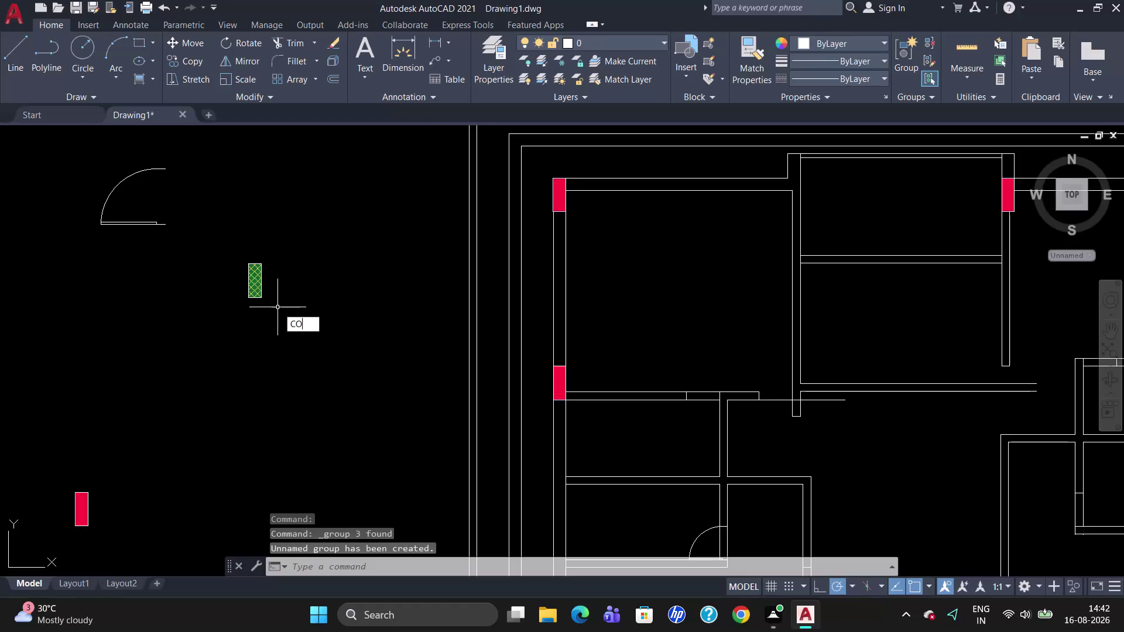
Copy the green hatched column to the interior wall junction.
key(Return)
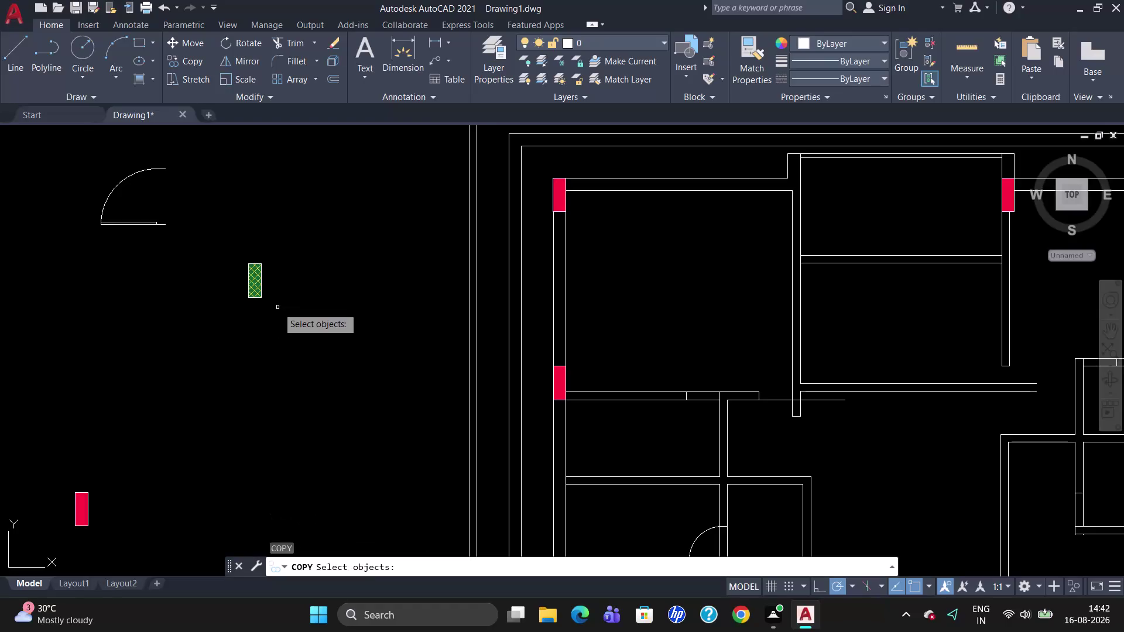
click(253, 280)
key(Return)
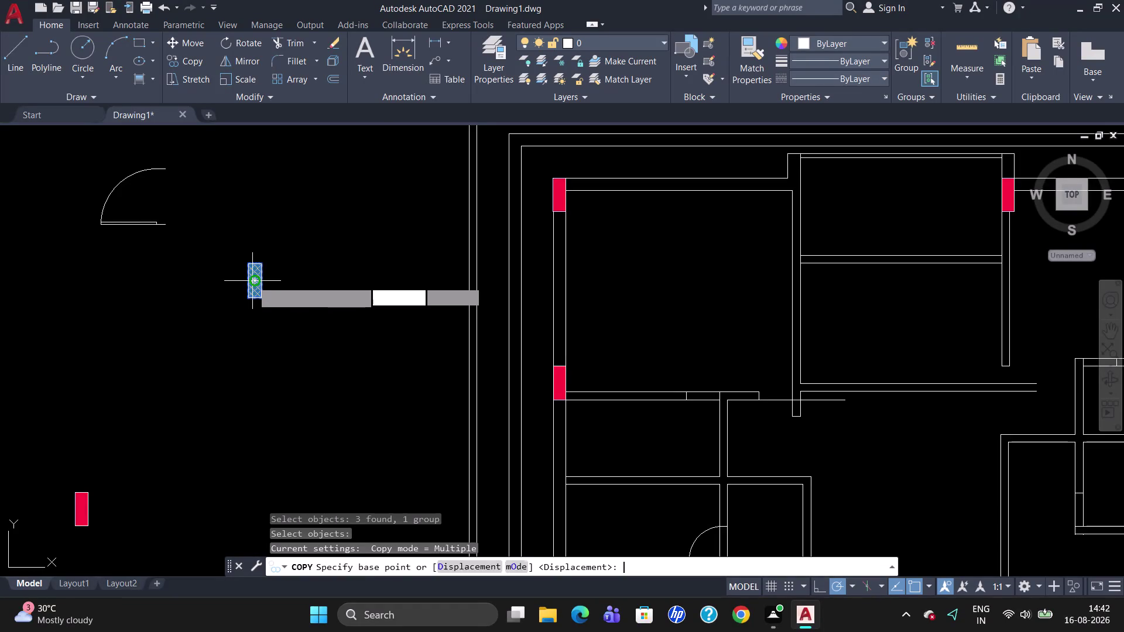
click(253, 281)
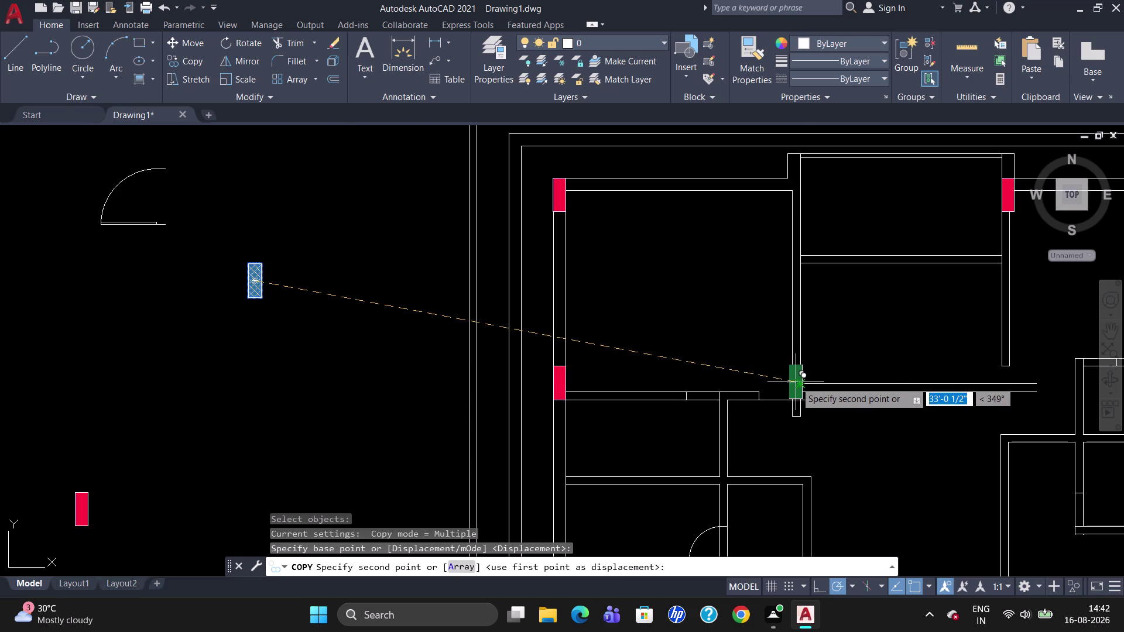
scroll(up, 3)
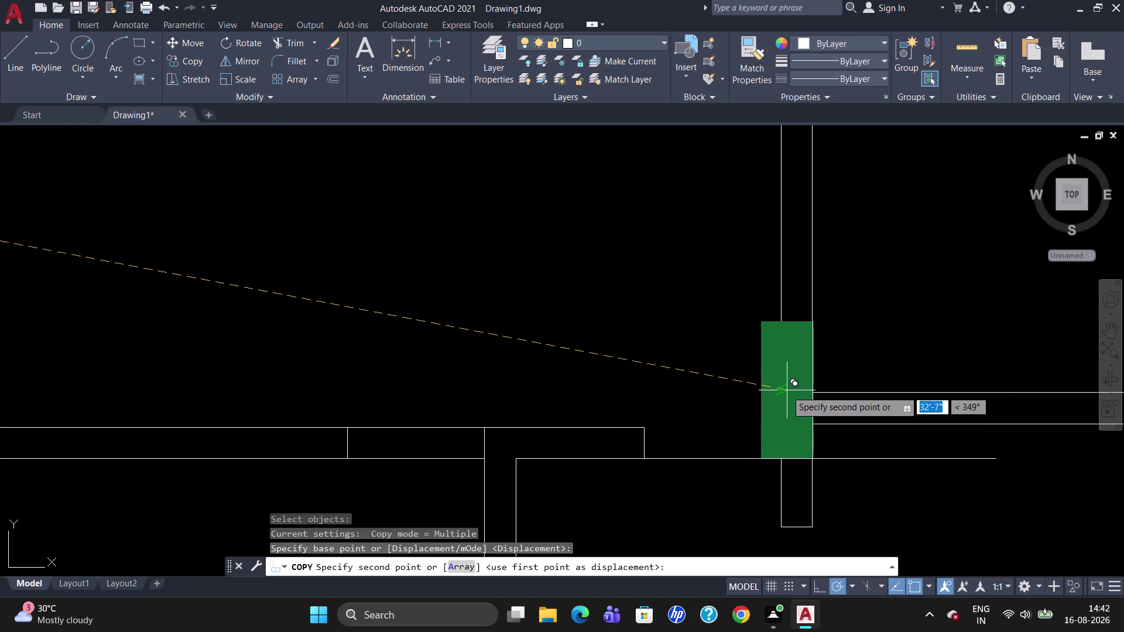
click(787, 390)
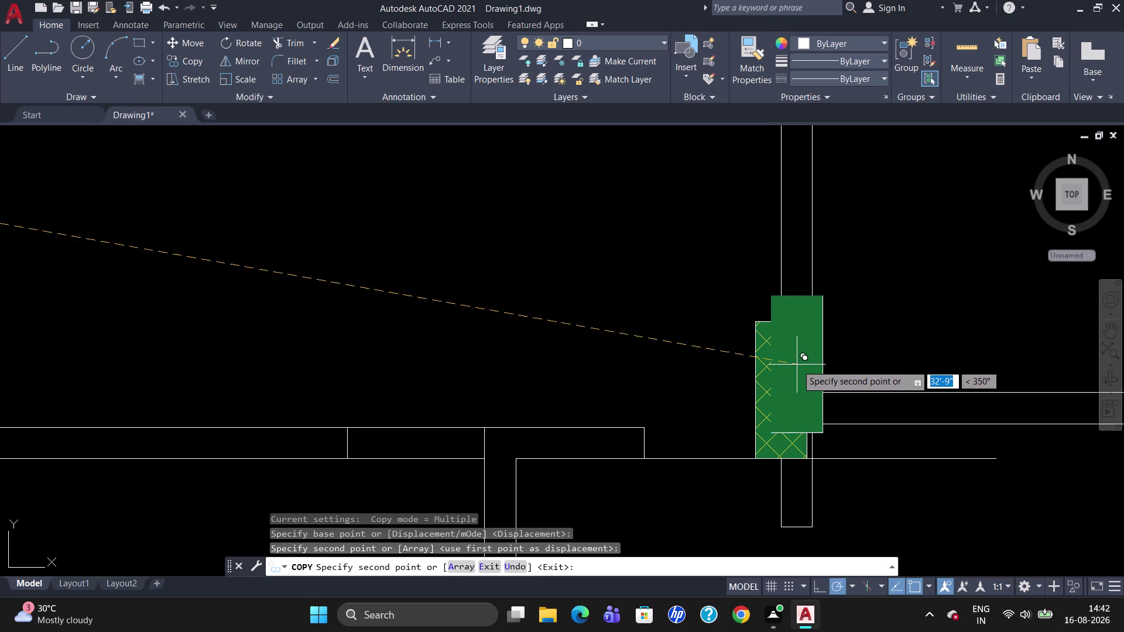
key(Escape)
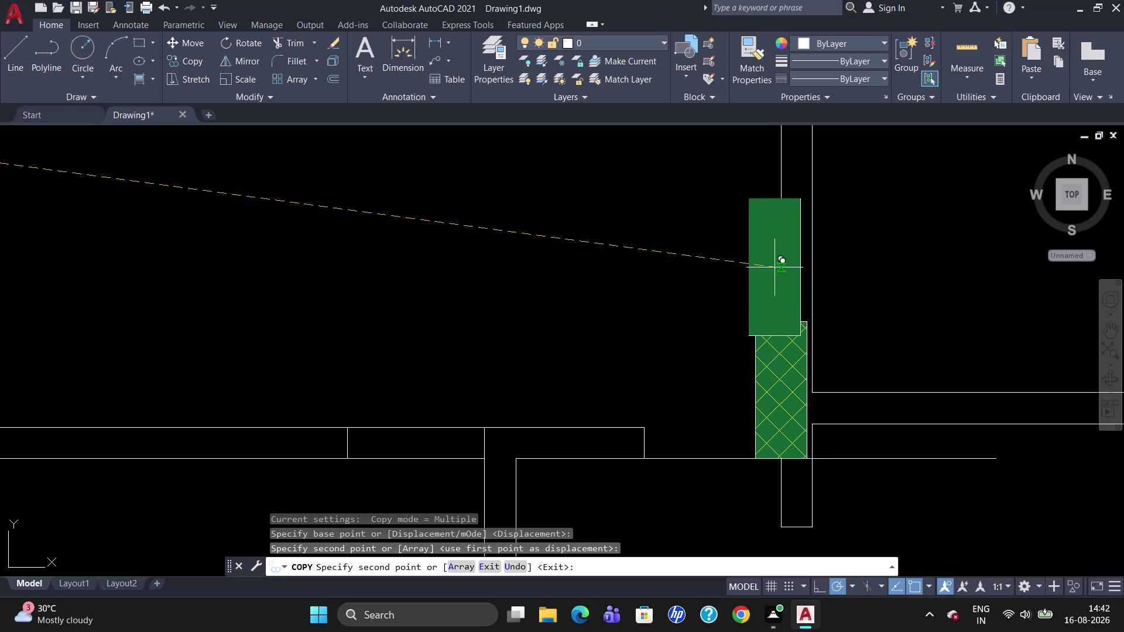
Move the copied column so its corner sits flush against the wall edge.
key(m)
key(Return)
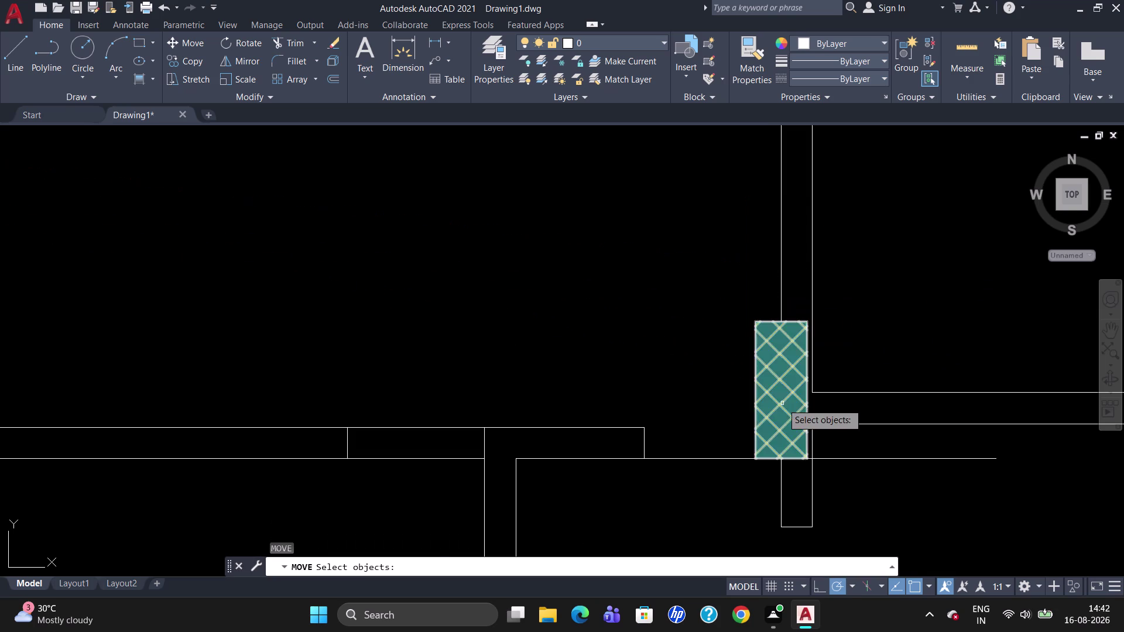
click(782, 403)
key(Return)
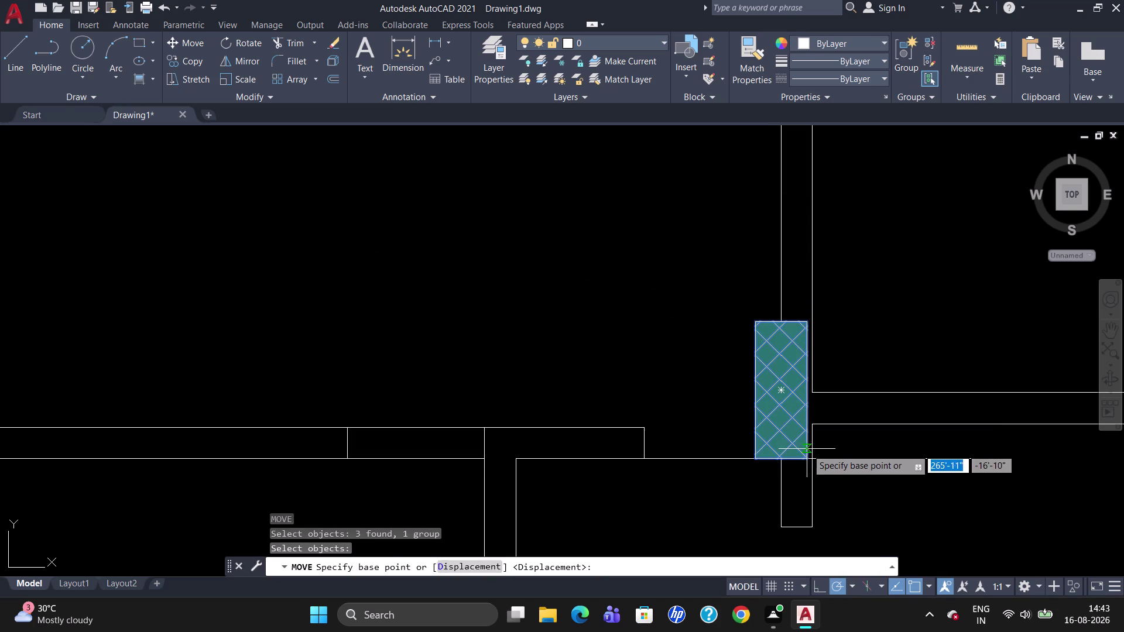
click(807, 457)
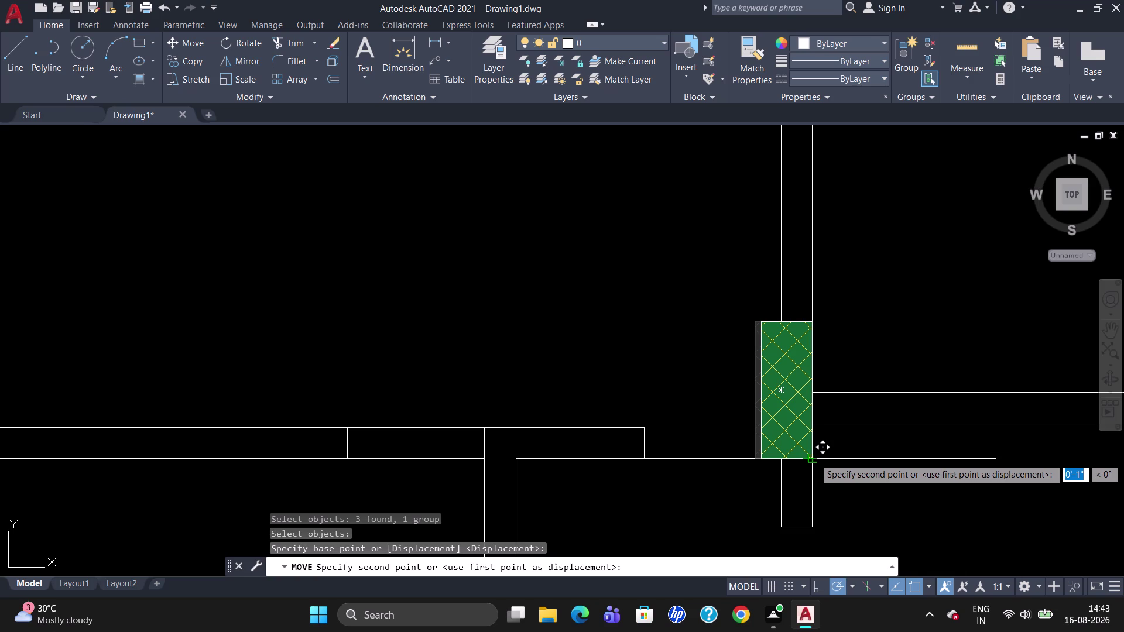
click(815, 458)
key(Escape)
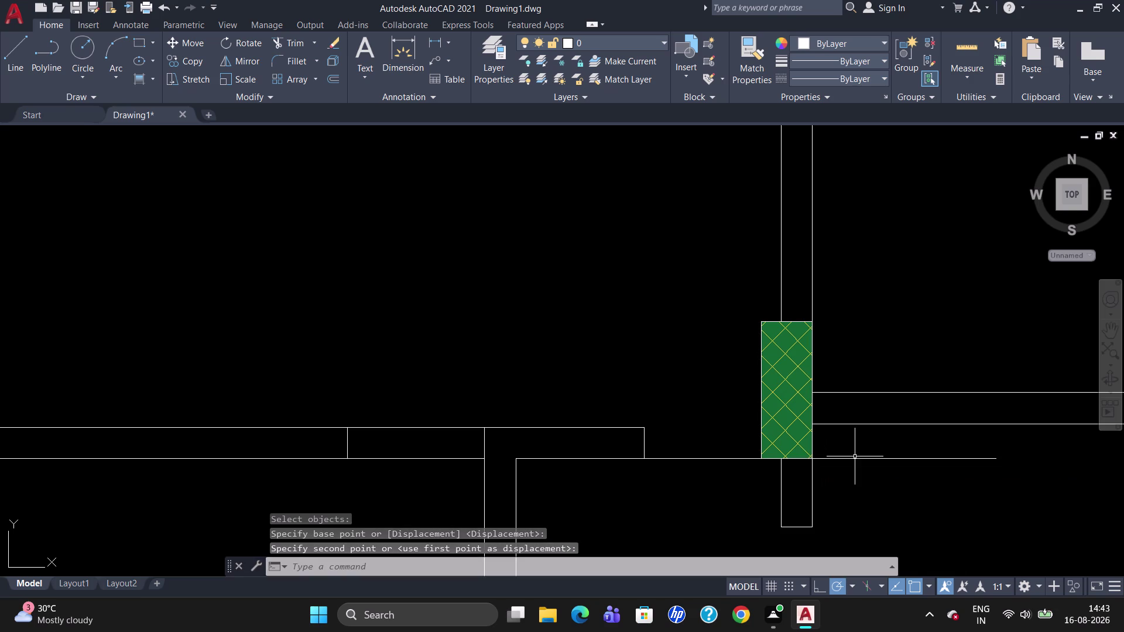
scroll(down, 3)
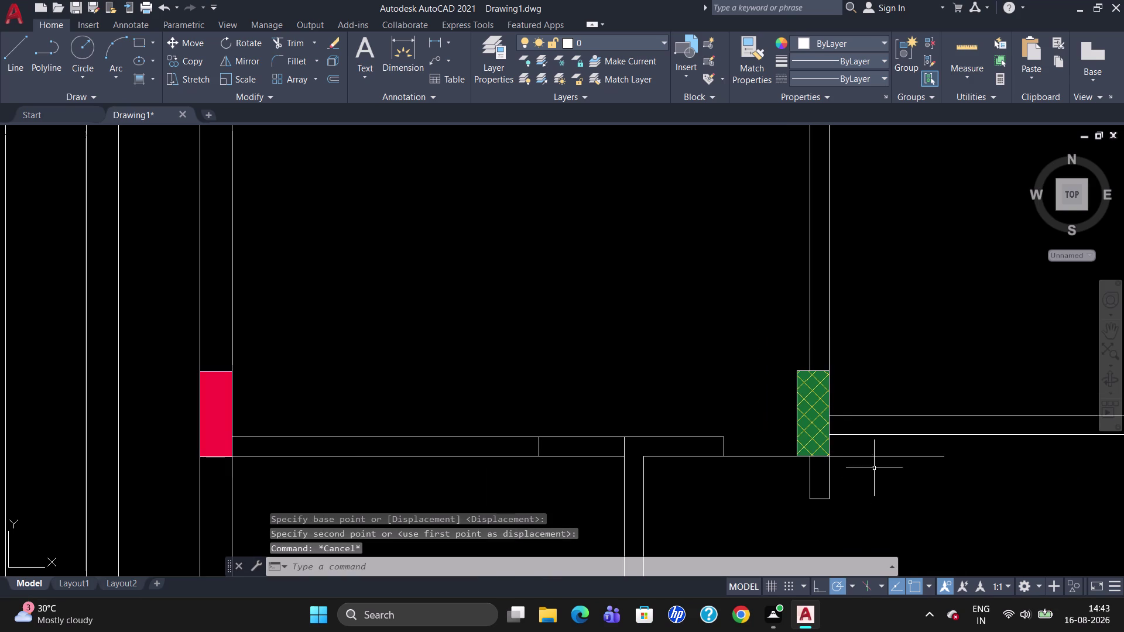
Trim the wall lines running under the new column and a stray segment.
text(TR)
key(Return)
key(Return)
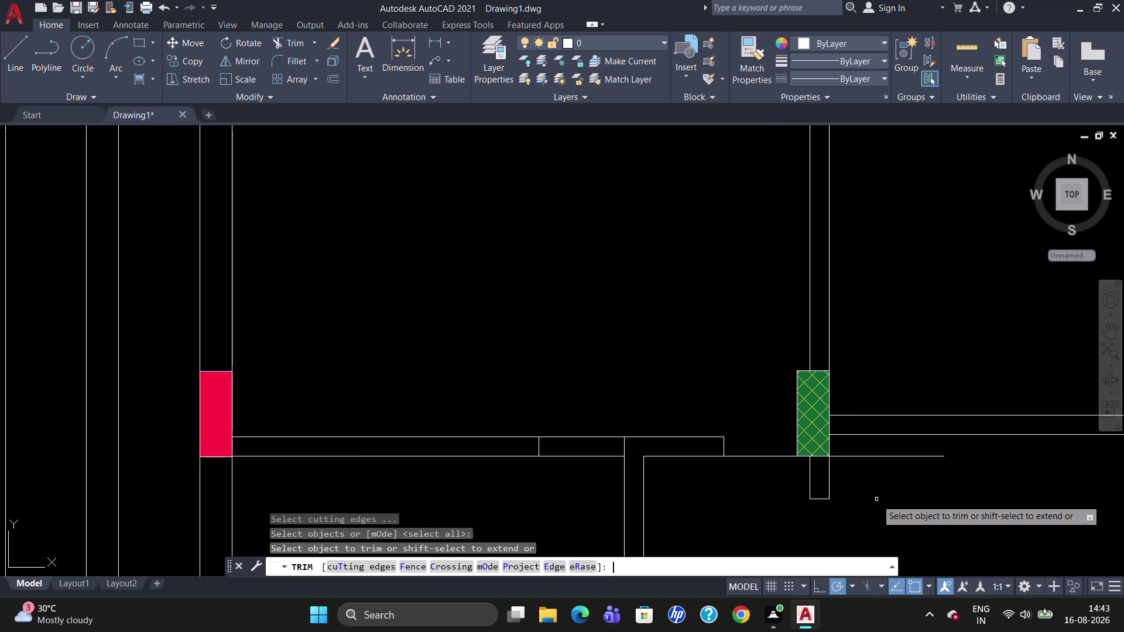
click(757, 454)
click(762, 461)
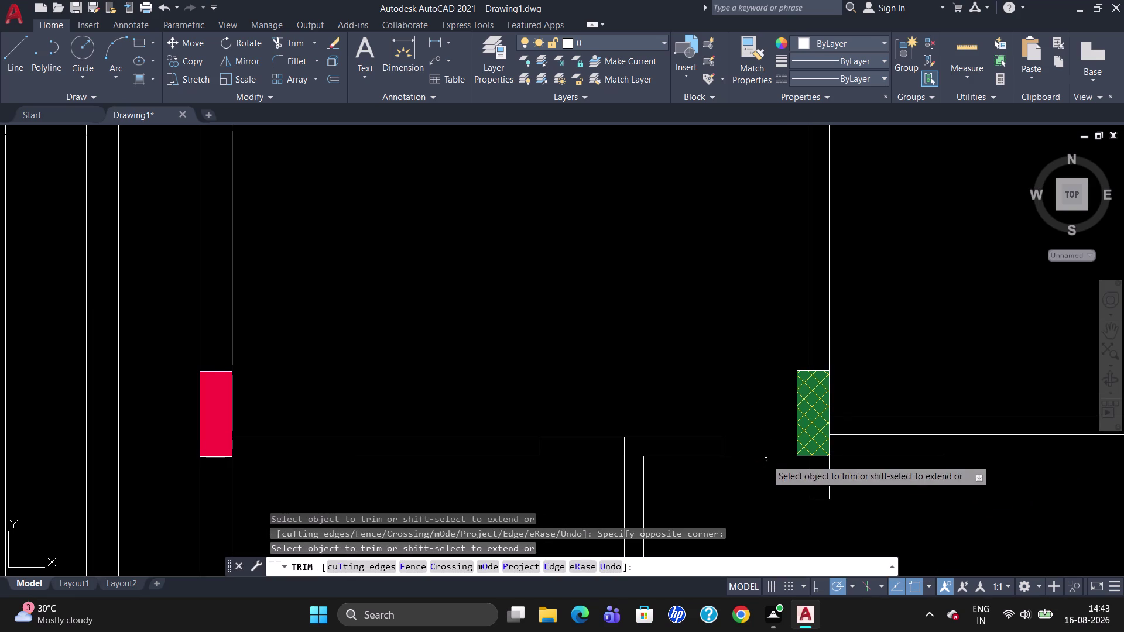
click(891, 458)
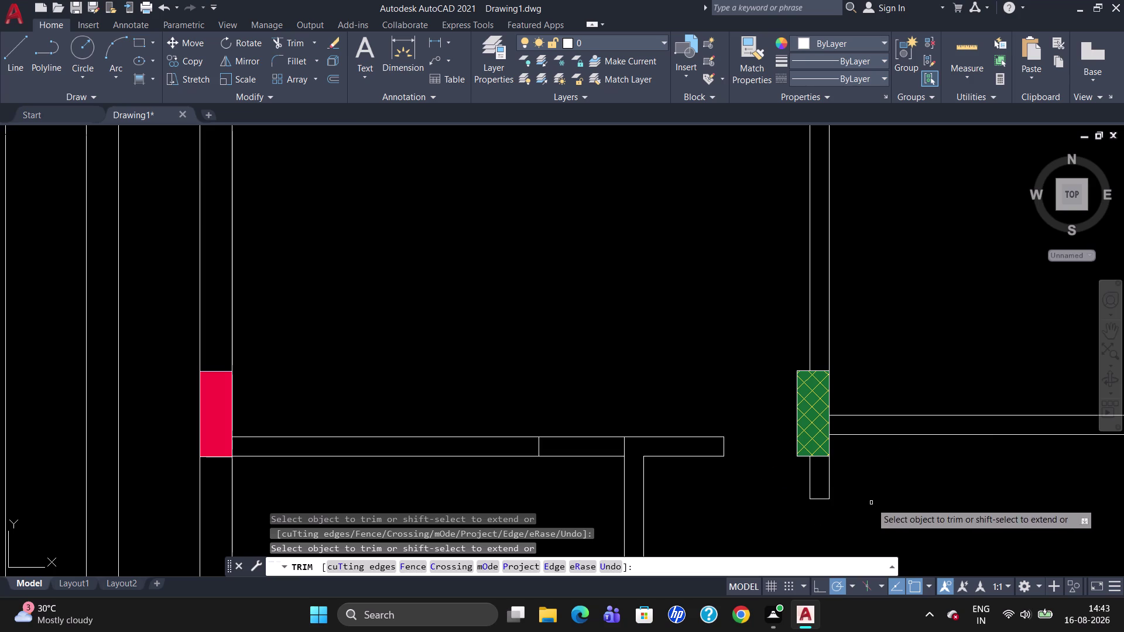
key(Escape)
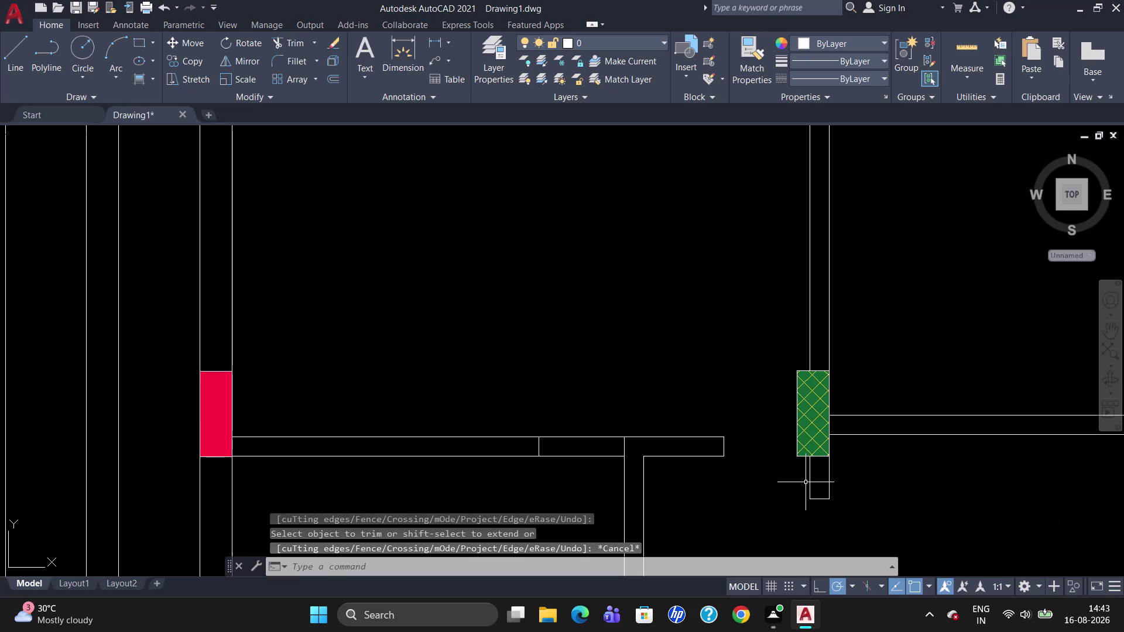
Erase the three leftover lines below the column and the short line inside it.
click(812, 476)
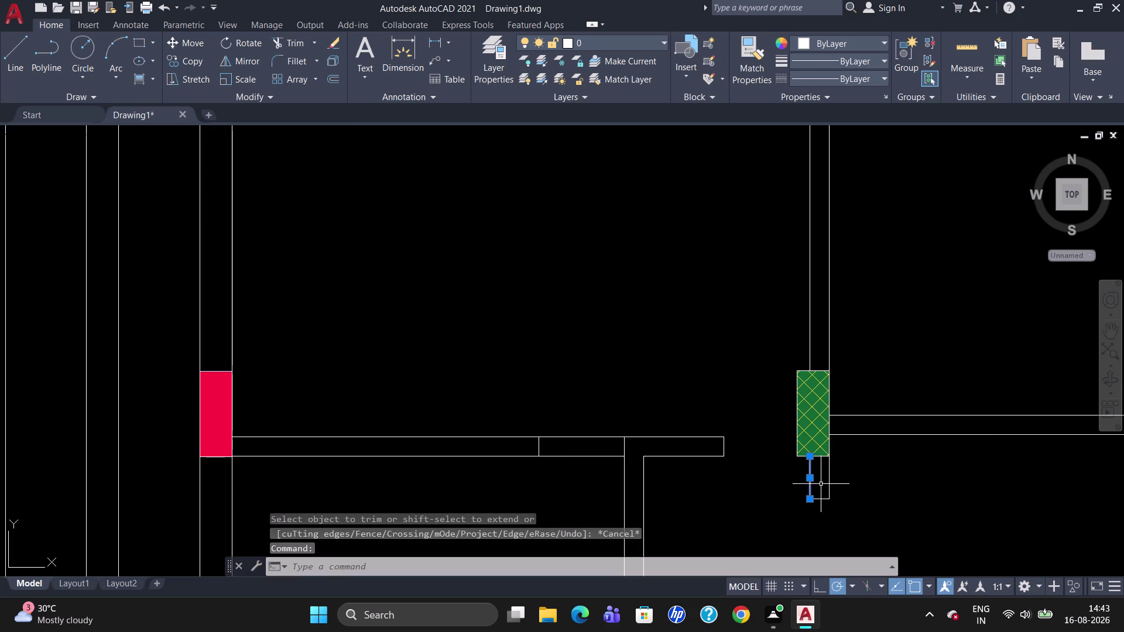
click(829, 483)
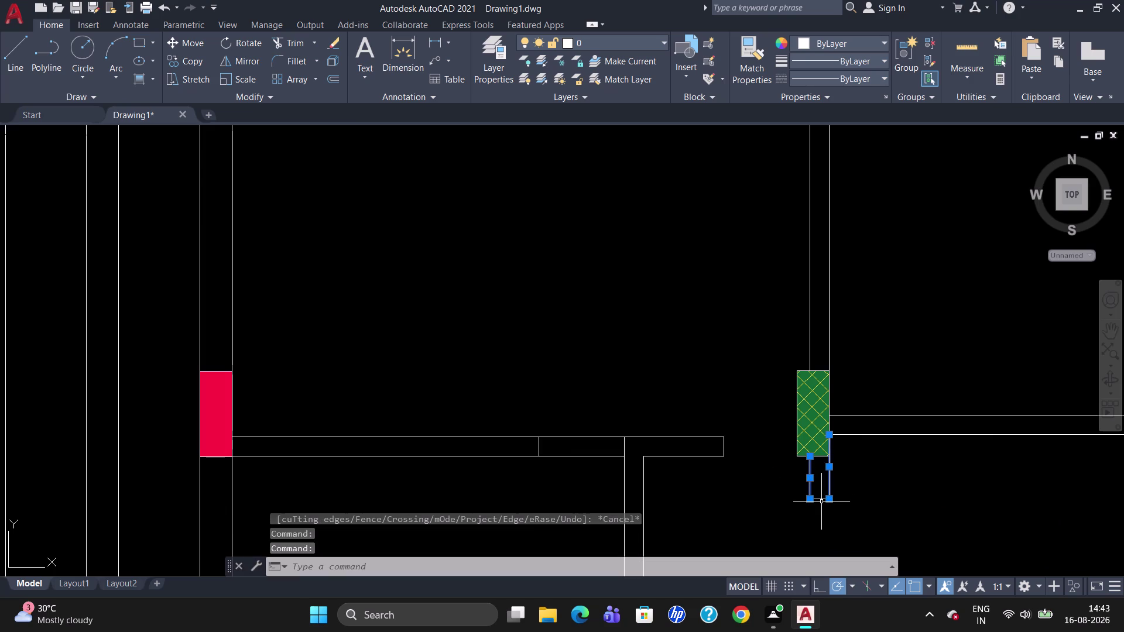
click(821, 499)
key(Delete)
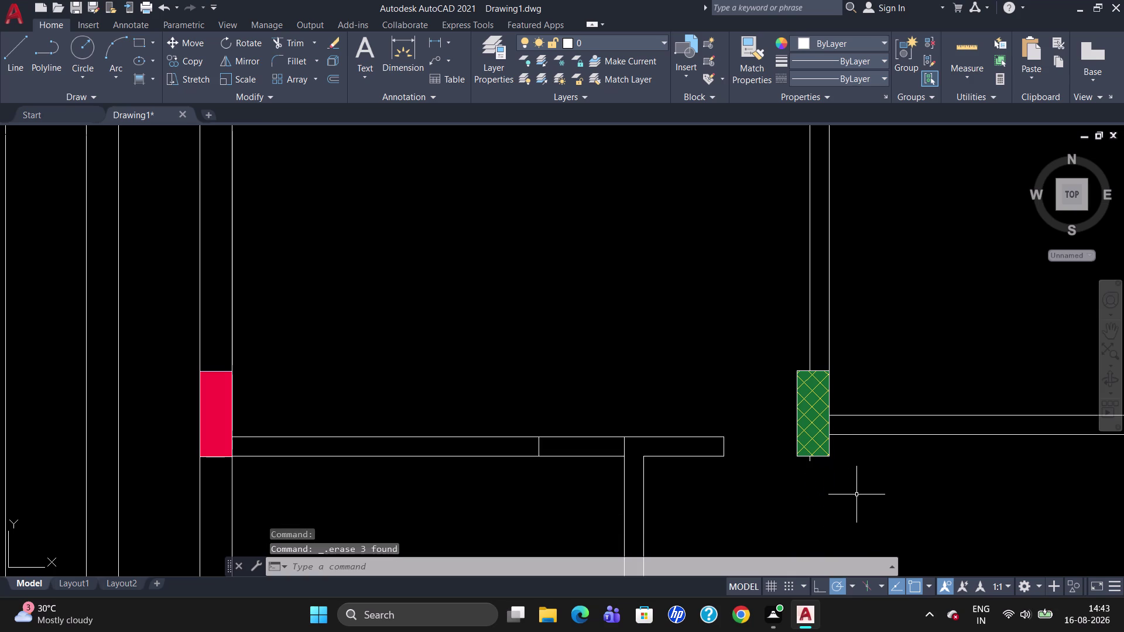
scroll(up, 3)
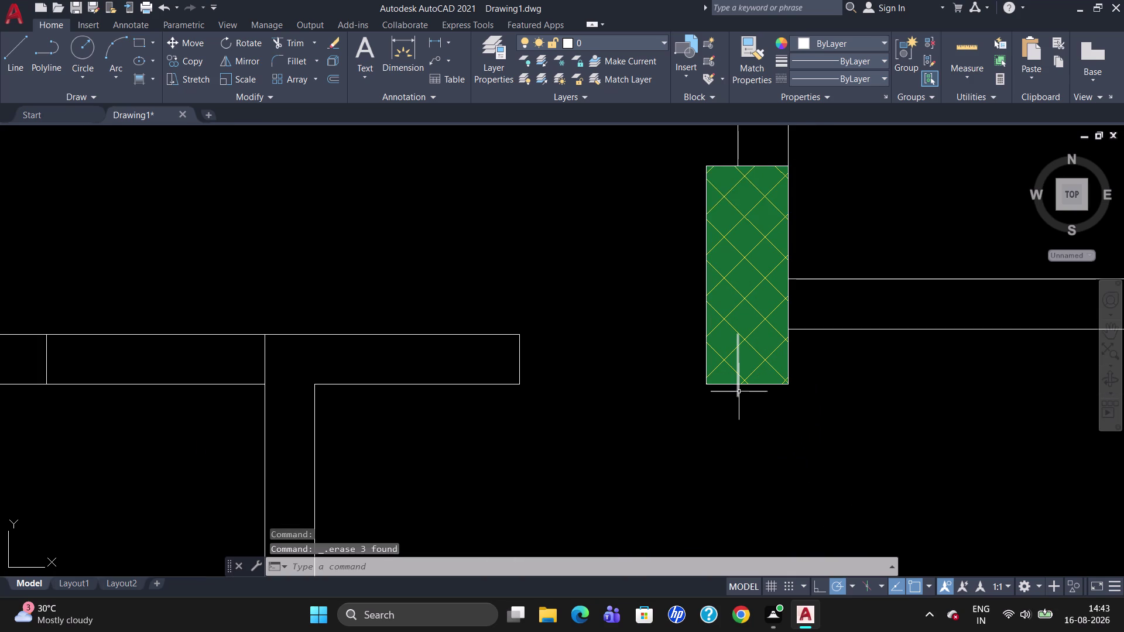
click(738, 391)
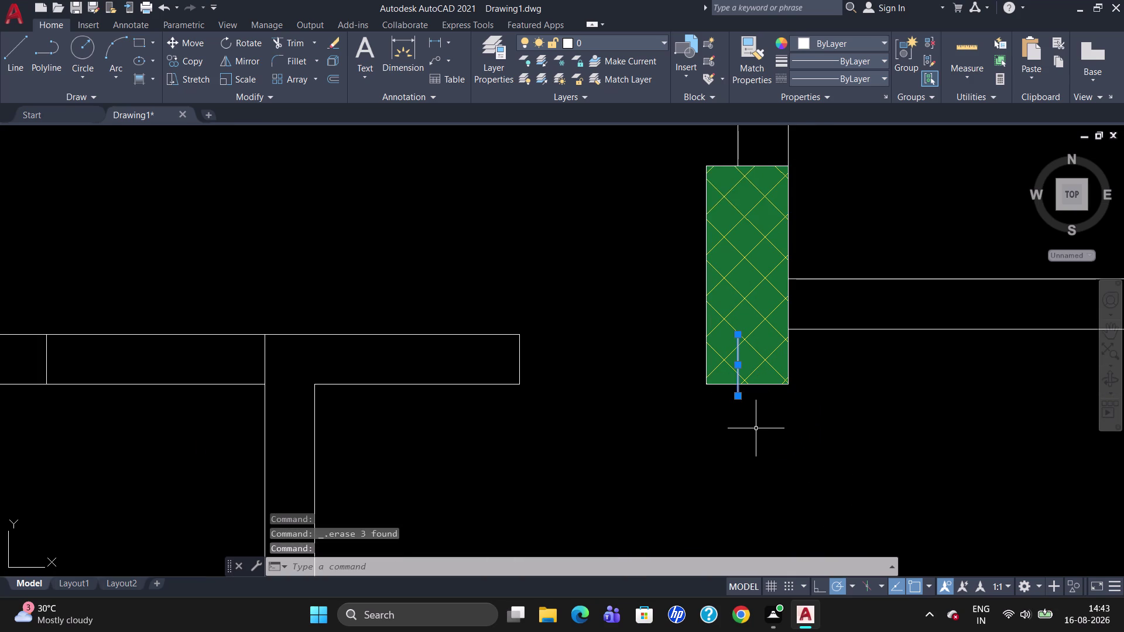
key(Delete)
scroll(down, 3)
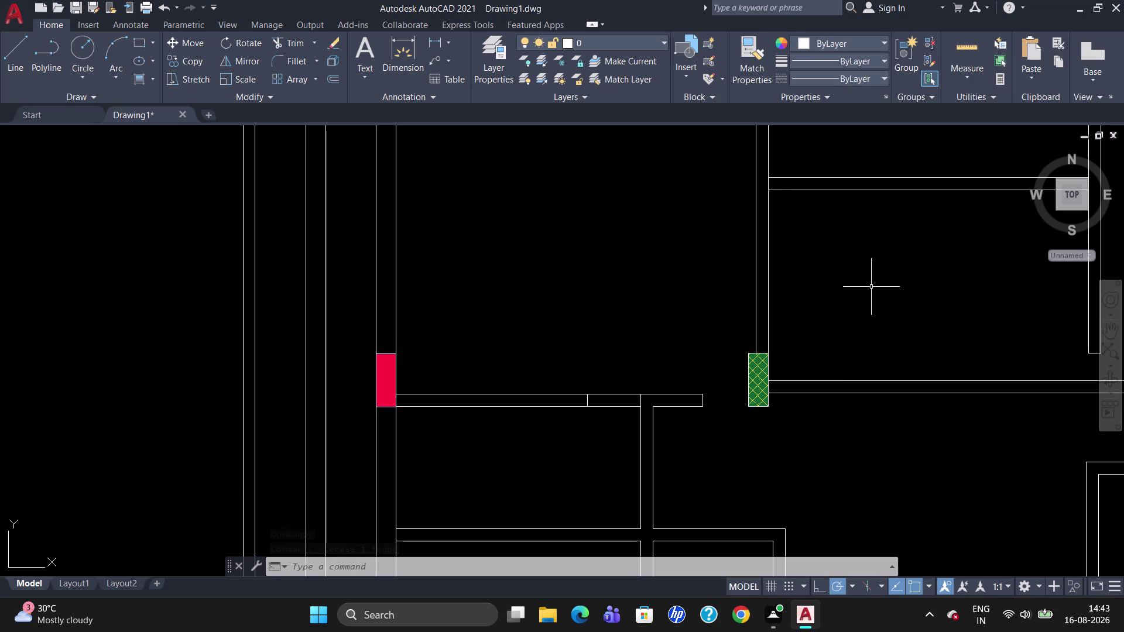
scroll(down, 3)
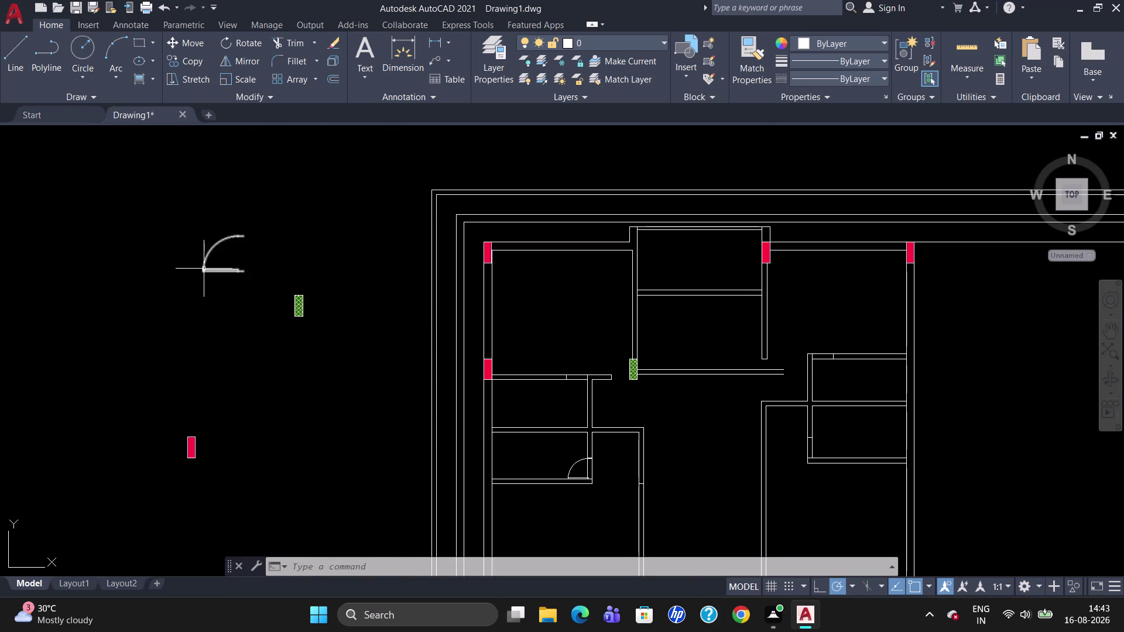
Copy the left door swing from its hinge into the room.
click(204, 269)
text(CO)
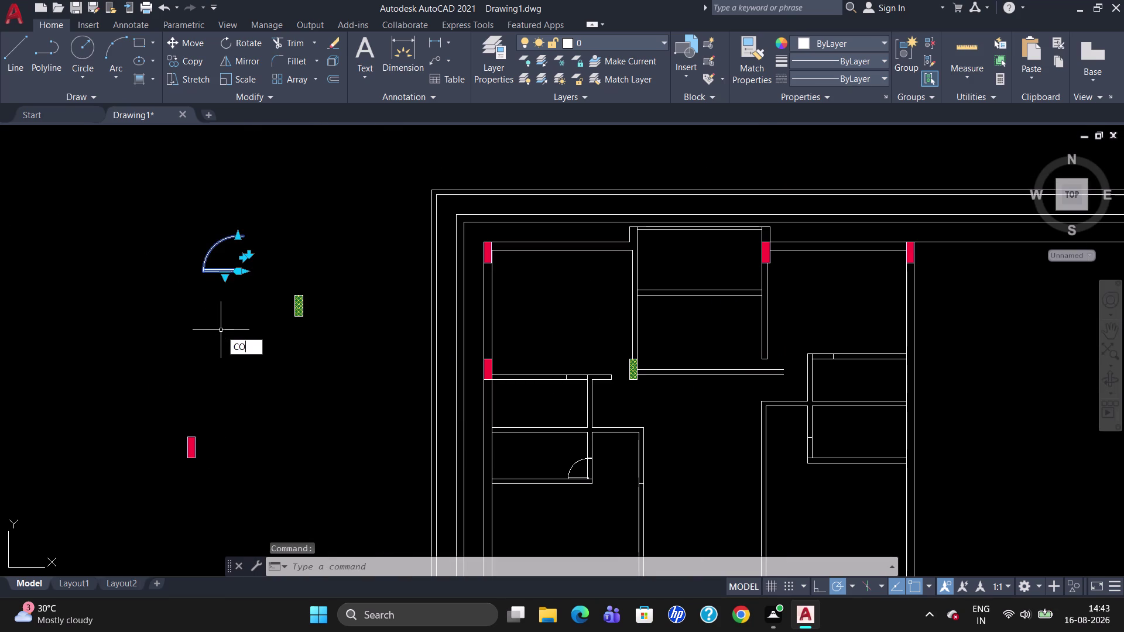
key(Return)
click(206, 270)
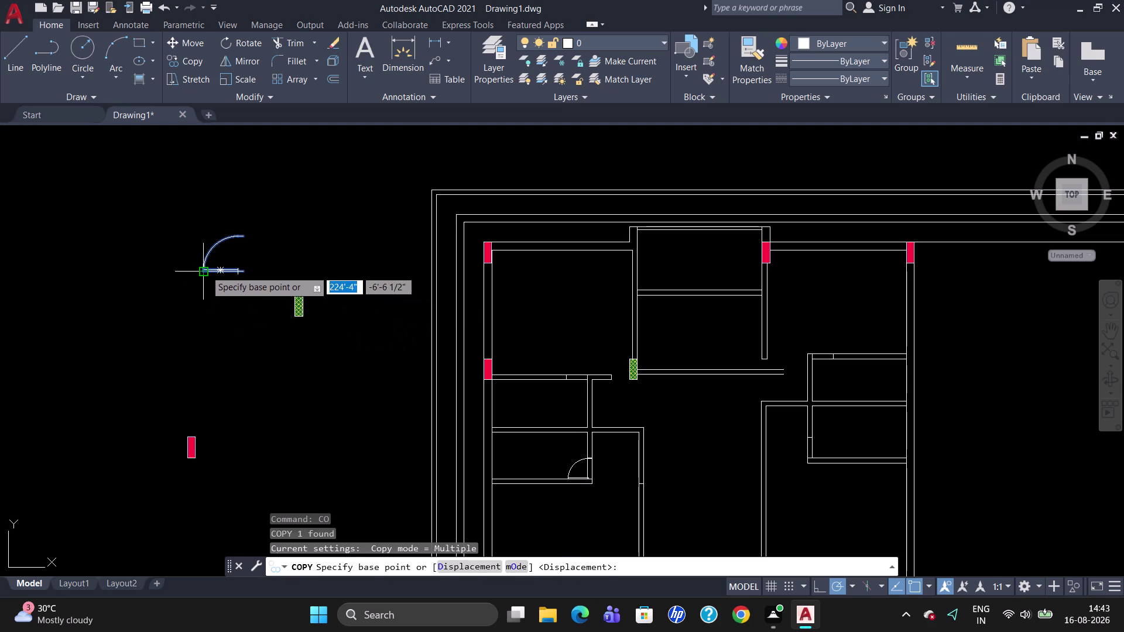
click(543, 320)
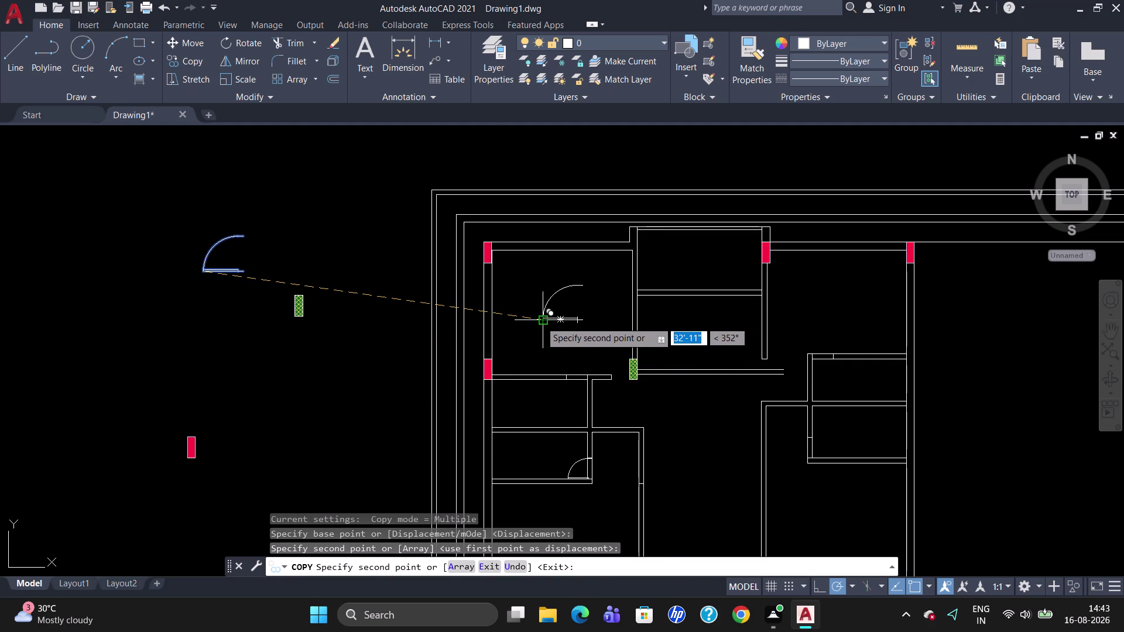
key(Escape)
Rotate the copied door 90 degrees about its hinge.
text(RO)
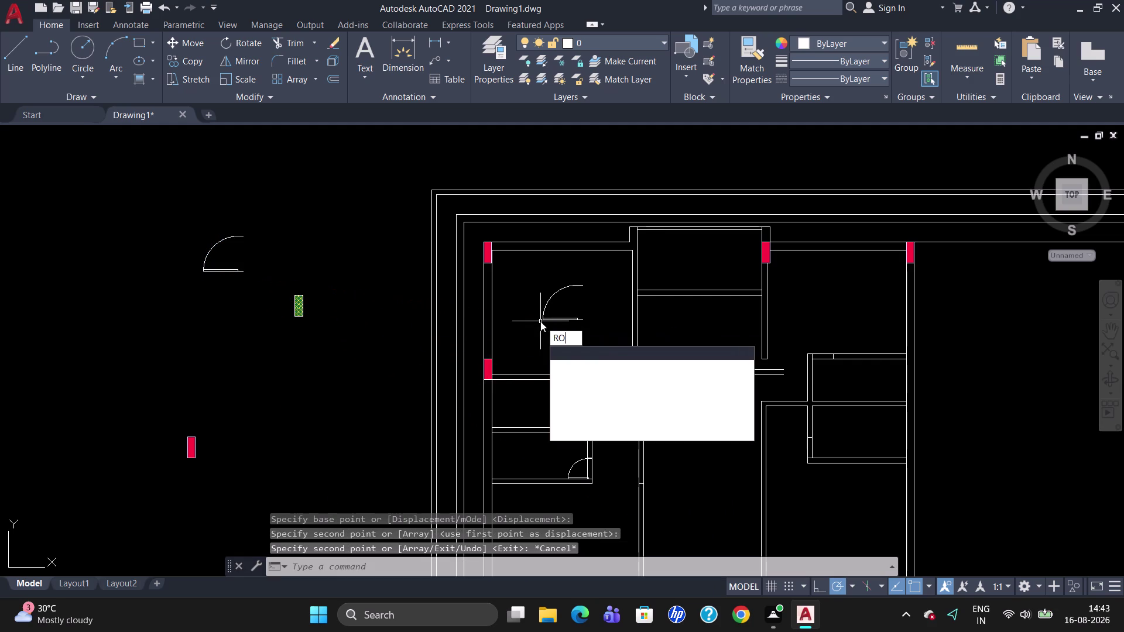
key(Return)
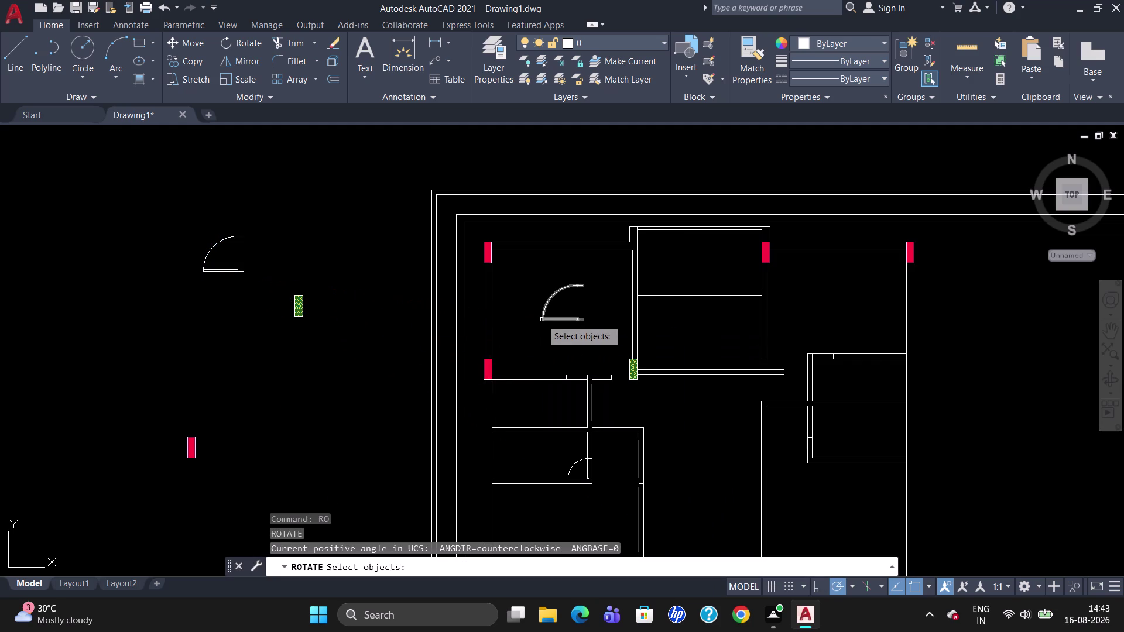
click(544, 318)
key(Return)
click(543, 317)
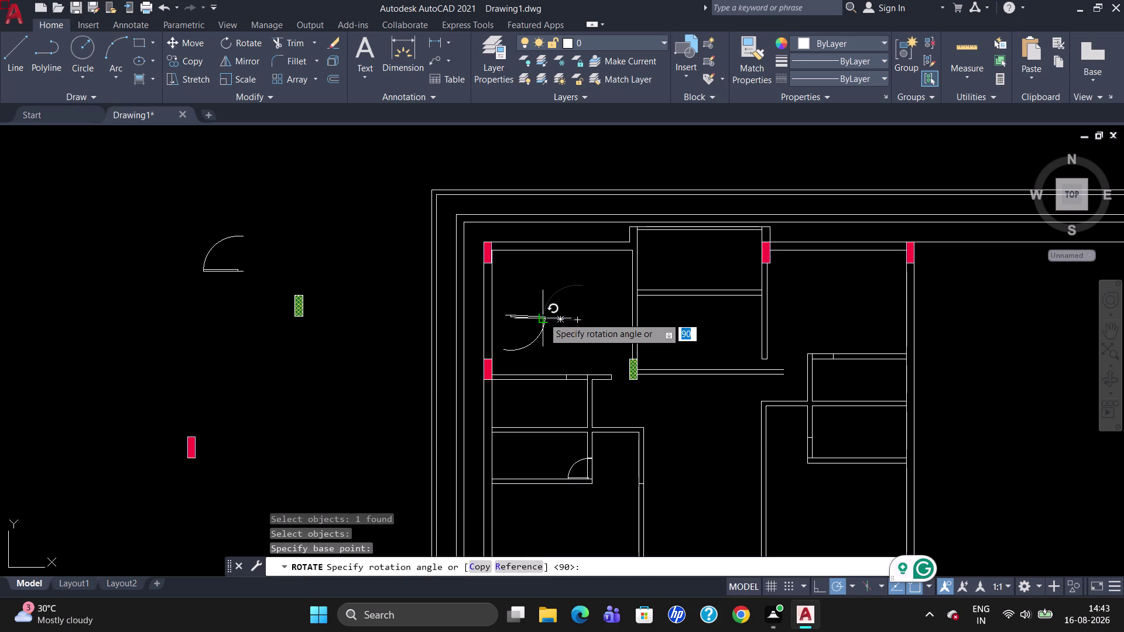
click(543, 429)
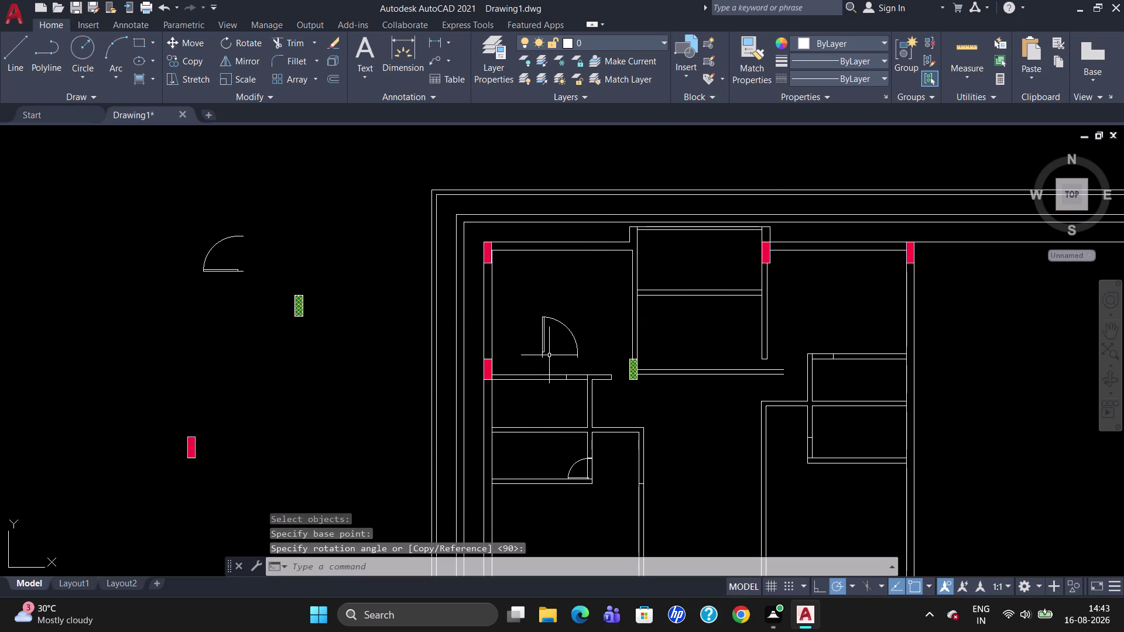
scroll(up, 3)
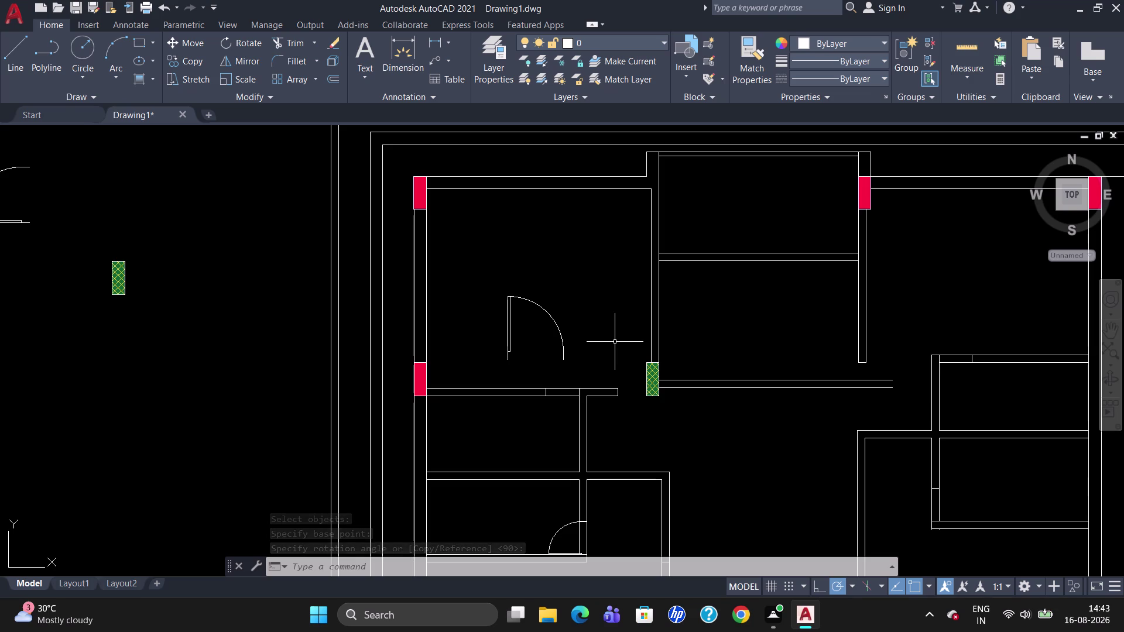
Mirror the door swing across a vertical axis so it opens the other way.
text(MI)
key(Return)
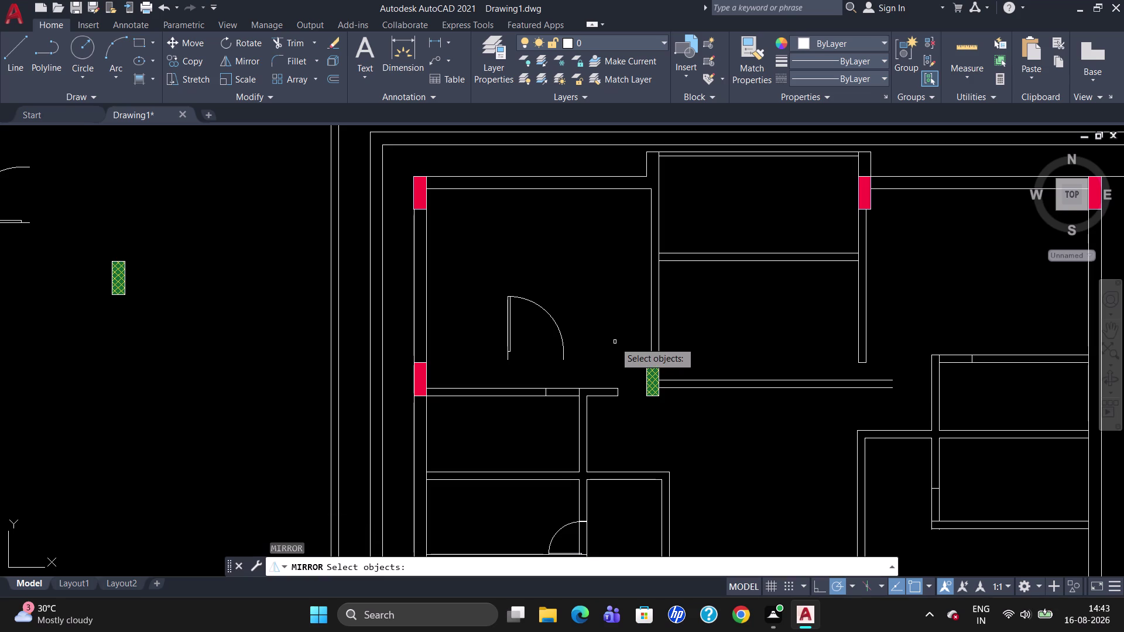
click(510, 340)
key(Return)
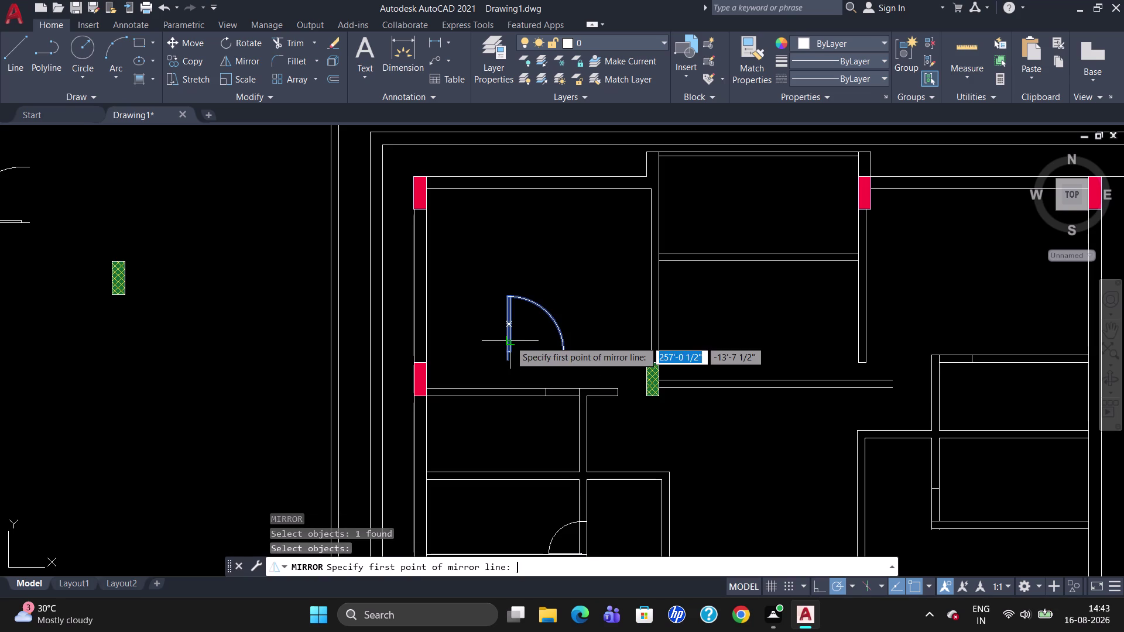
click(577, 252)
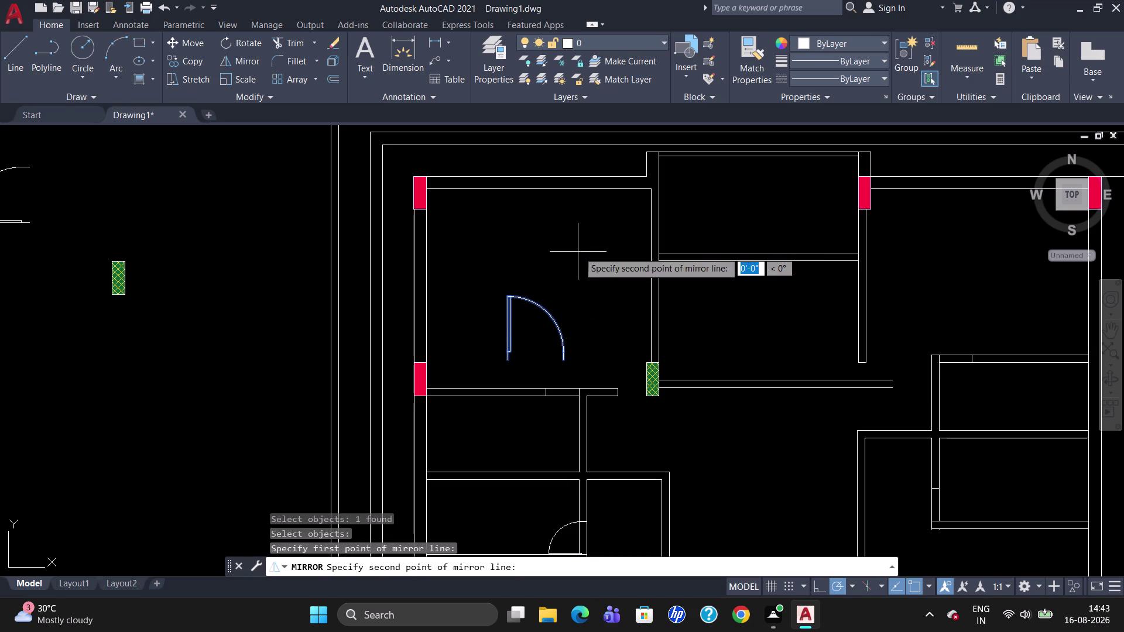
drag(578, 252, 585, 320)
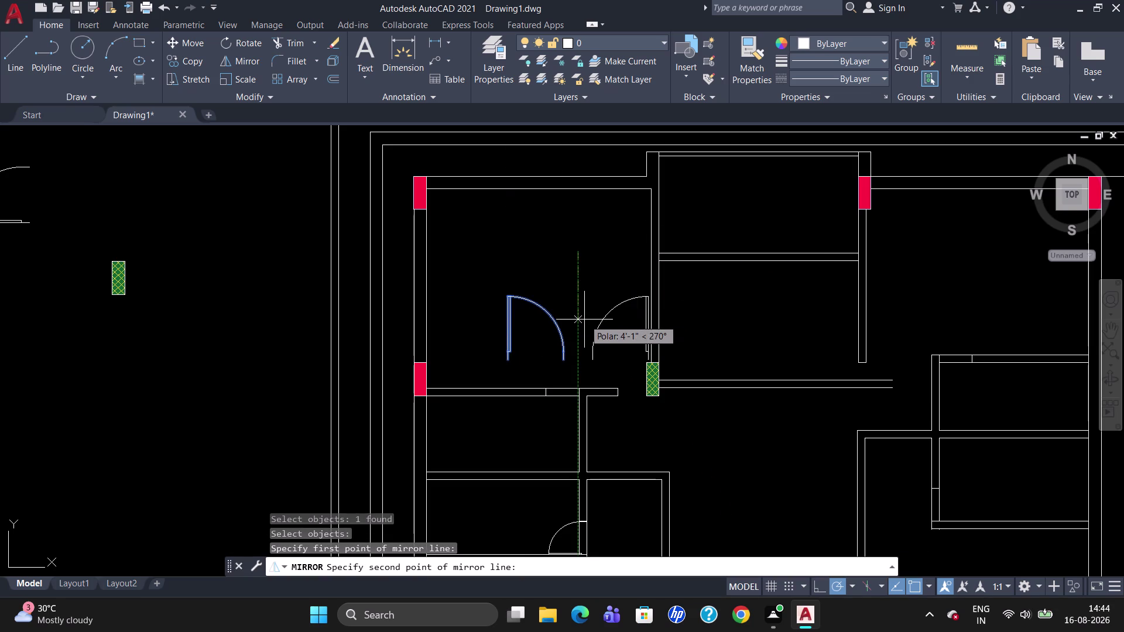
click(584, 320)
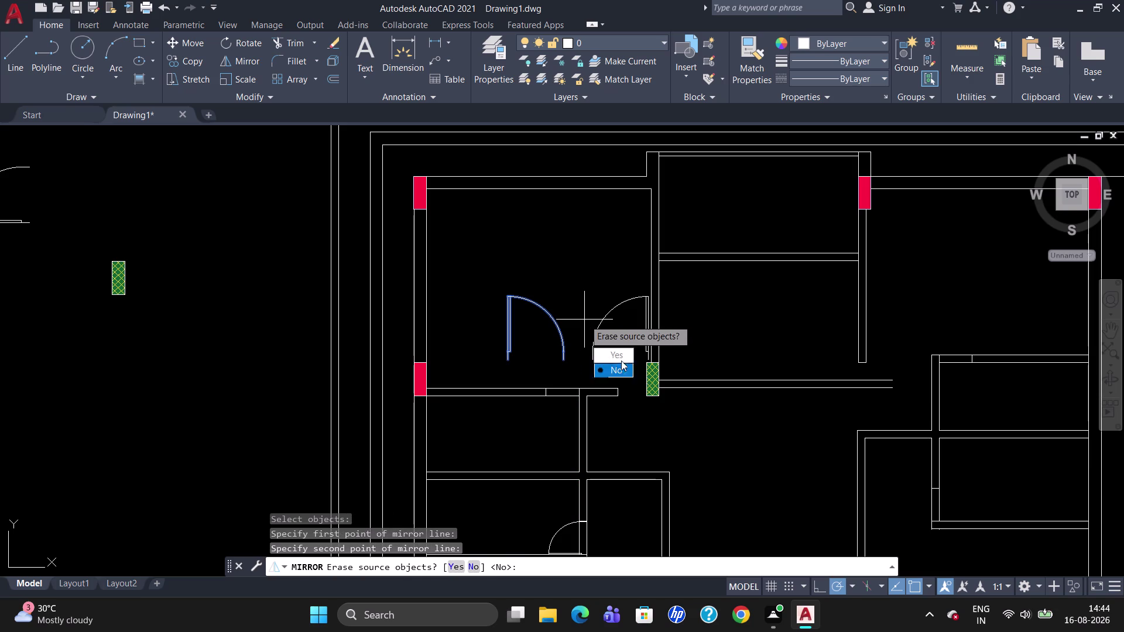
drag(614, 354, 584, 319)
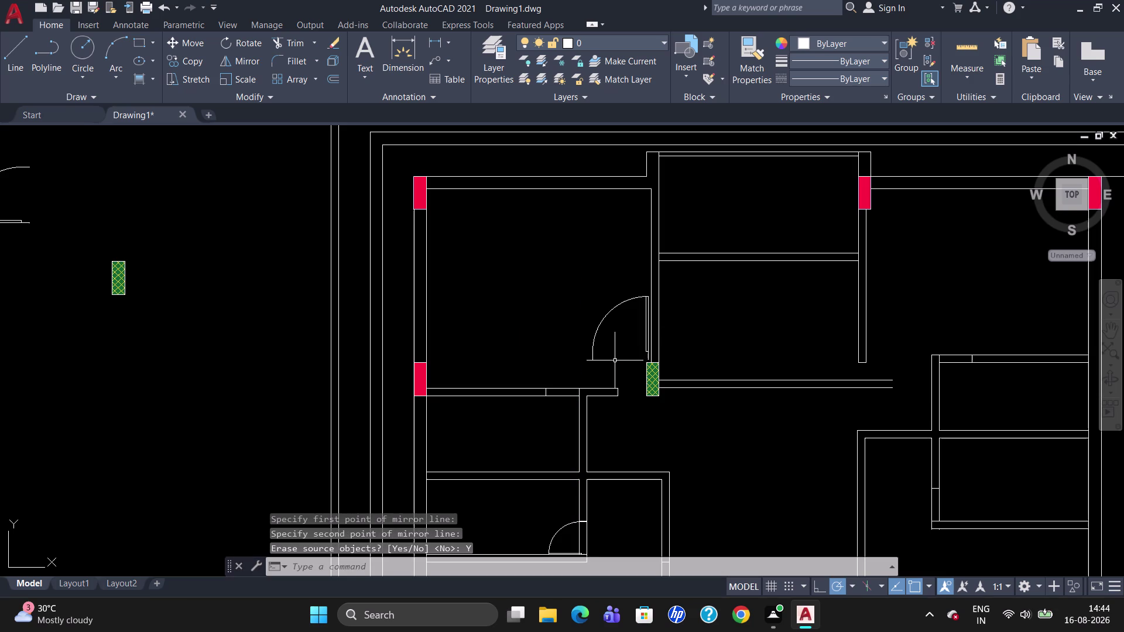
Move the mirrored door against the green hatched column.
key(m)
key(Return)
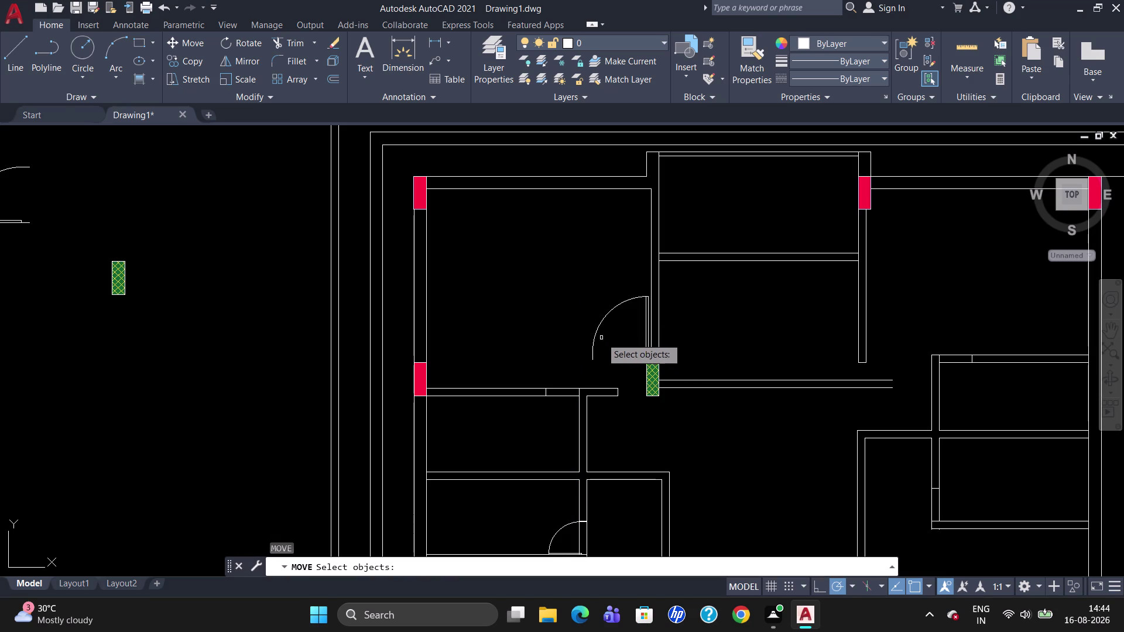
click(598, 328)
key(Return)
scroll(up, 3)
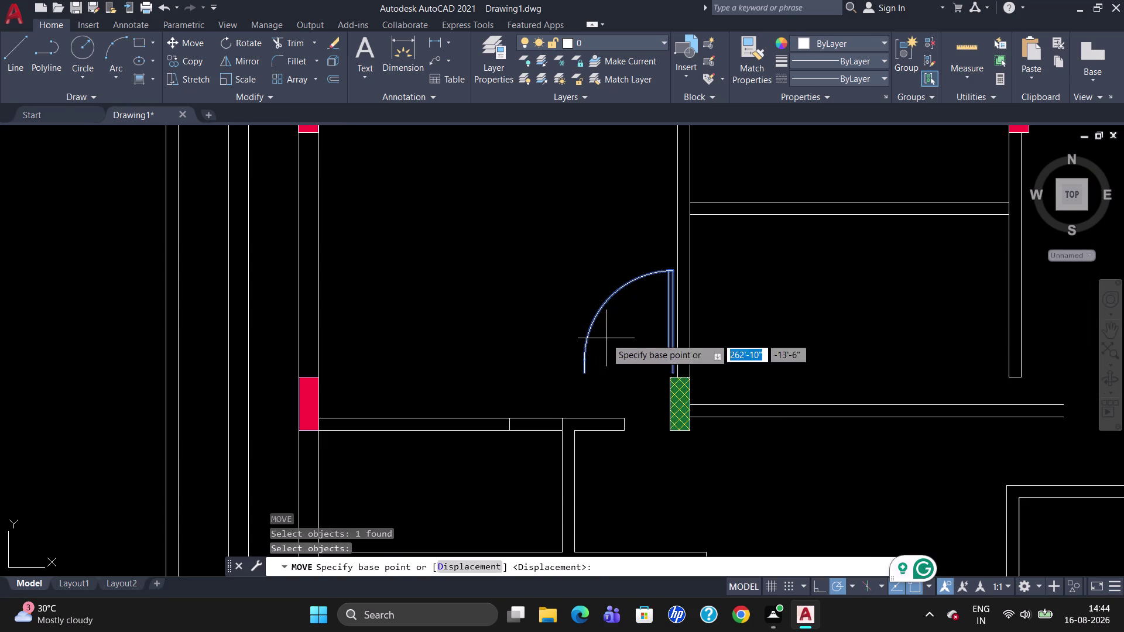
click(673, 375)
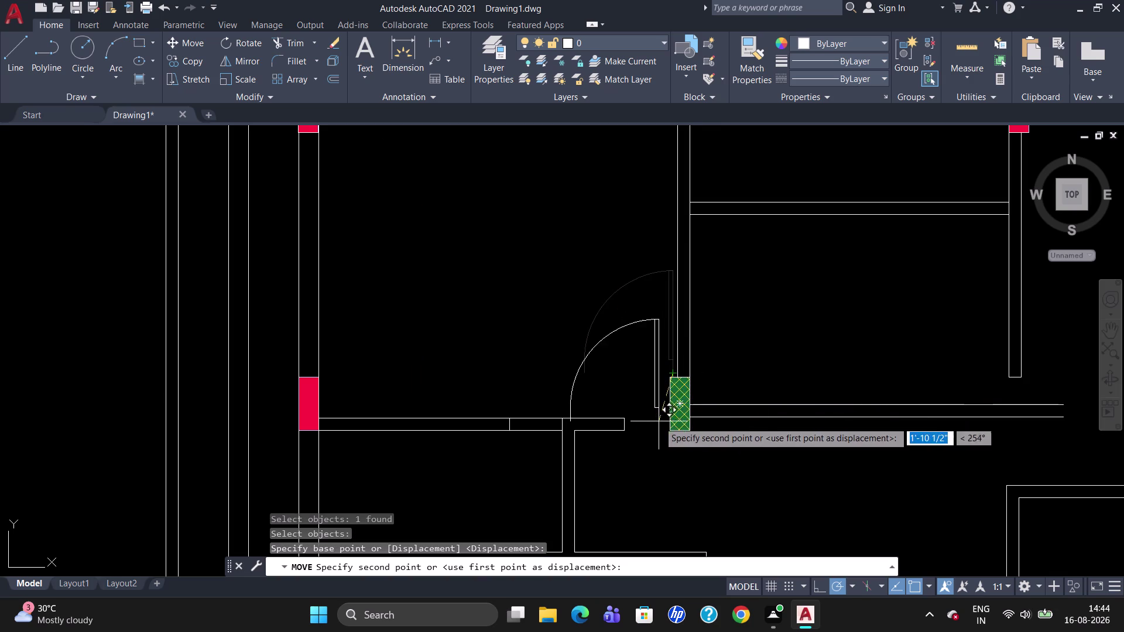
scroll(up, 3)
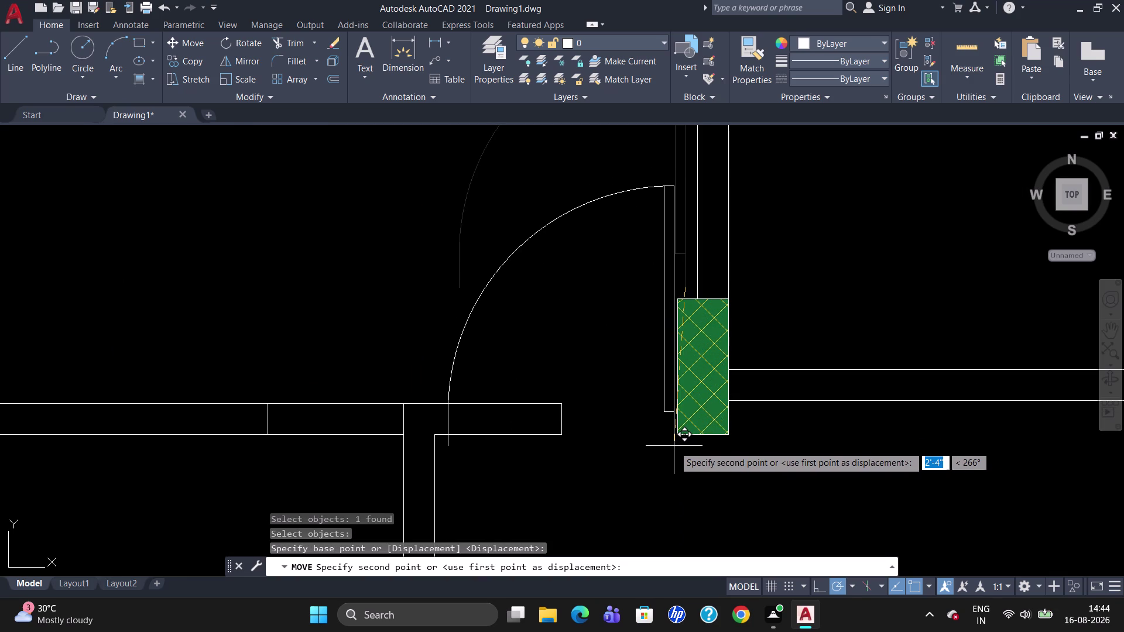
click(677, 447)
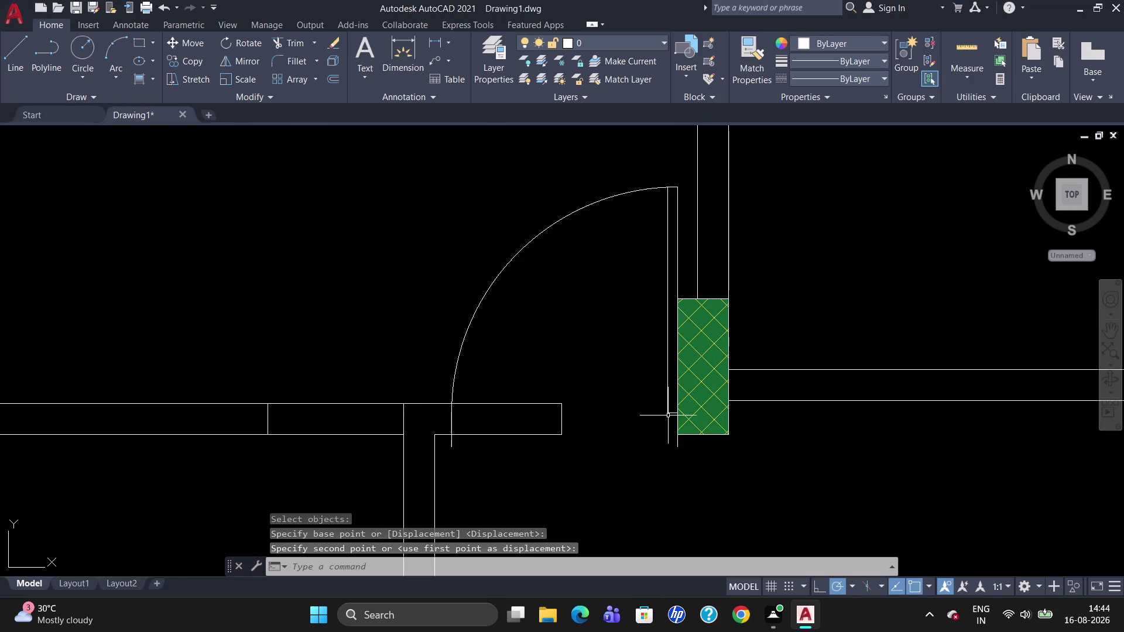
Begin re-moving the door from the column's bottom corner to fine-tune its position.
click(668, 413)
key(m)
key(Return)
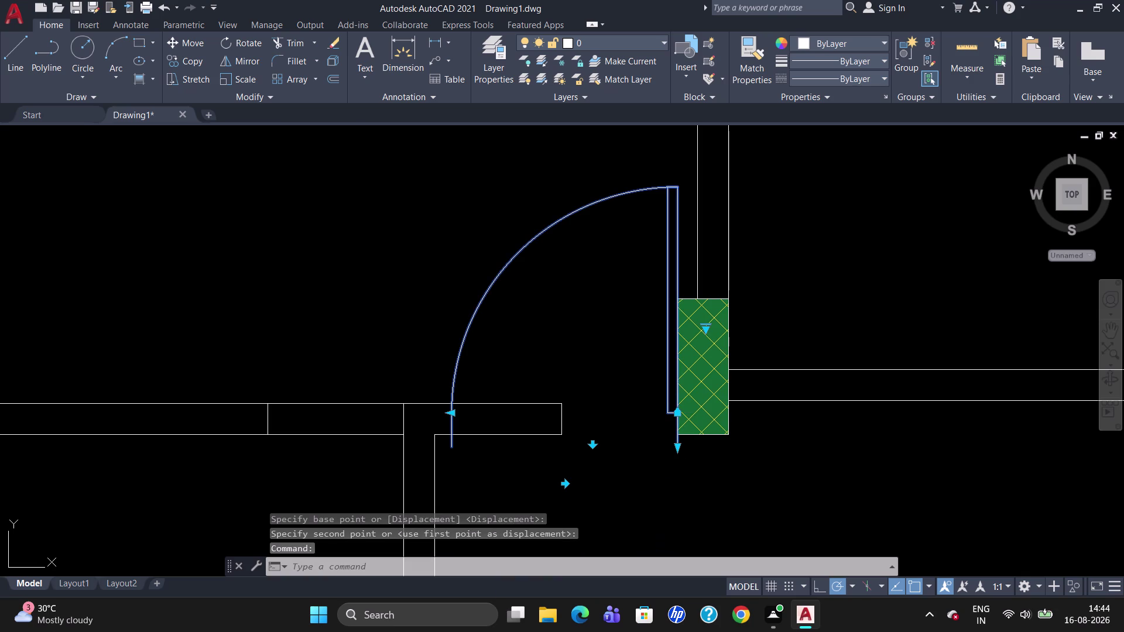
scroll(up, 3)
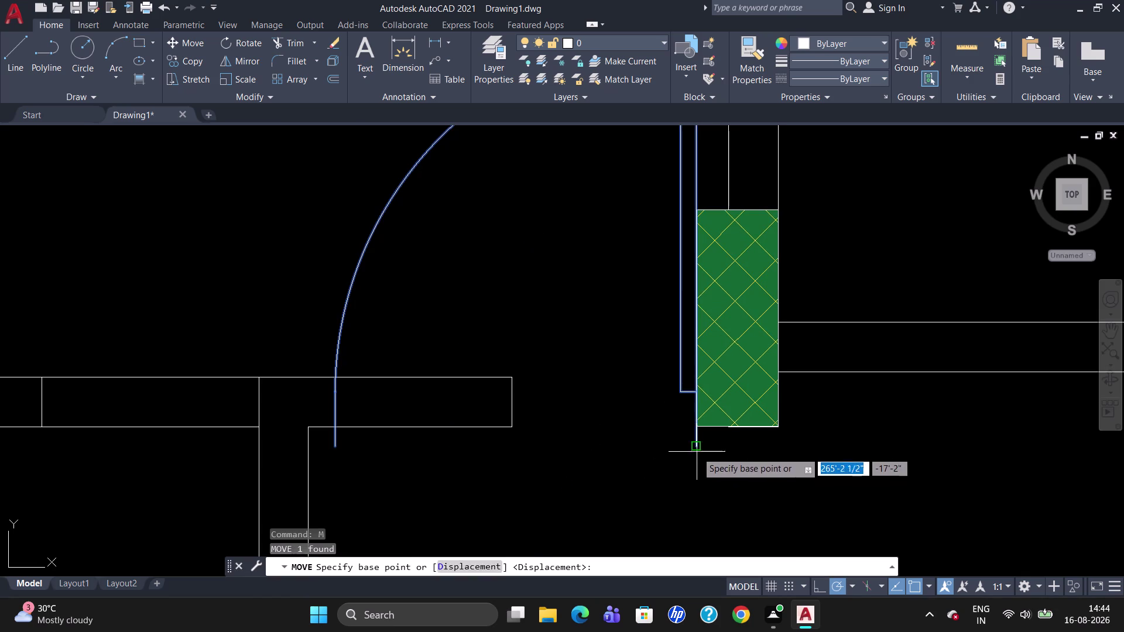
click(696, 449)
Drop the door at its adjusted spot, then scale it down from the column corner.
click(697, 428)
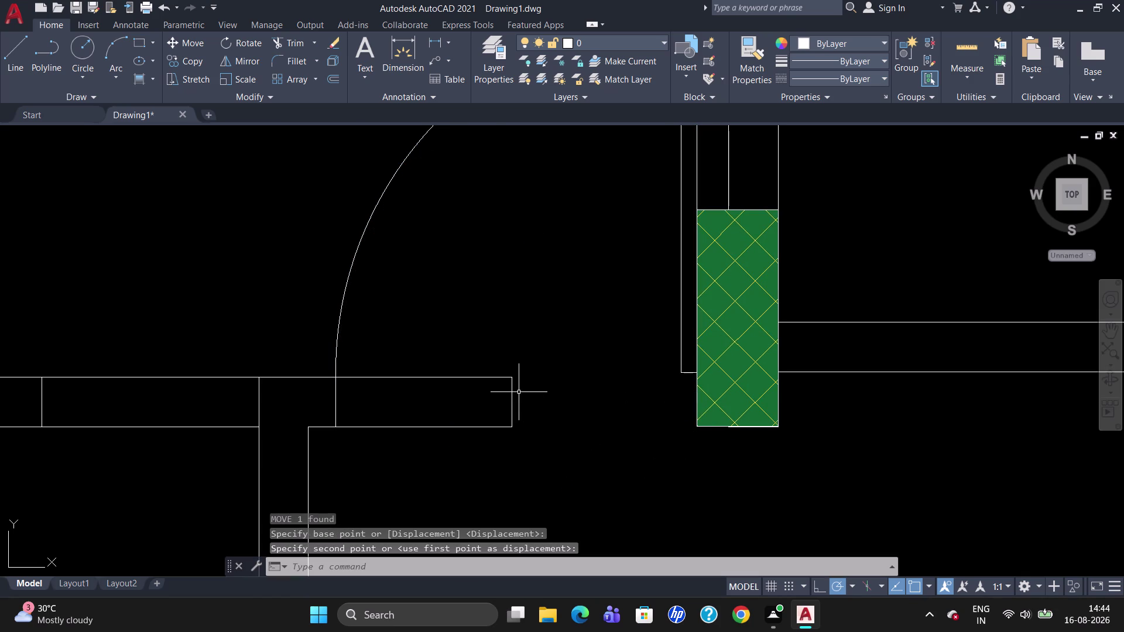
scroll(down, 3)
text(SC)
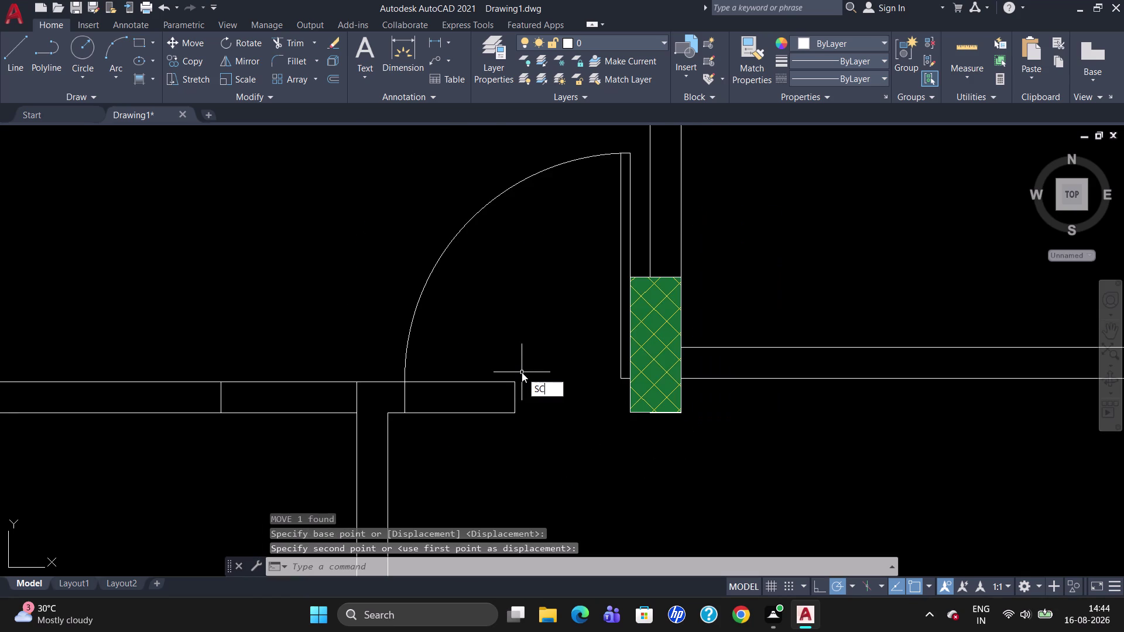
key(Return)
click(415, 306)
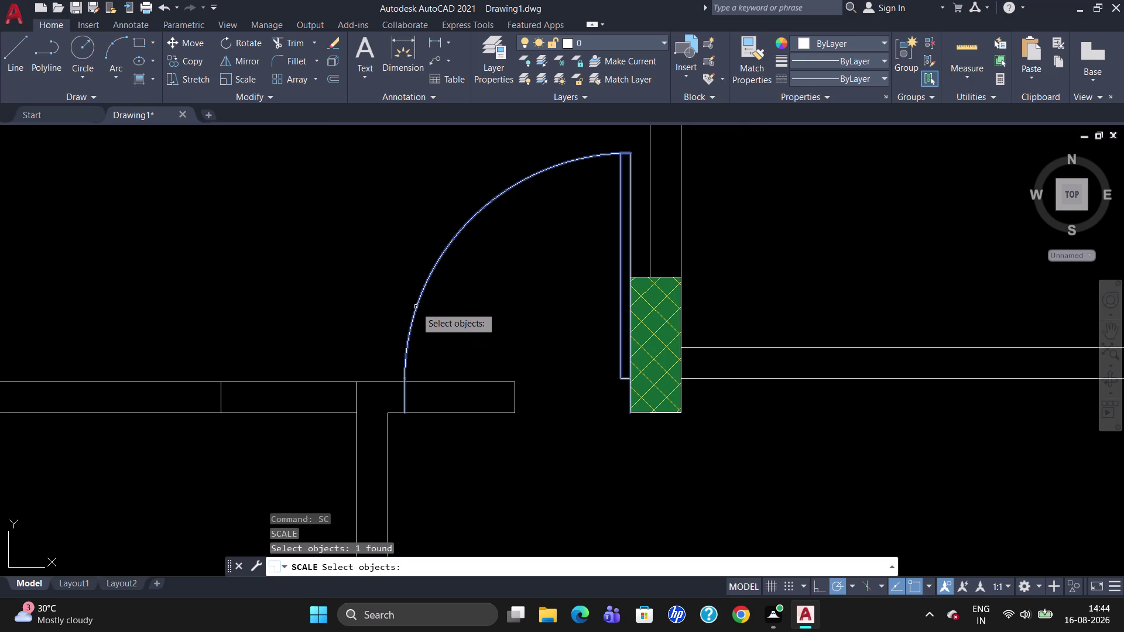
key(Return)
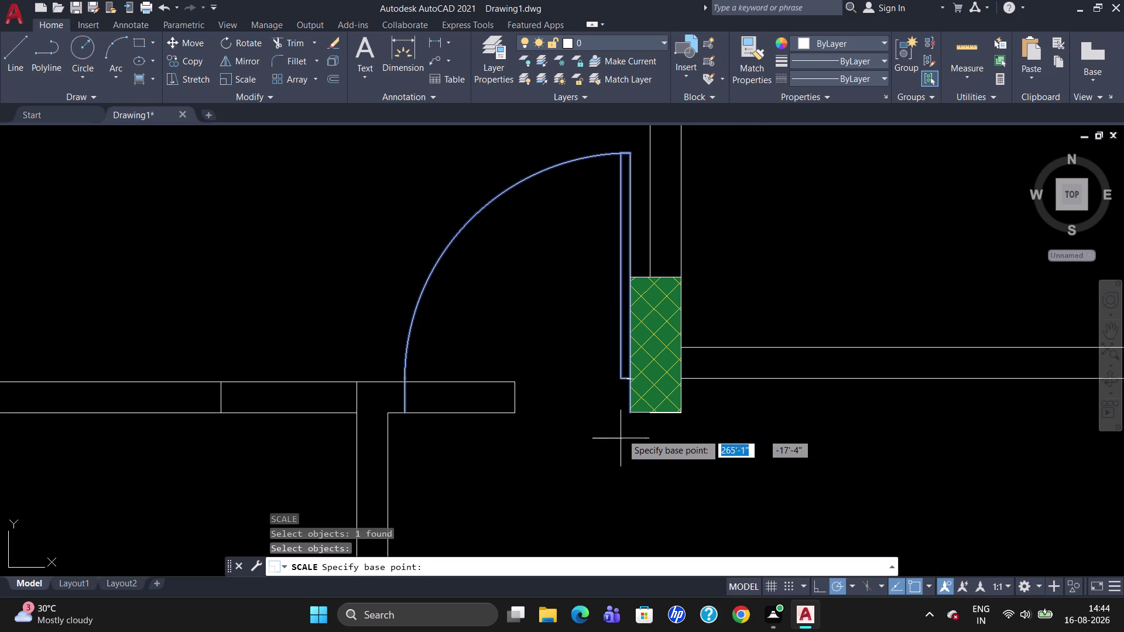
click(629, 411)
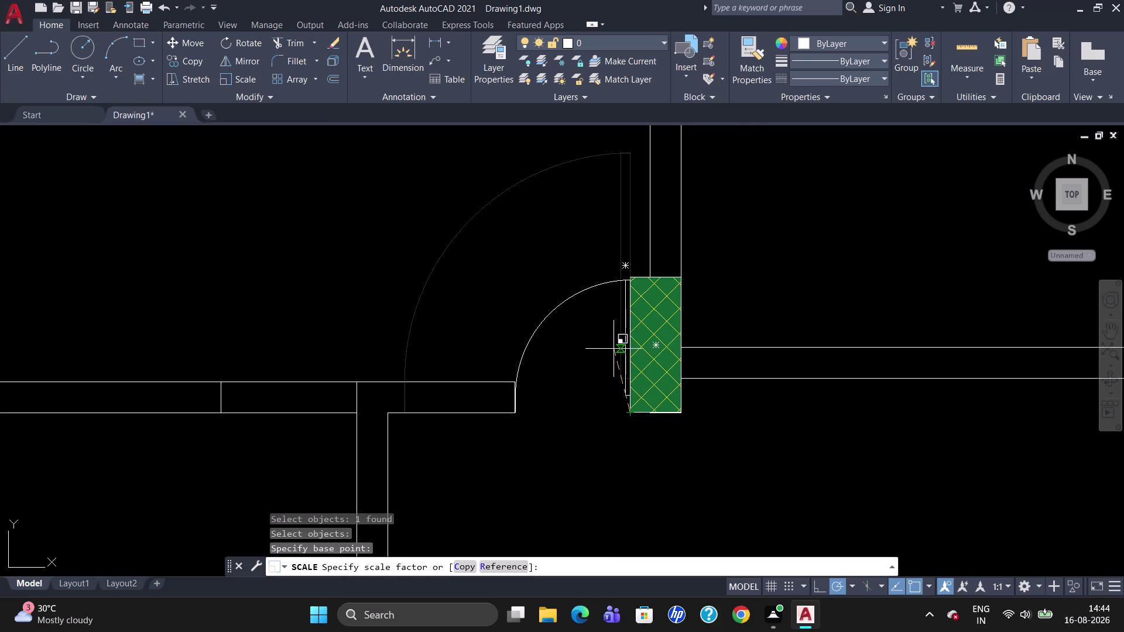
click(613, 349)
scroll(down, 3)
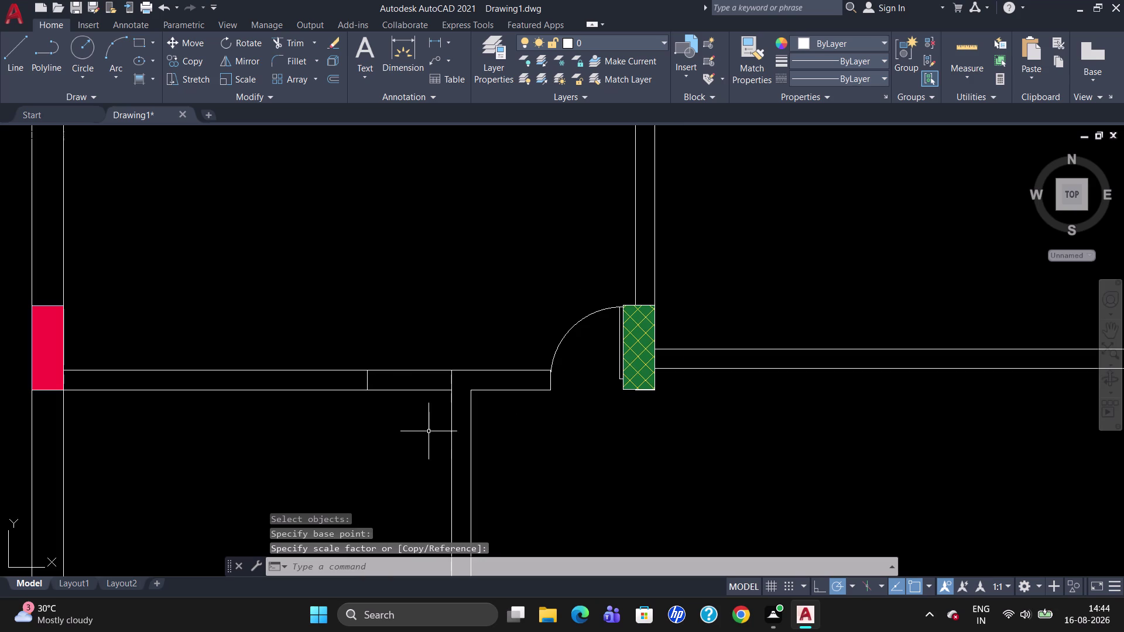
Copy the spare door swing from beside the plan into the upper-left room.
scroll(down, 3)
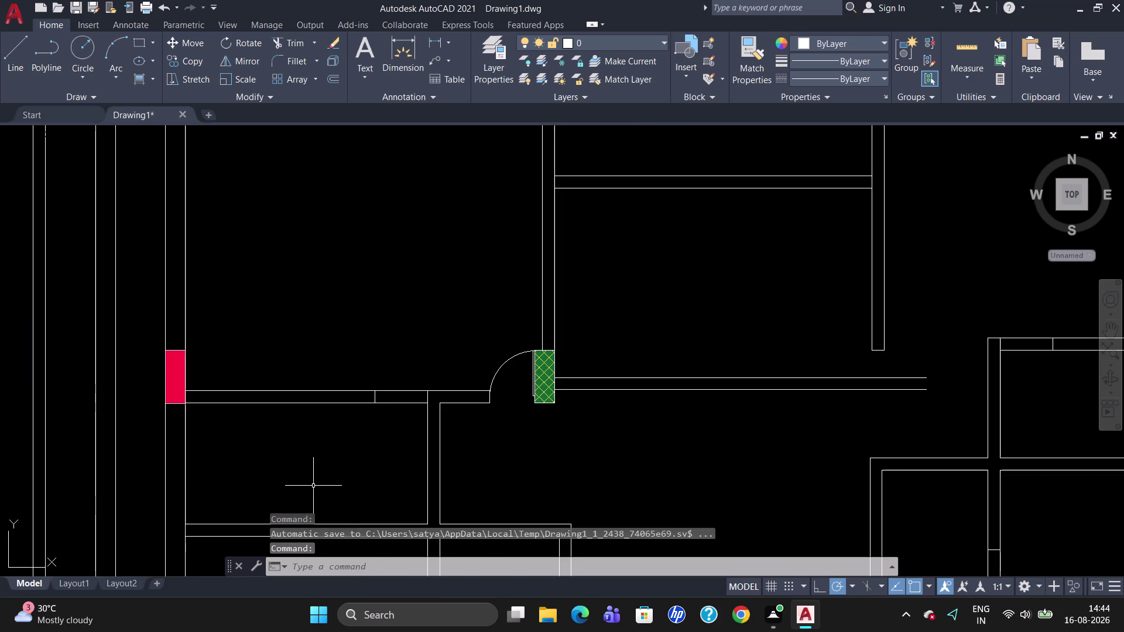
scroll(up, 3)
scroll(down, 3)
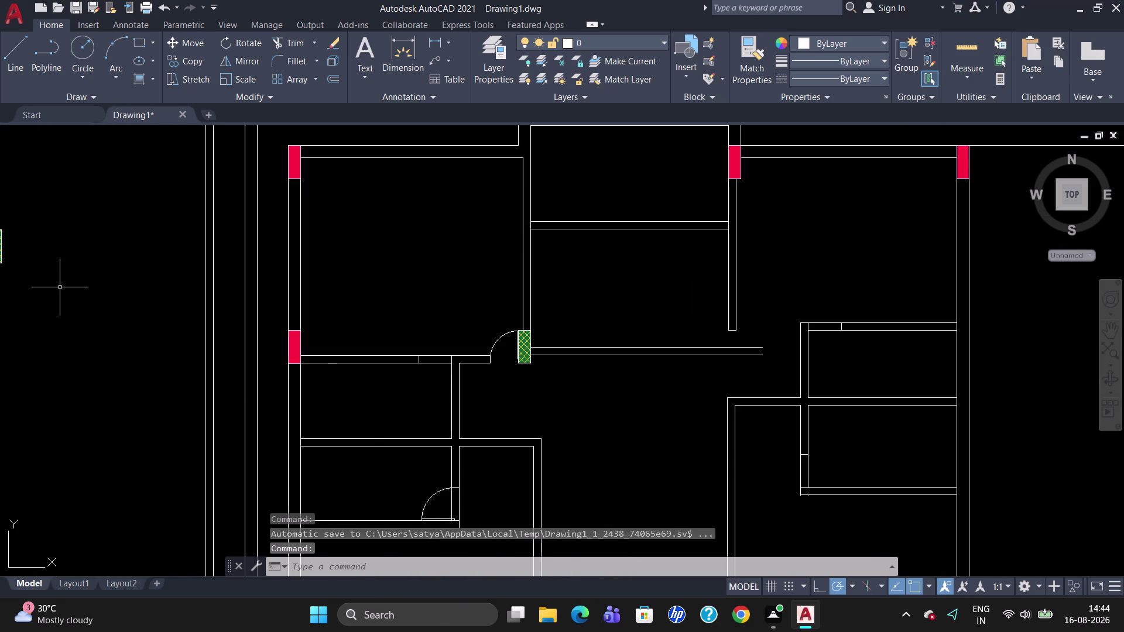
scroll(down, 3)
scroll(up, 3)
scroll(down, 3)
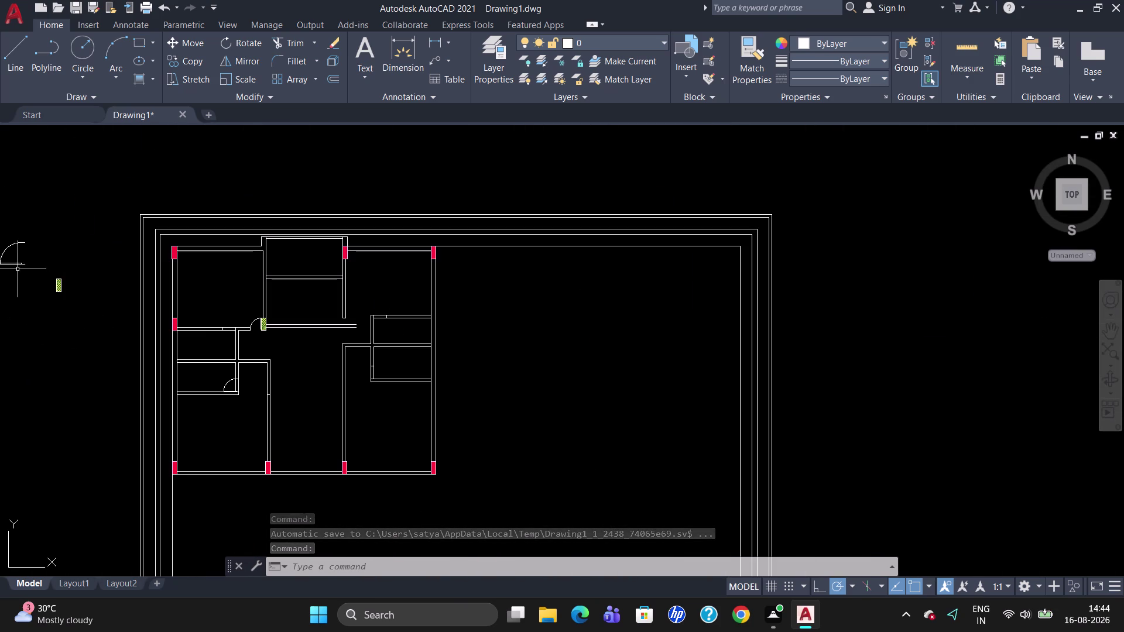
click(8, 264)
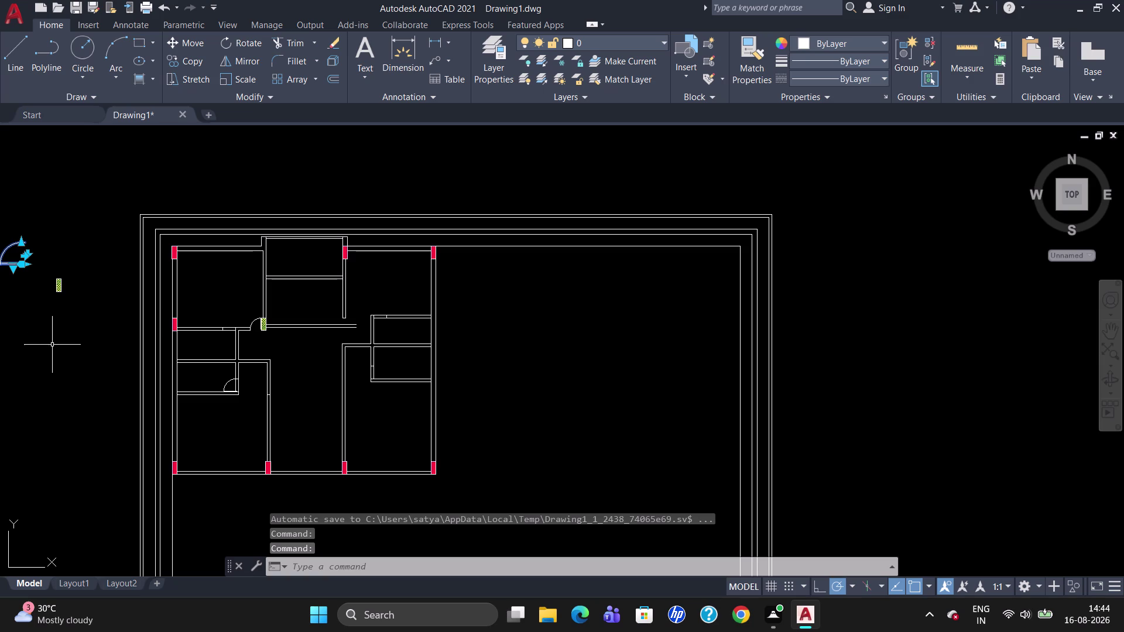
text(CO)
key(Return)
click(12, 268)
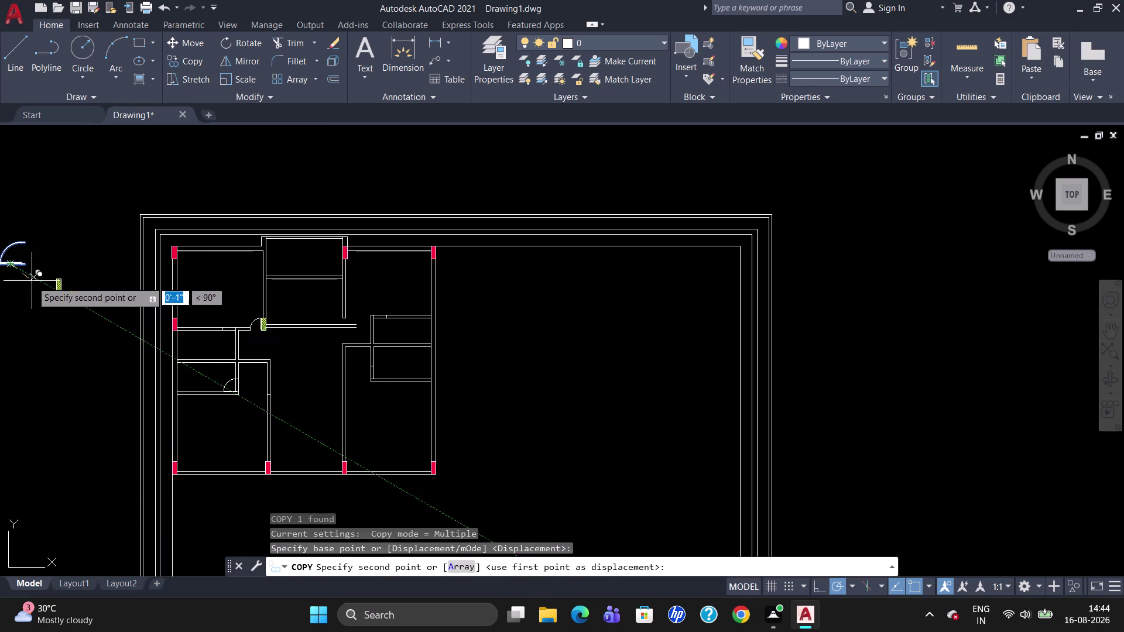
scroll(up, 3)
click(228, 306)
key(Escape)
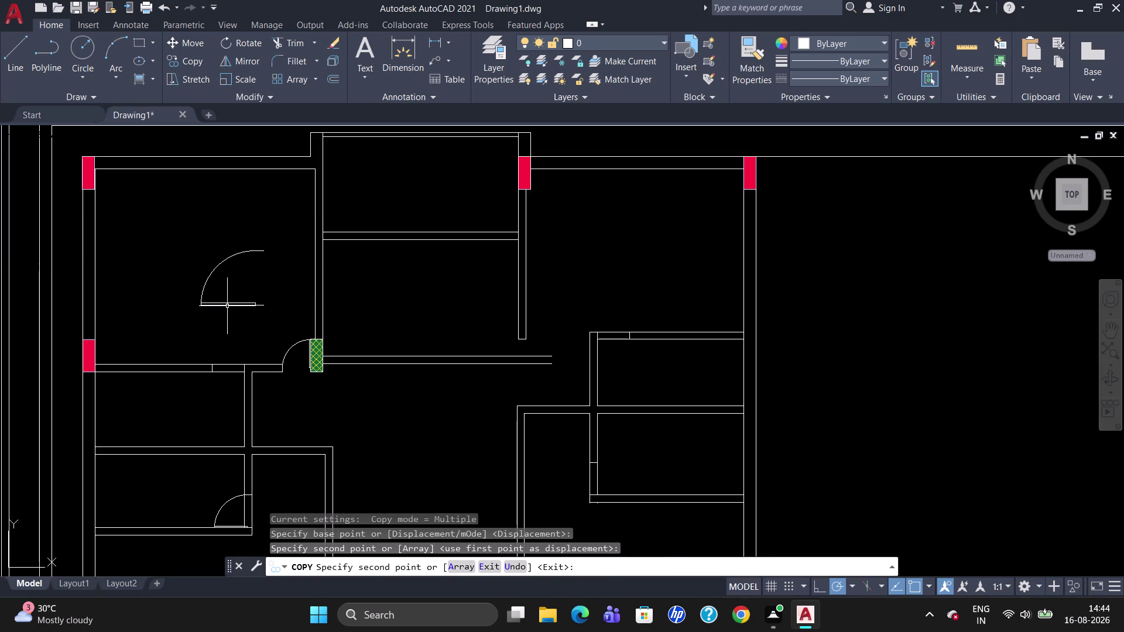
Start rotating the copied door, selecting it with RO.
text(RO)
key(Return)
click(227, 306)
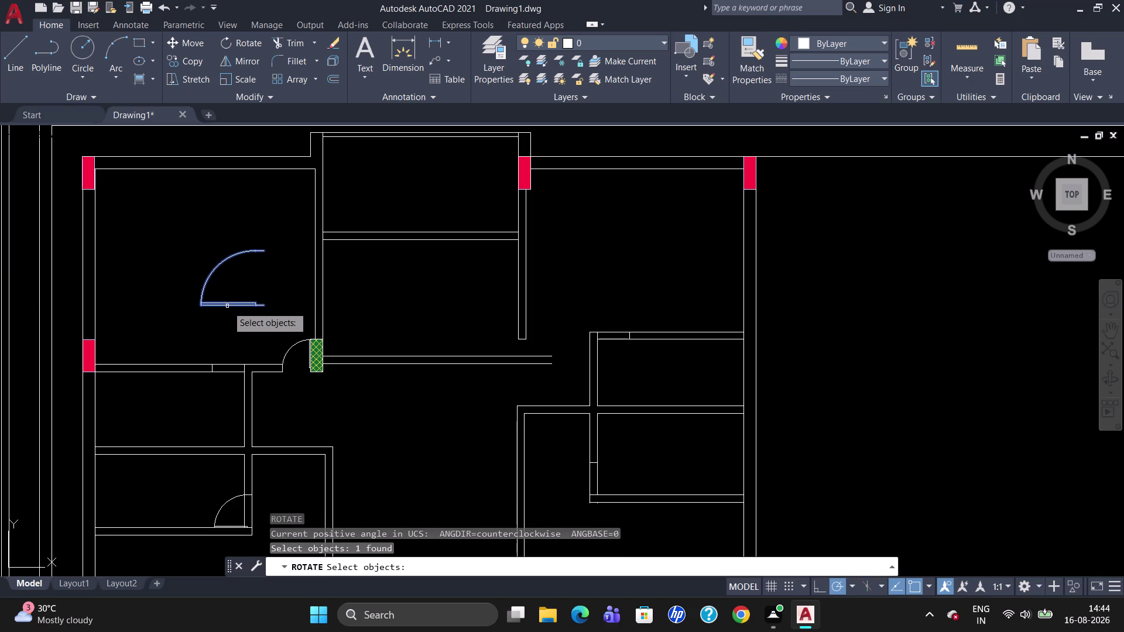
Rotate the copied door 270 degrees about its hinge.
key(Return)
click(227, 307)
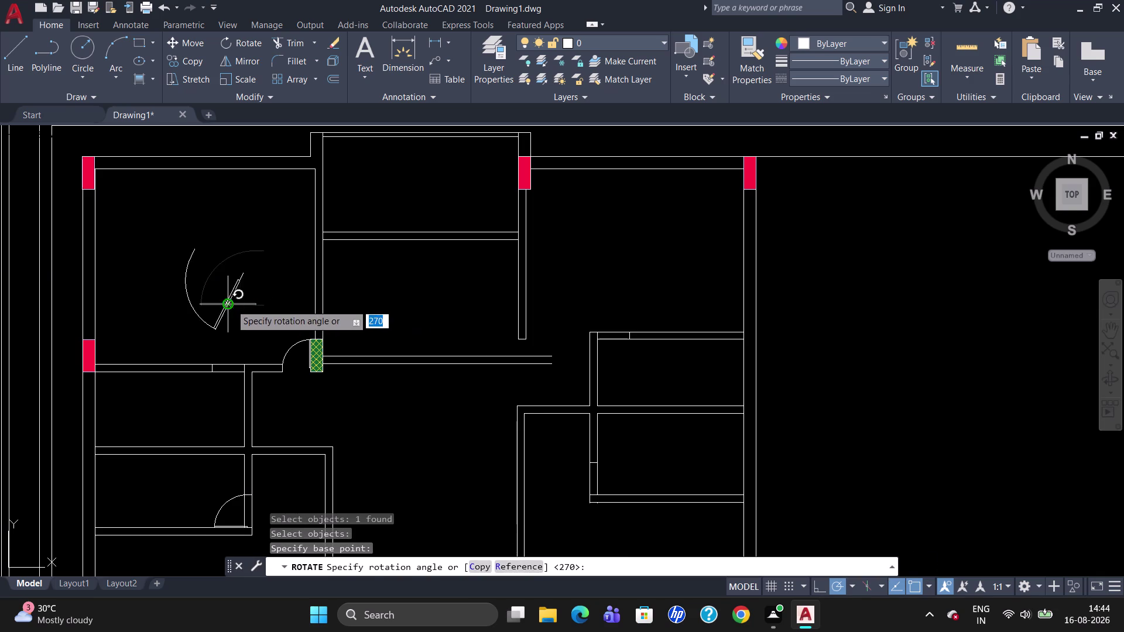
click(235, 247)
scroll(up, 3)
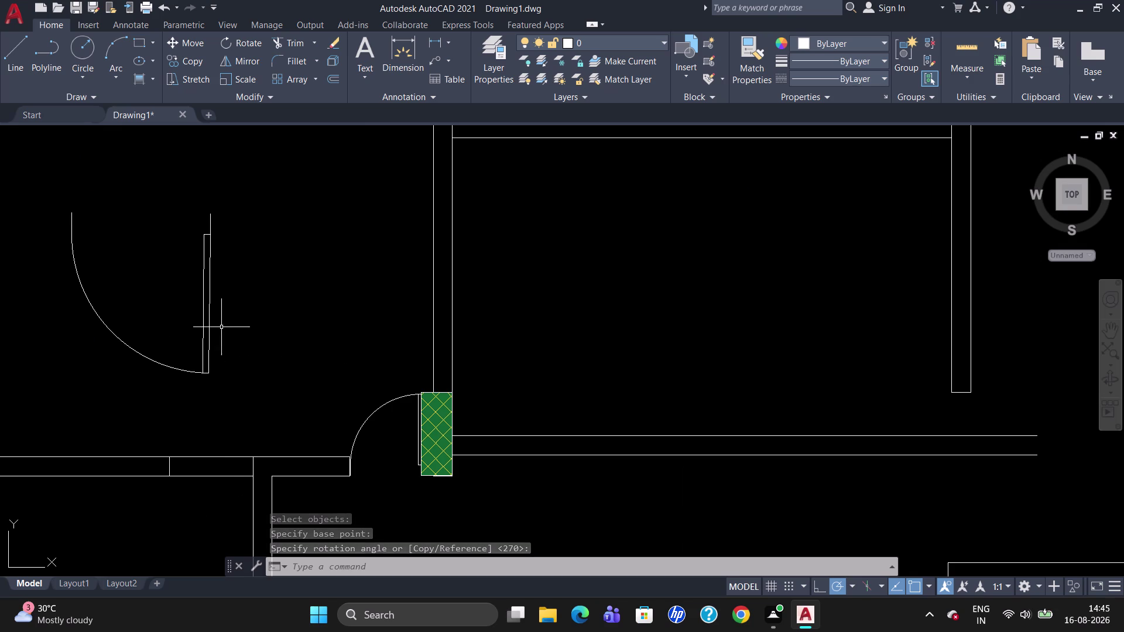
Move the rotated door swing down into the wall opening left of the column.
key(m)
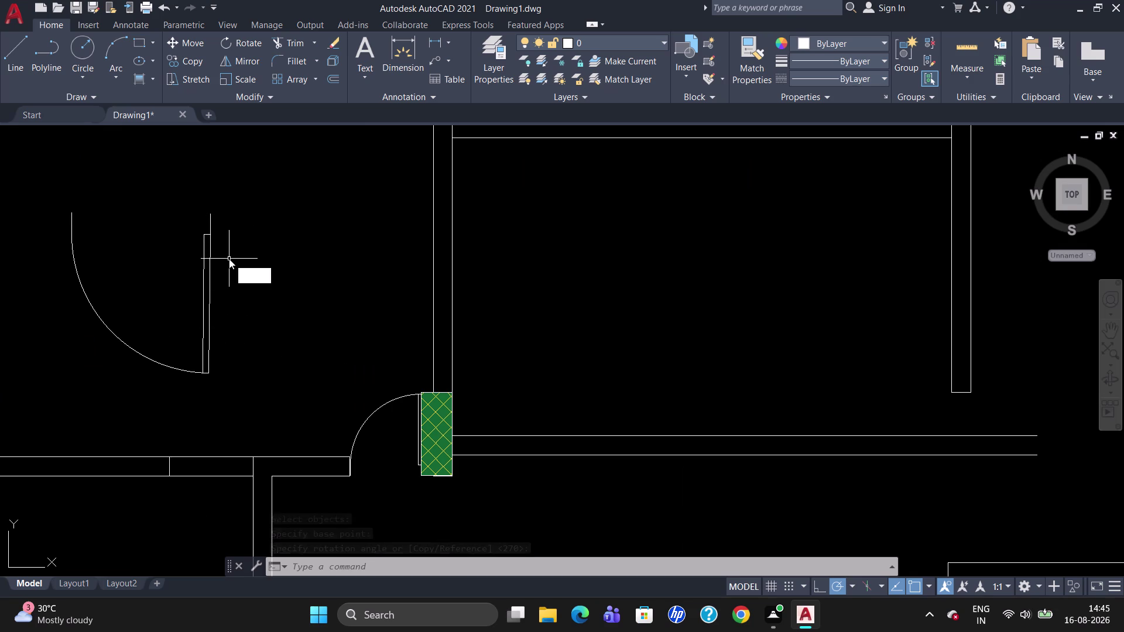
key(Return)
click(209, 263)
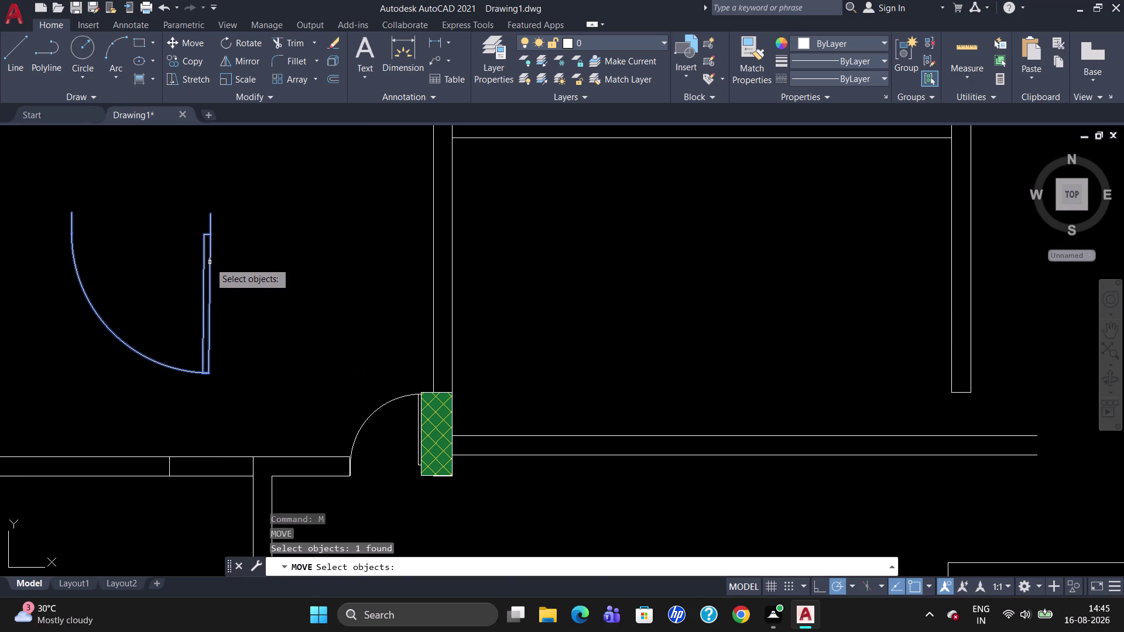
key(Return)
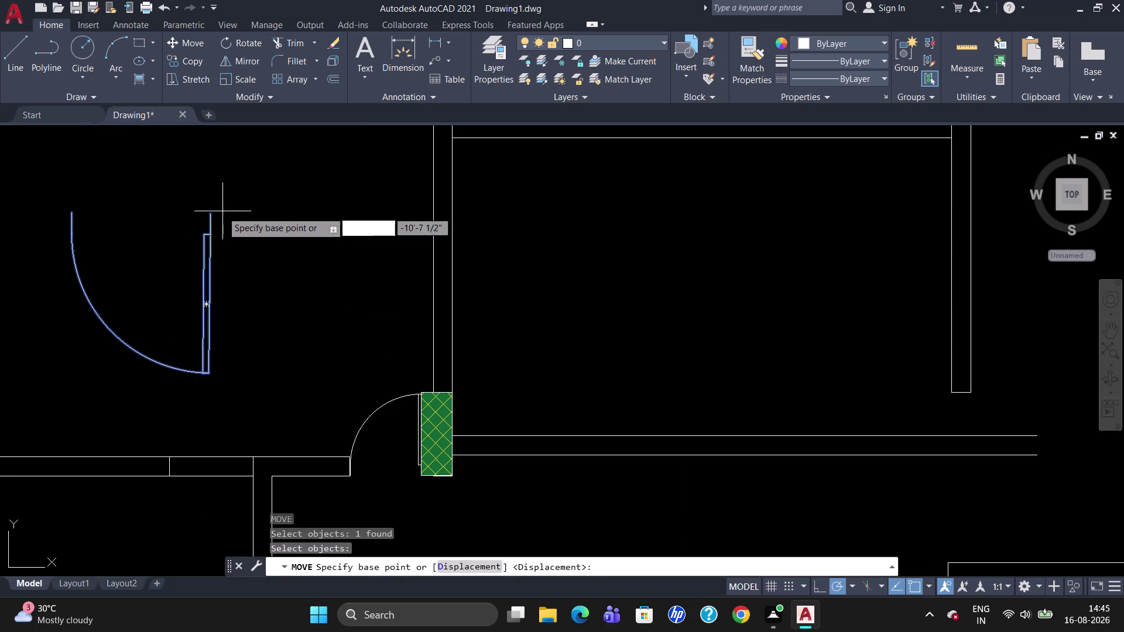
click(207, 217)
scroll(up, 3)
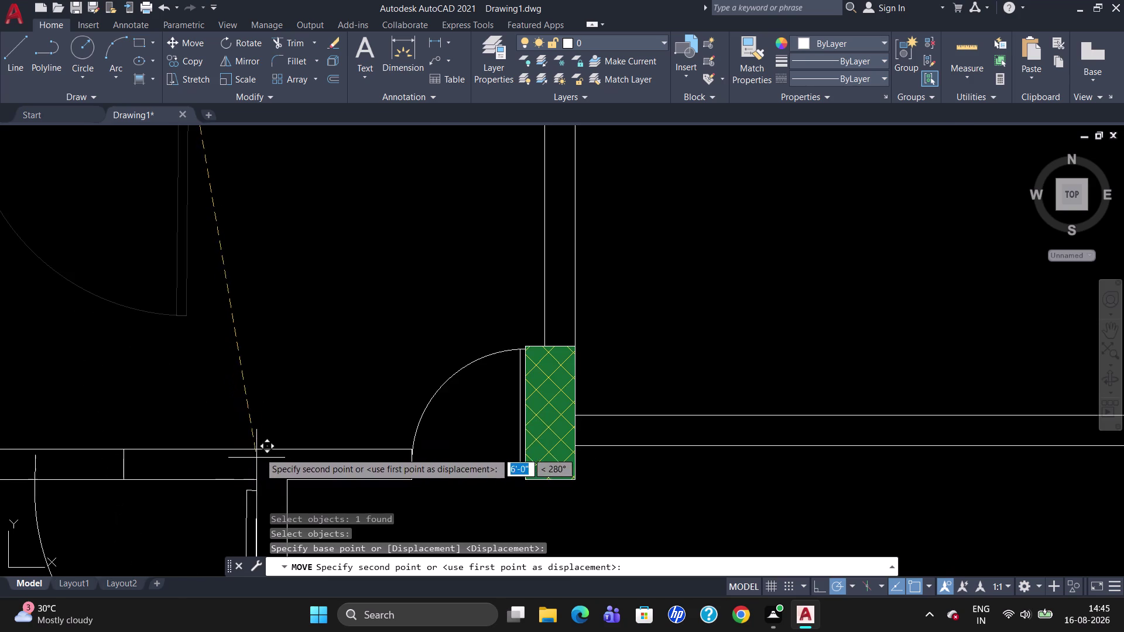
click(256, 449)
scroll(down, 3)
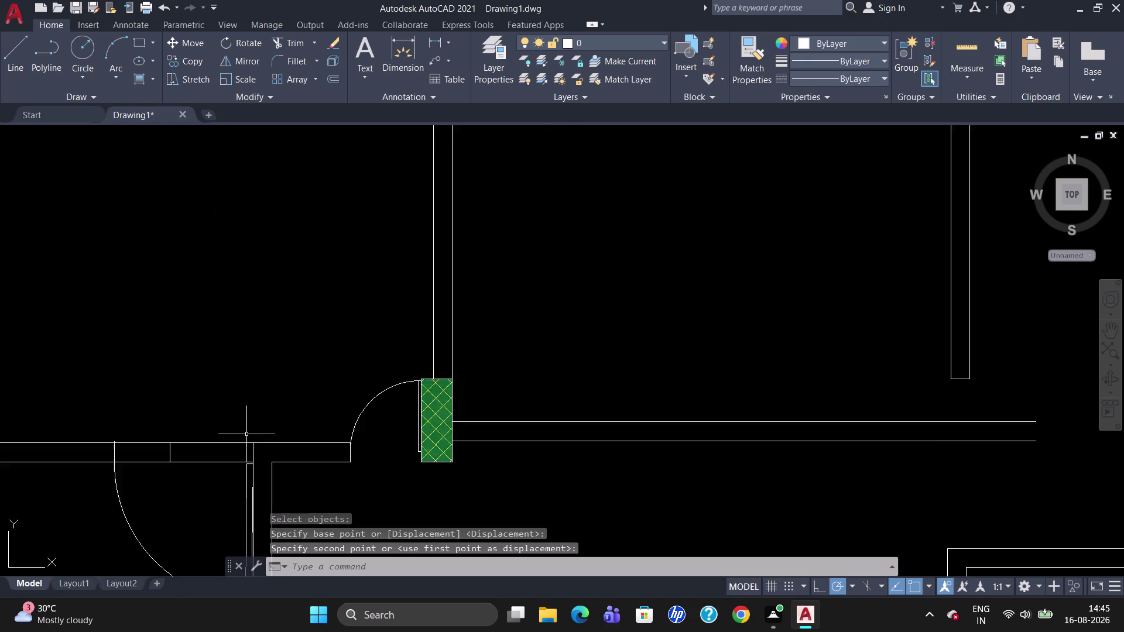
scroll(down, 3)
click(246, 484)
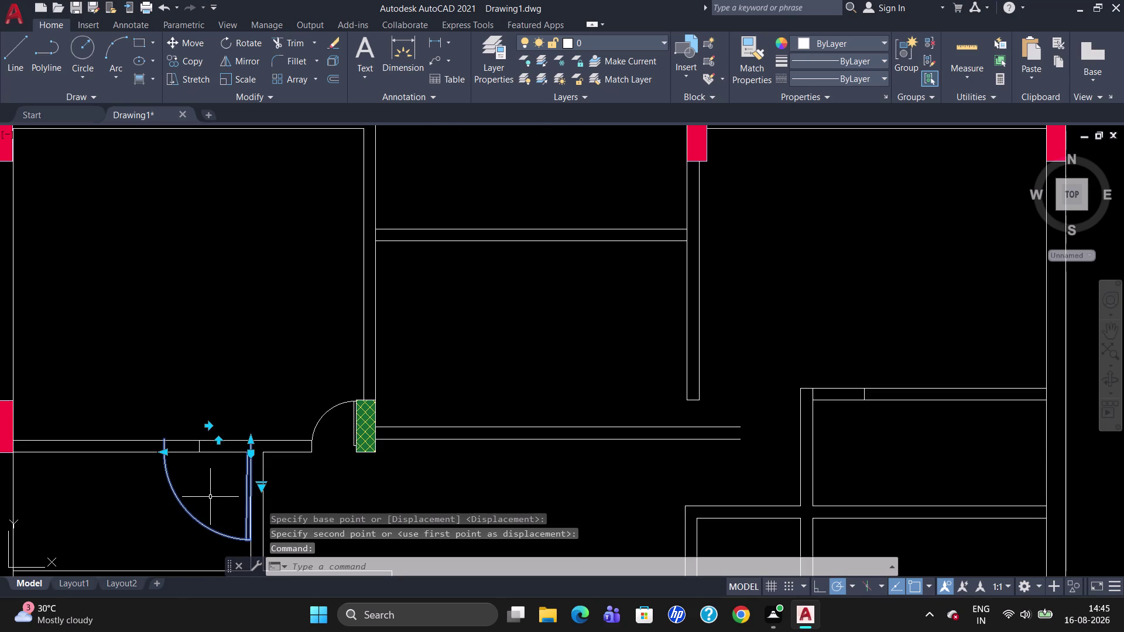
key(Escape)
Move the door leaf onto the wall corner, then clear the selection.
key(m)
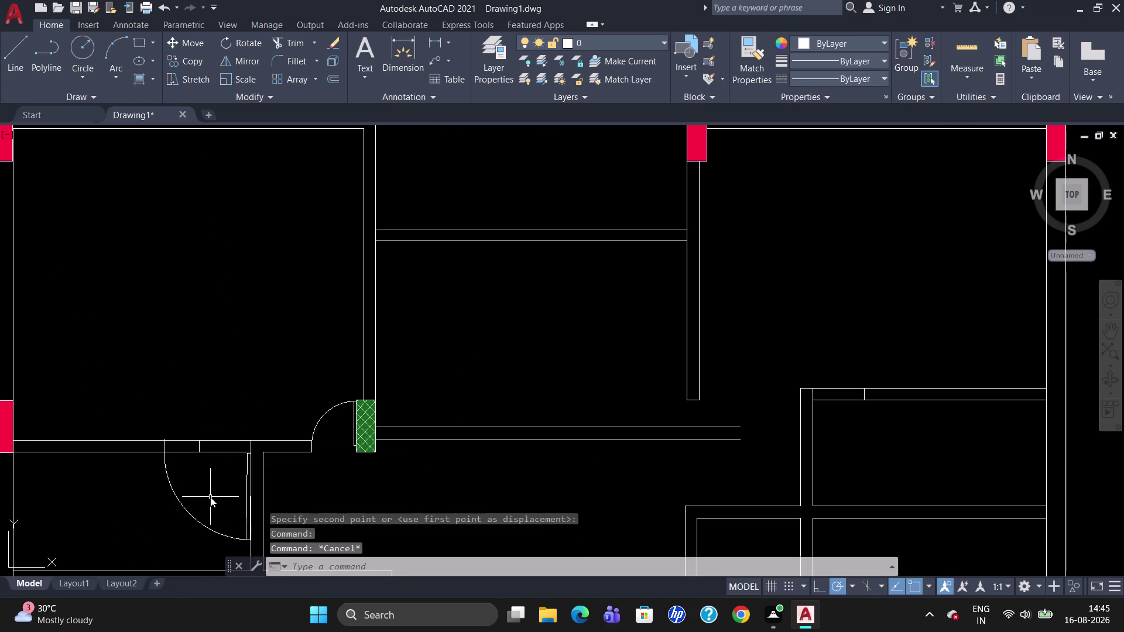
key(Return)
scroll(up, 3)
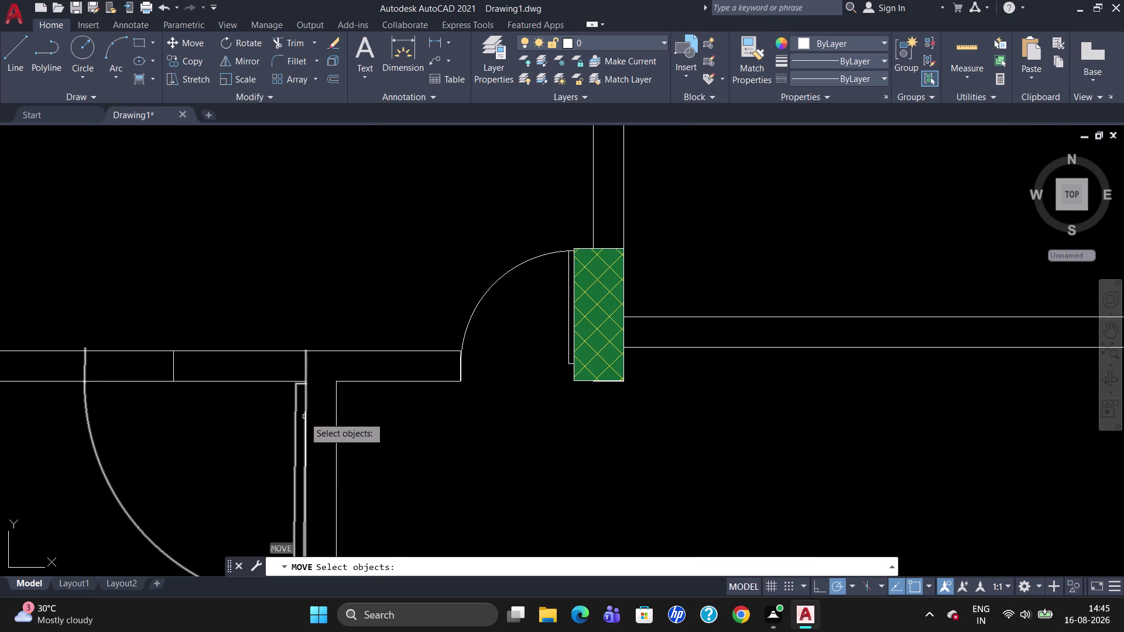
click(304, 417)
key(Return)
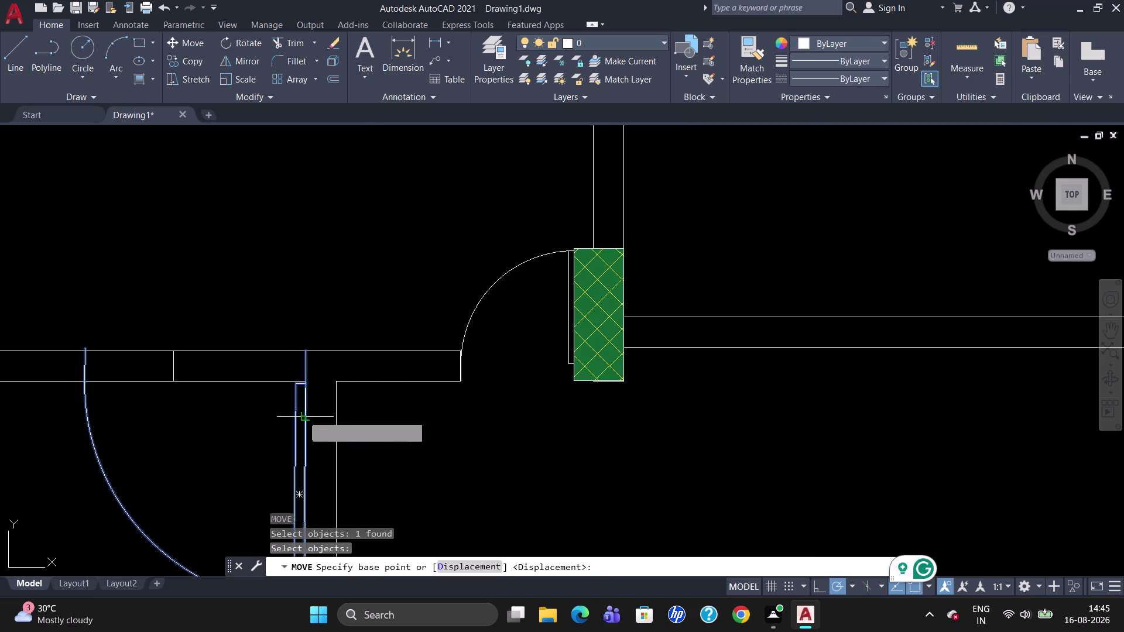
scroll(up, 3)
click(307, 314)
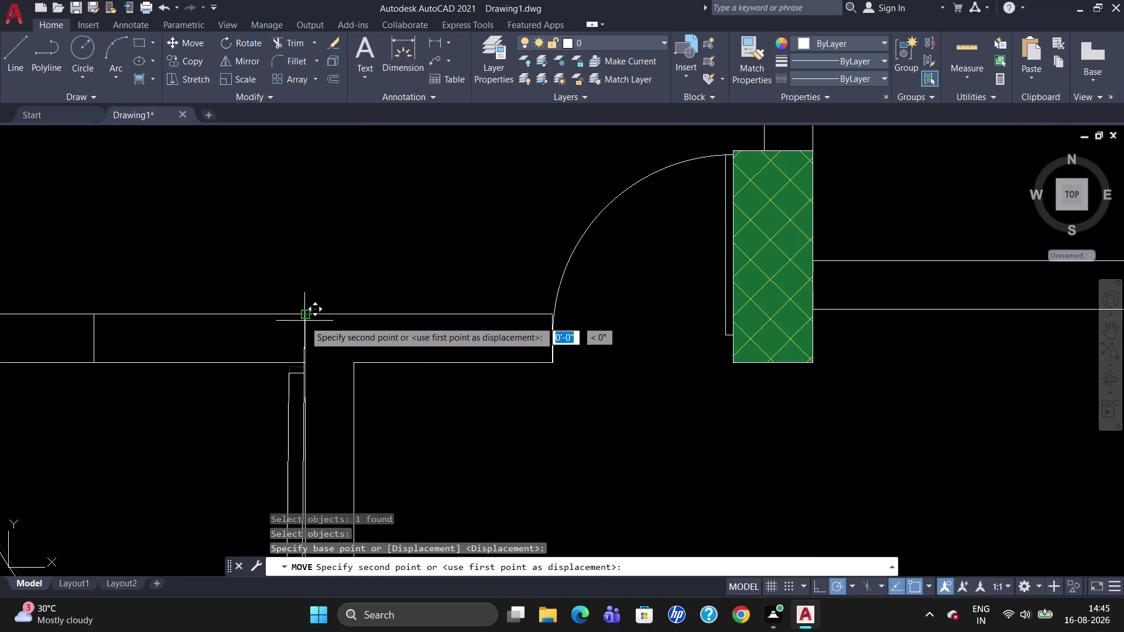
click(304, 321)
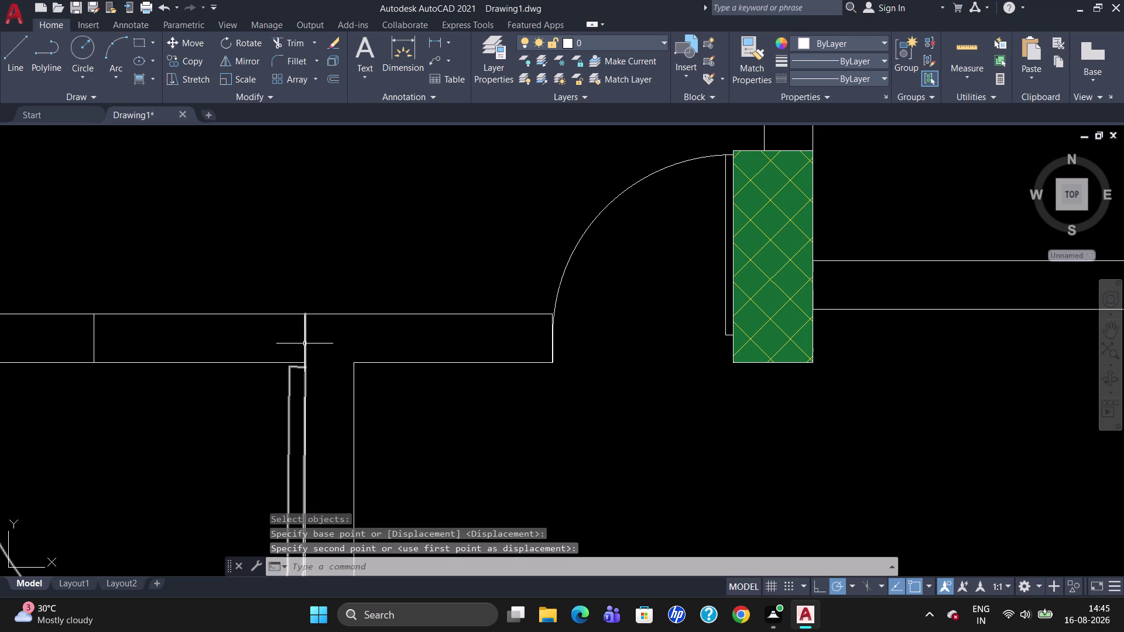
click(304, 345)
scroll(down, 3)
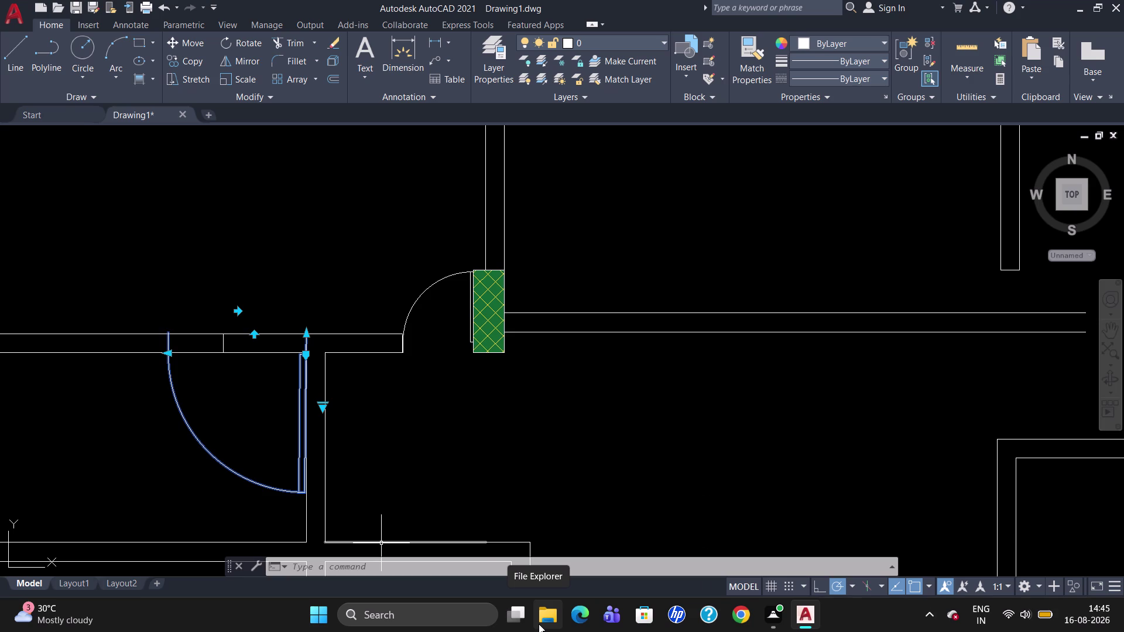
key(Escape)
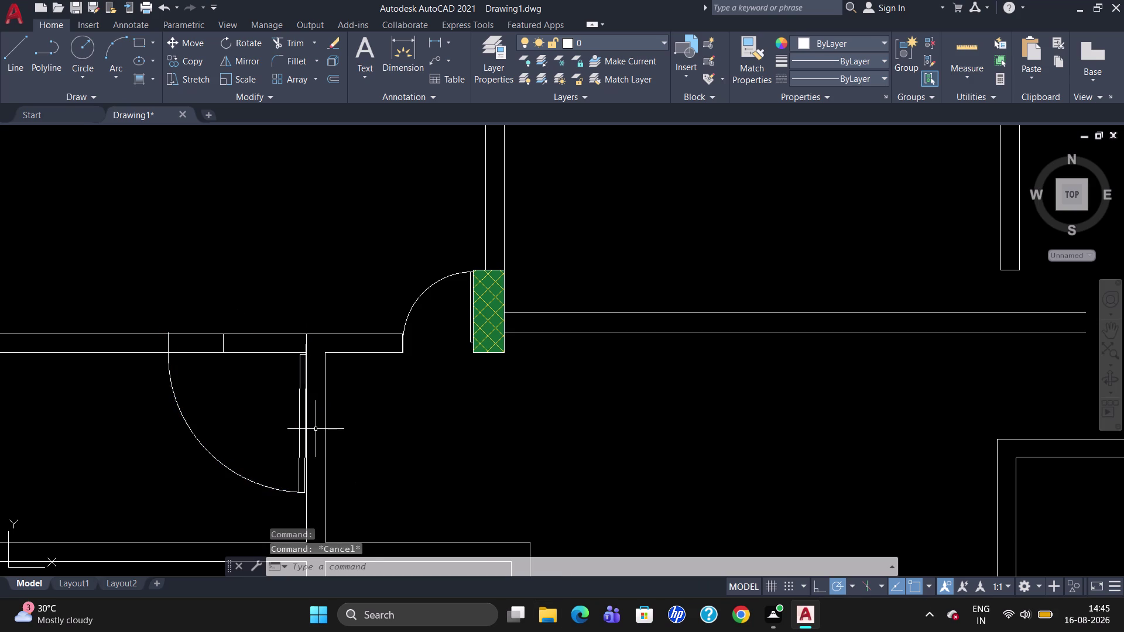
Scale the door down about its hinge to fit the narrower wall opening.
text(SC)
key(Return)
click(300, 395)
key(Return)
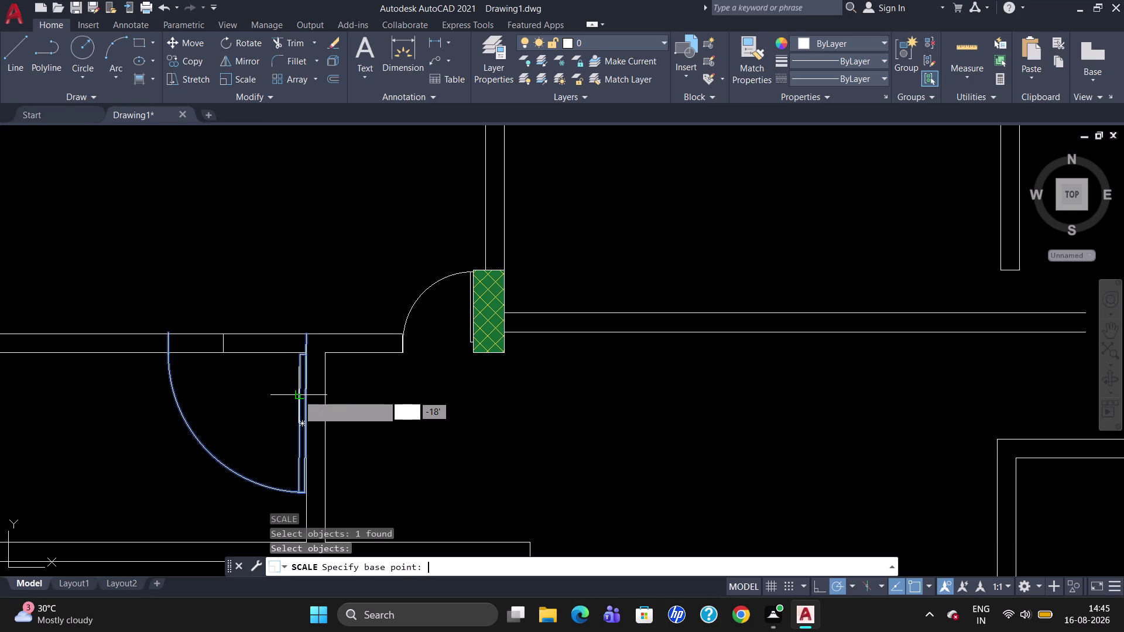
scroll(up, 3)
scroll(down, 3)
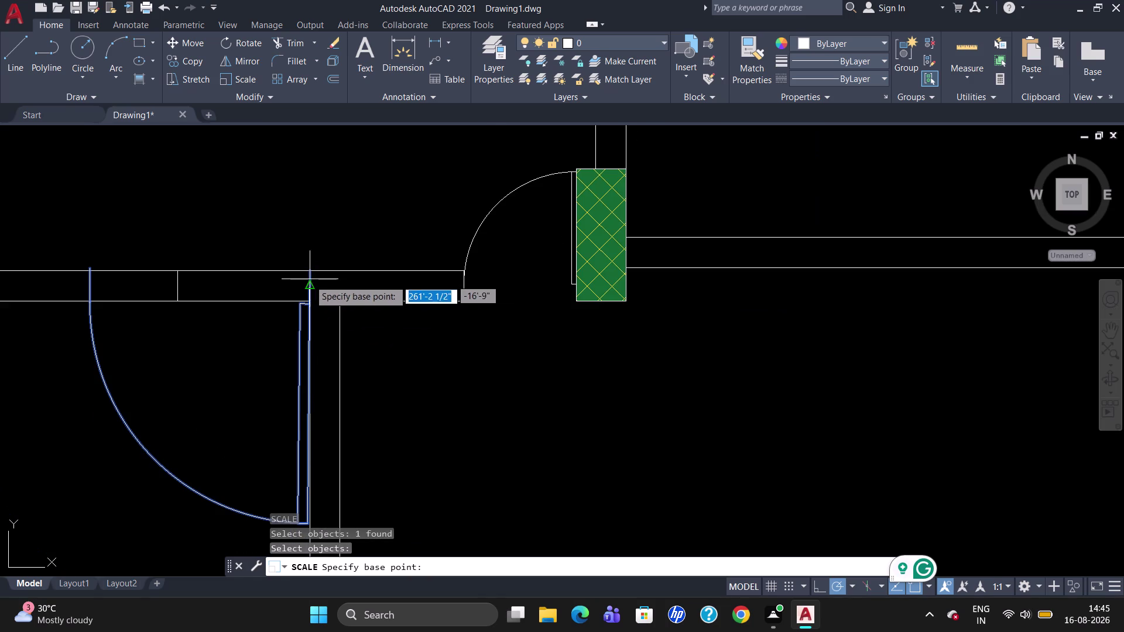
click(313, 270)
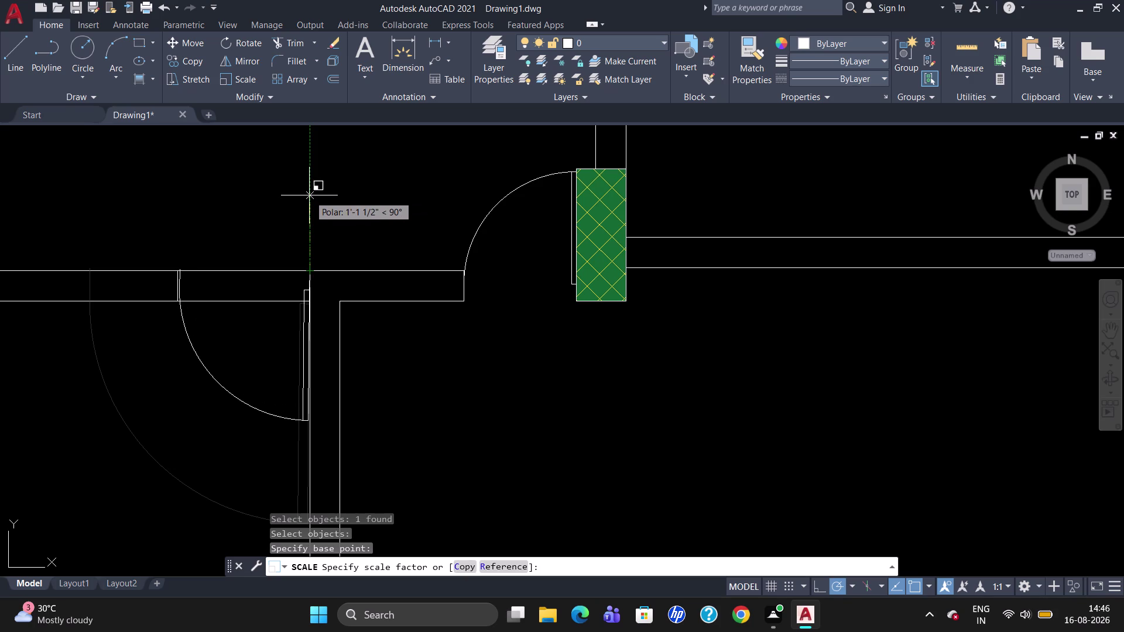
click(309, 194)
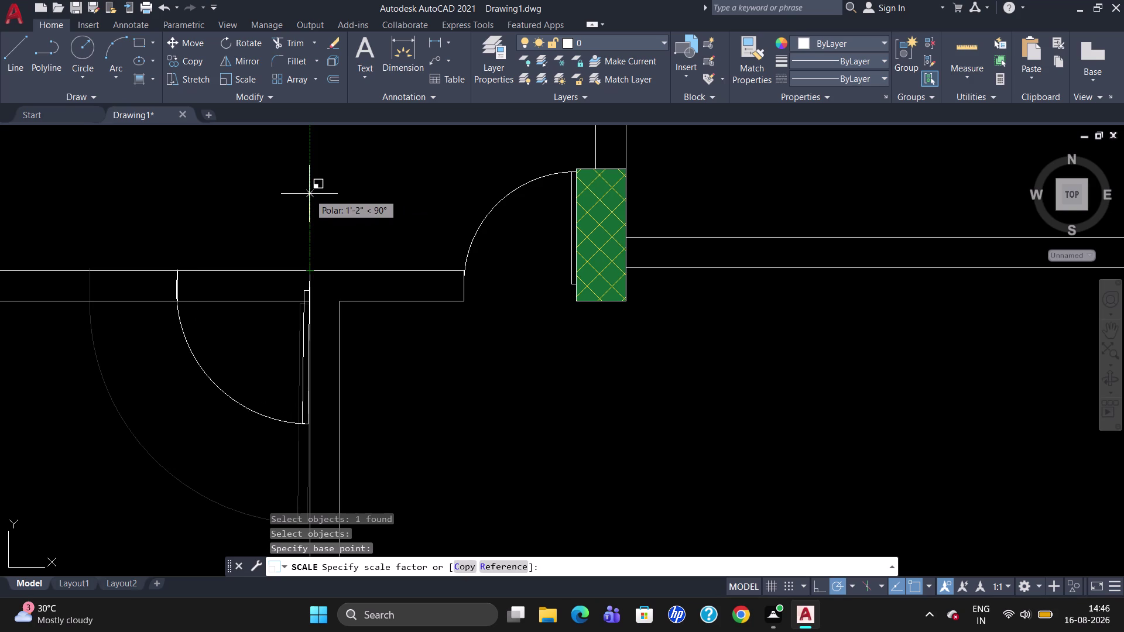
scroll(down, 3)
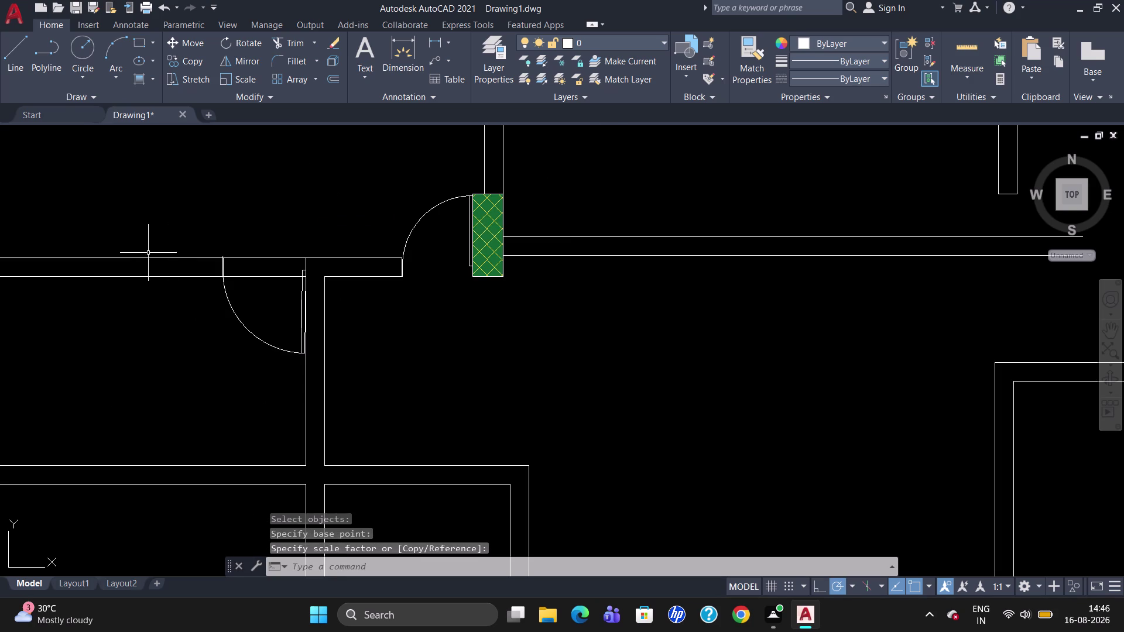
scroll(up, 3)
scroll(down, 3)
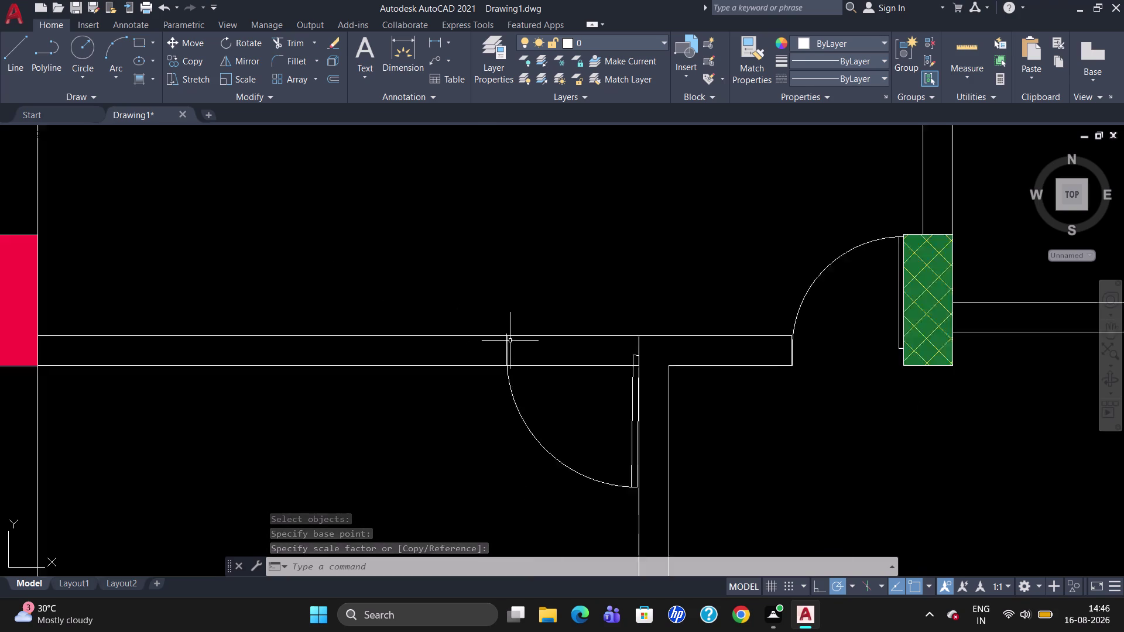
Delete the resized door from the wall.
scroll(down, 3)
scroll(up, 3)
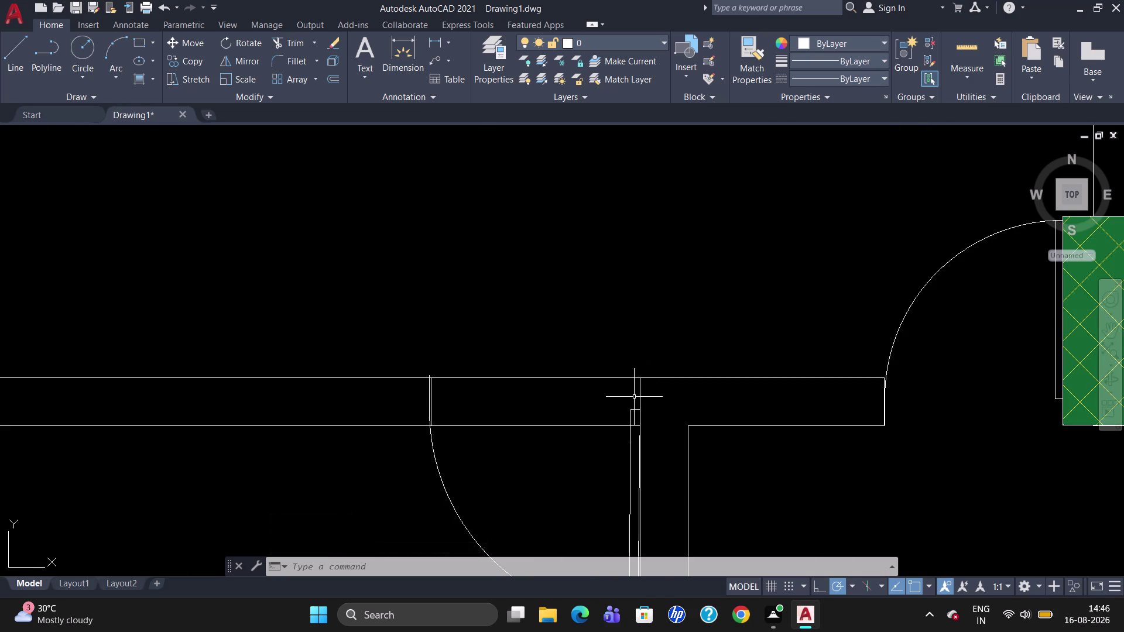
click(639, 398)
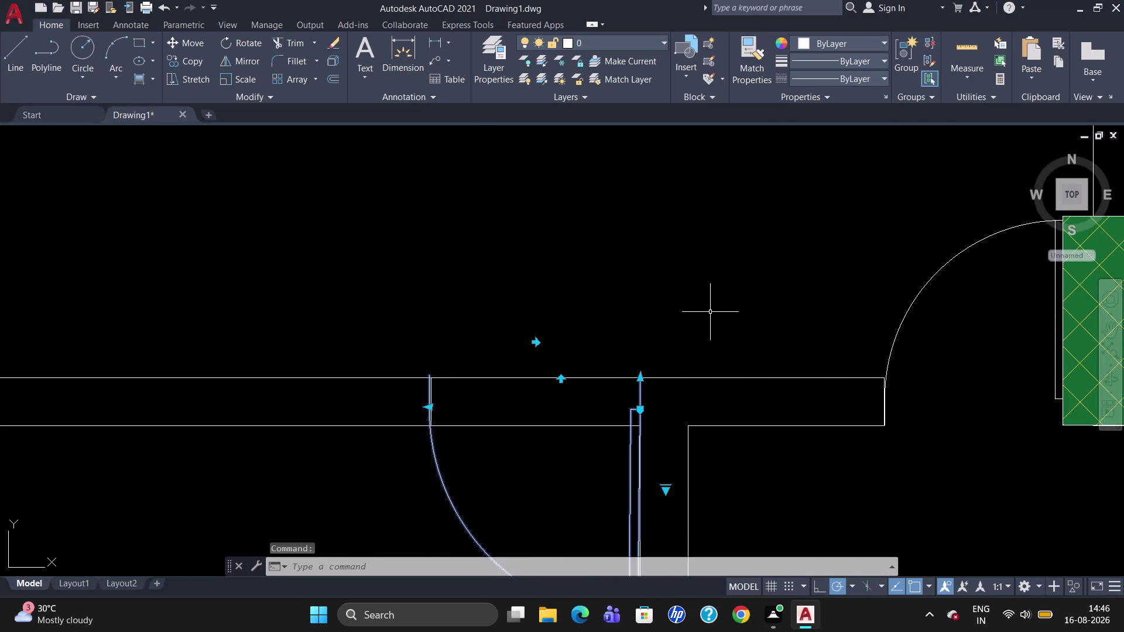
key(Delete)
scroll(down, 3)
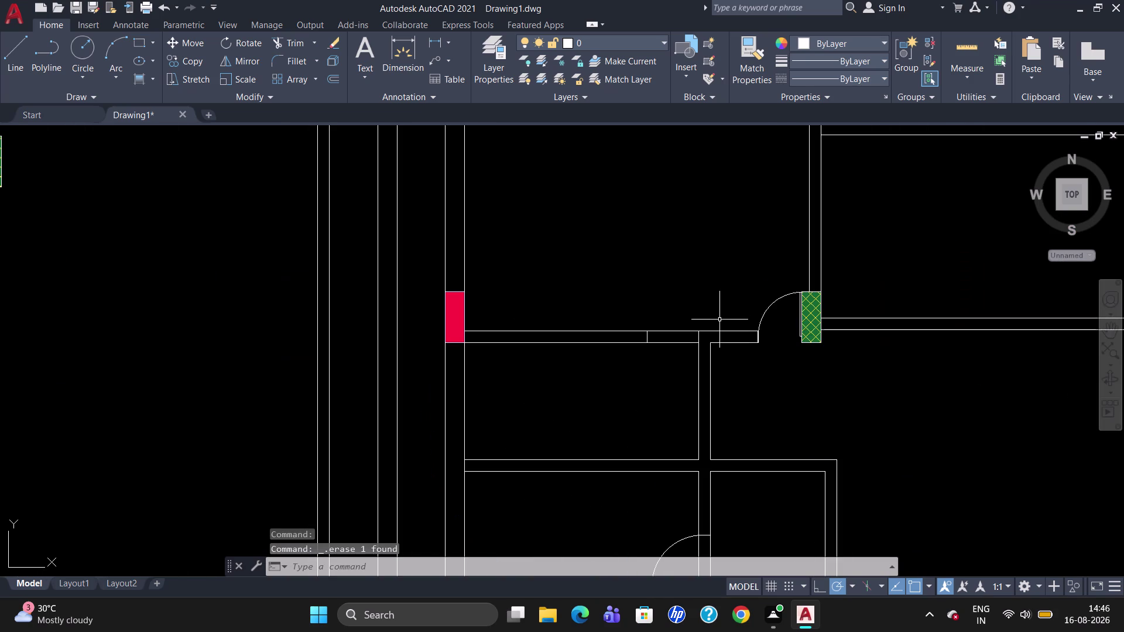
Start copying the door swing beside the green column, picking a base point.
click(775, 303)
text(CO)
key(Return)
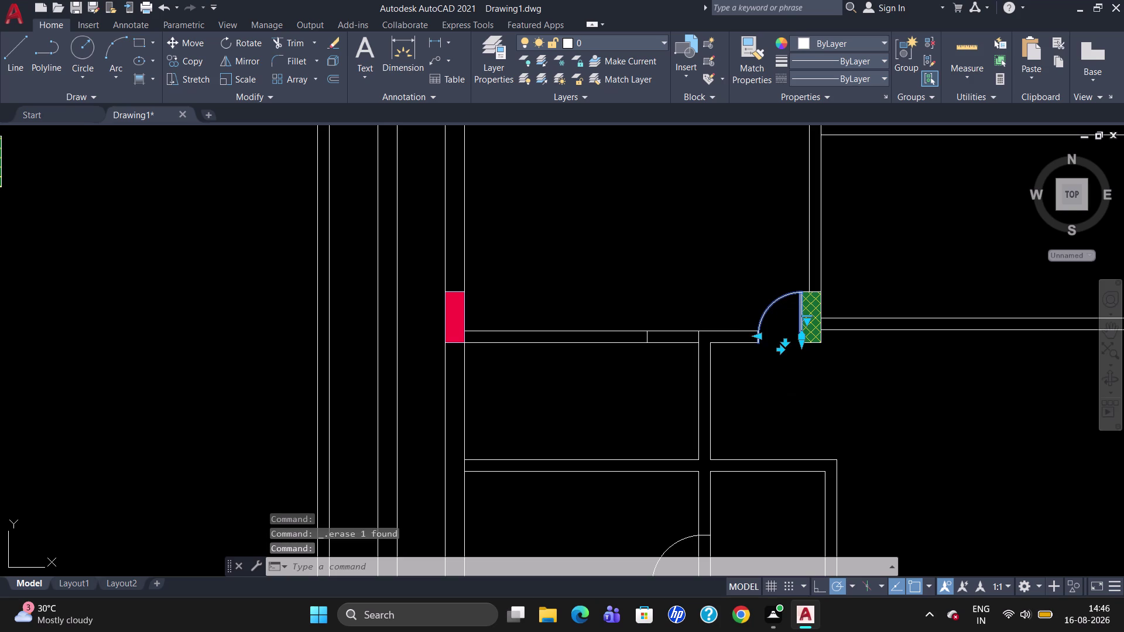
click(762, 344)
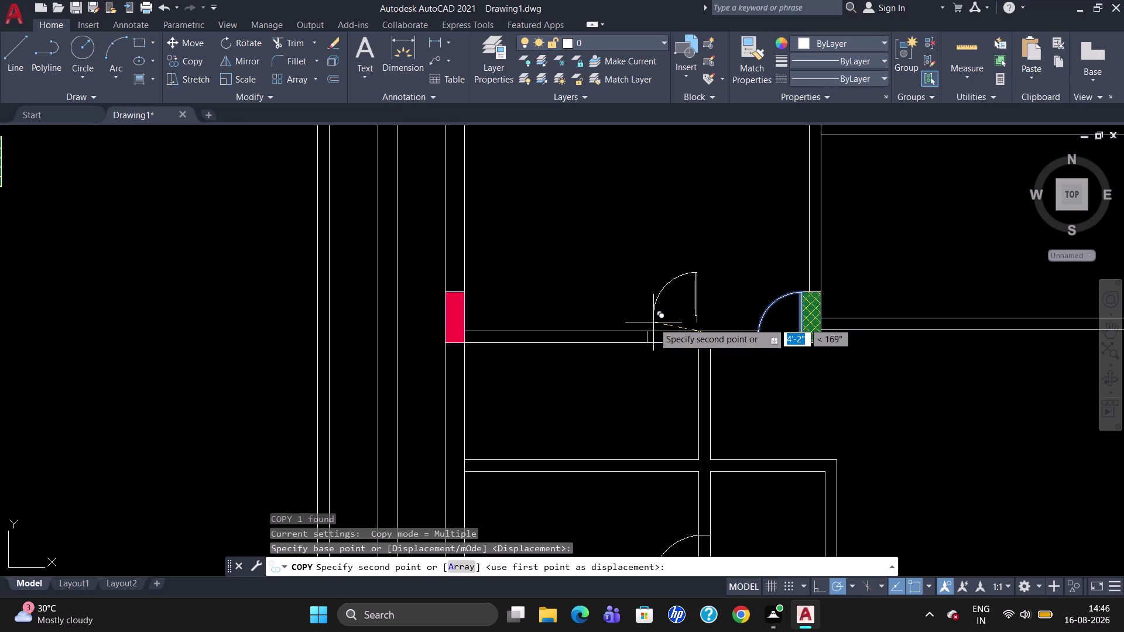
Place the door copy above the wall beside the column and rotate it to a new angle.
click(658, 313)
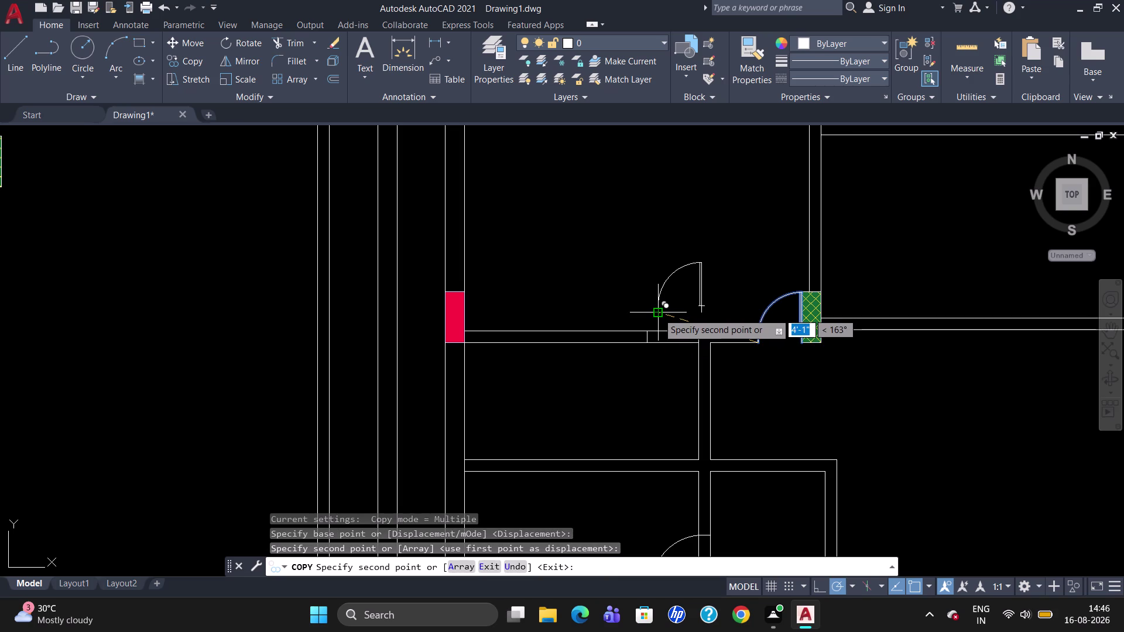
key(Escape)
text(RO)
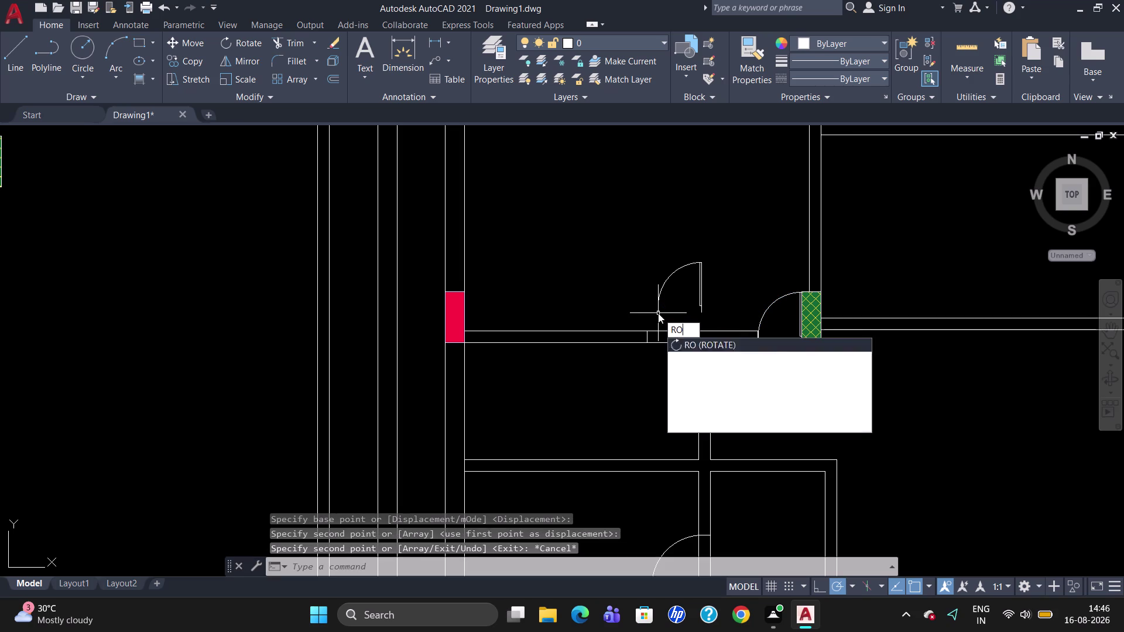
key(Return)
click(666, 280)
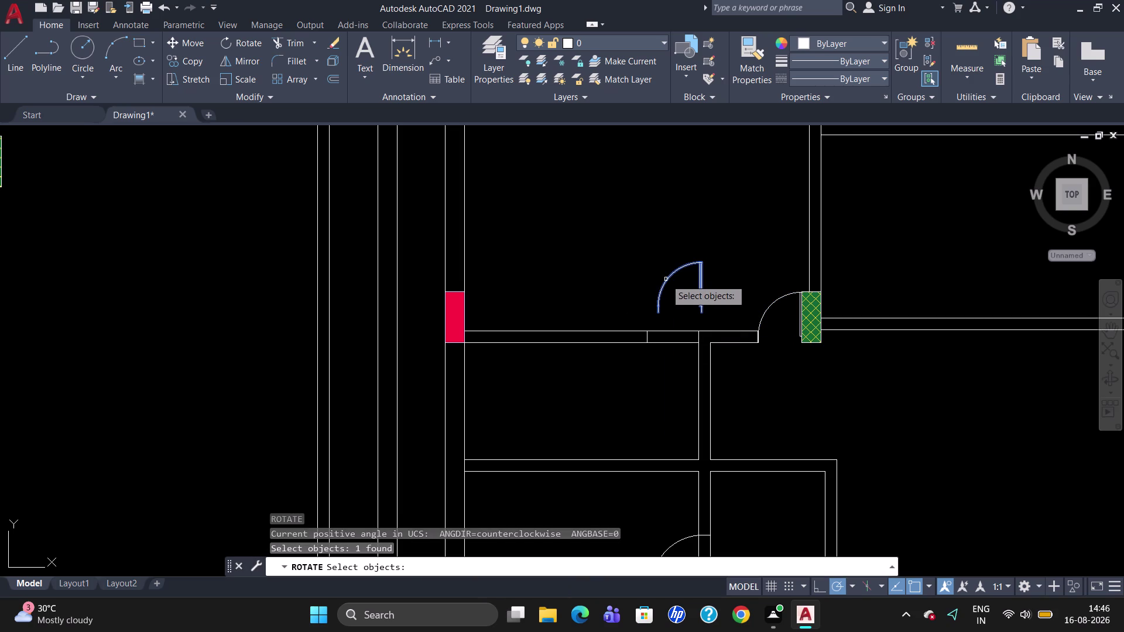
key(Return)
click(666, 280)
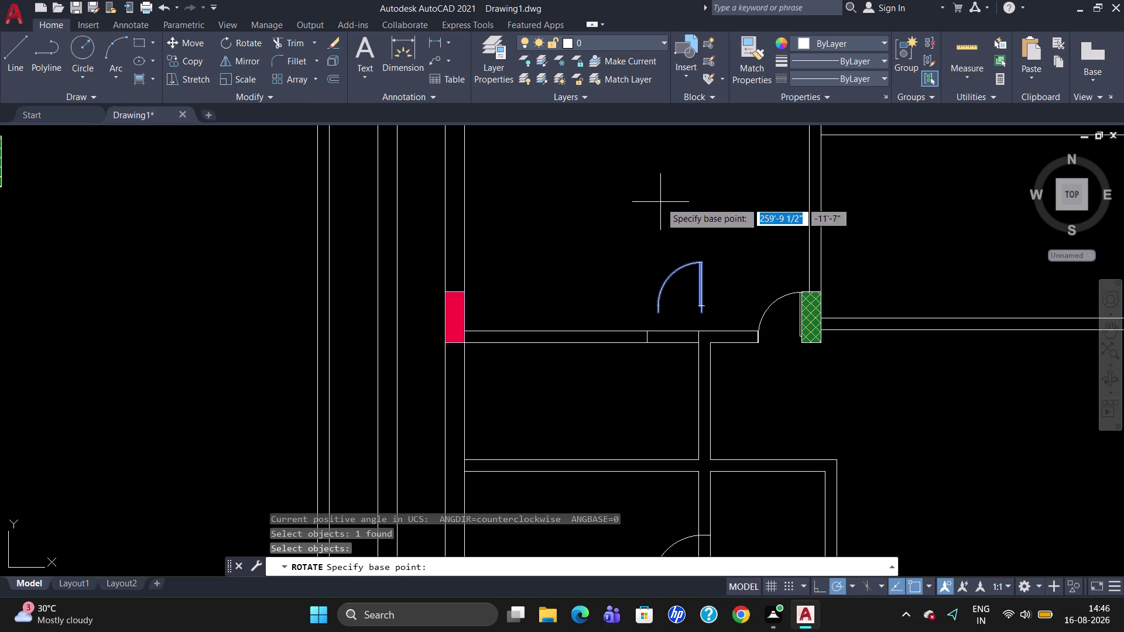
click(702, 261)
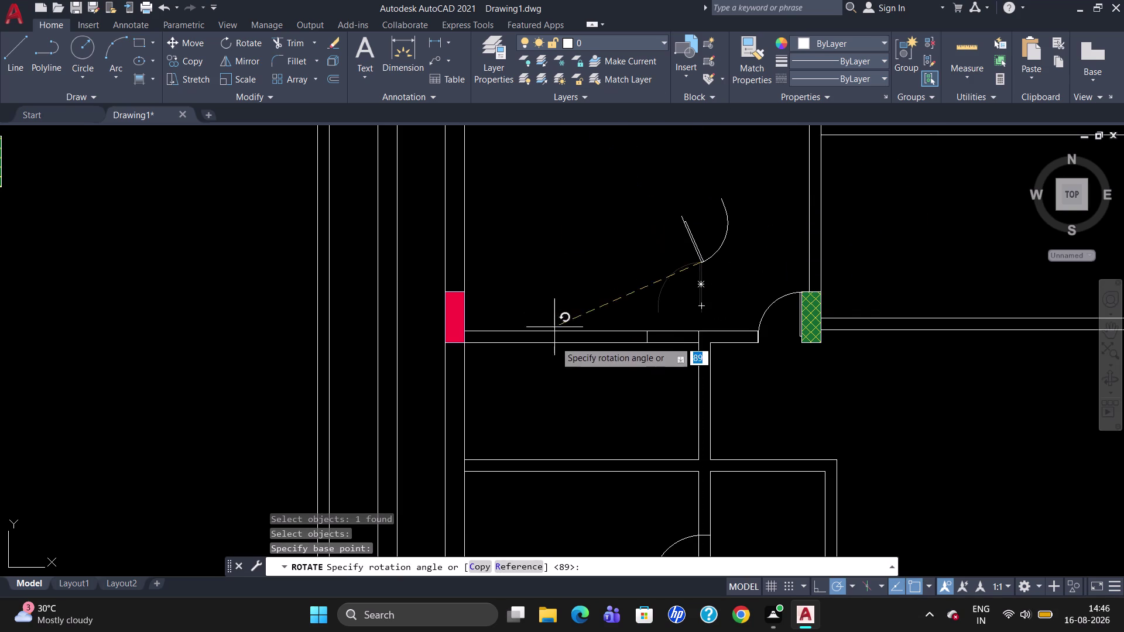
click(584, 258)
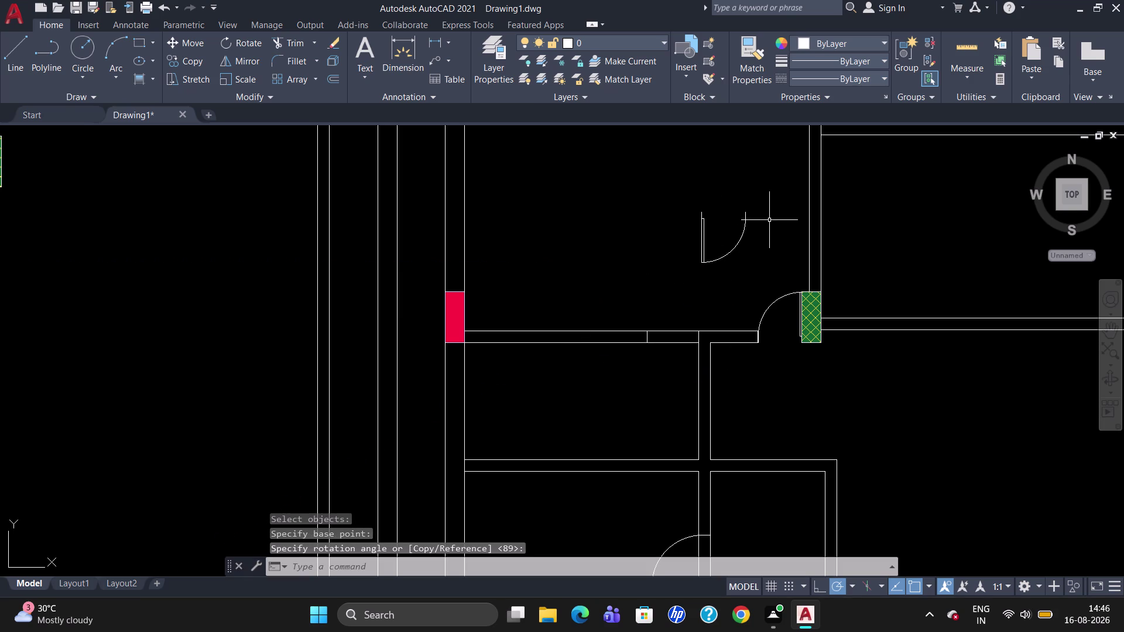
click(701, 237)
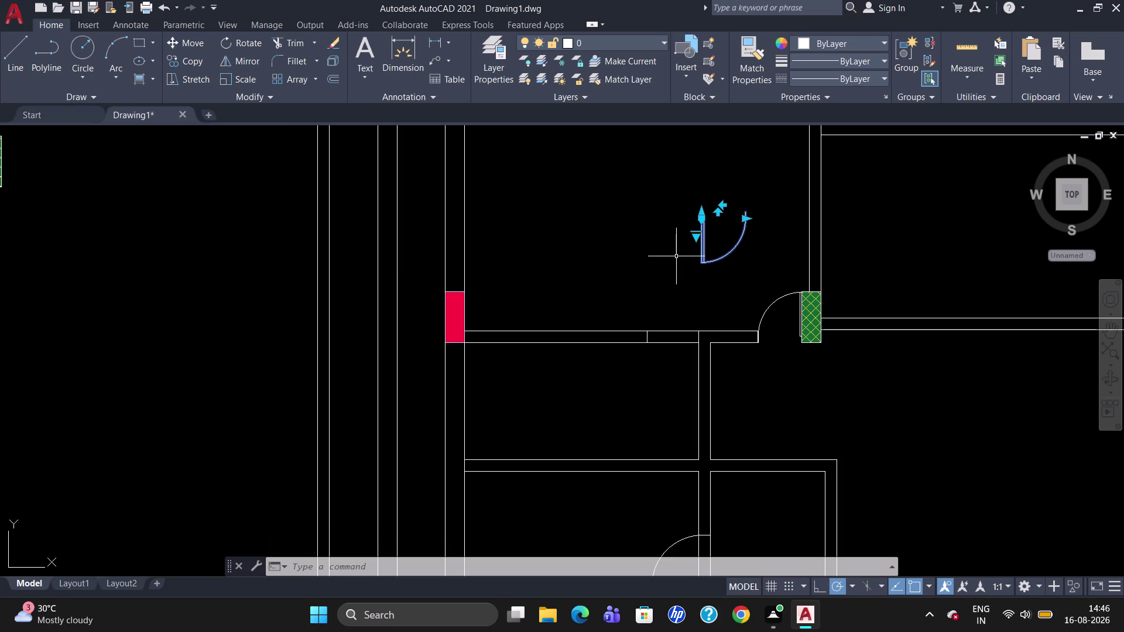
key(Escape)
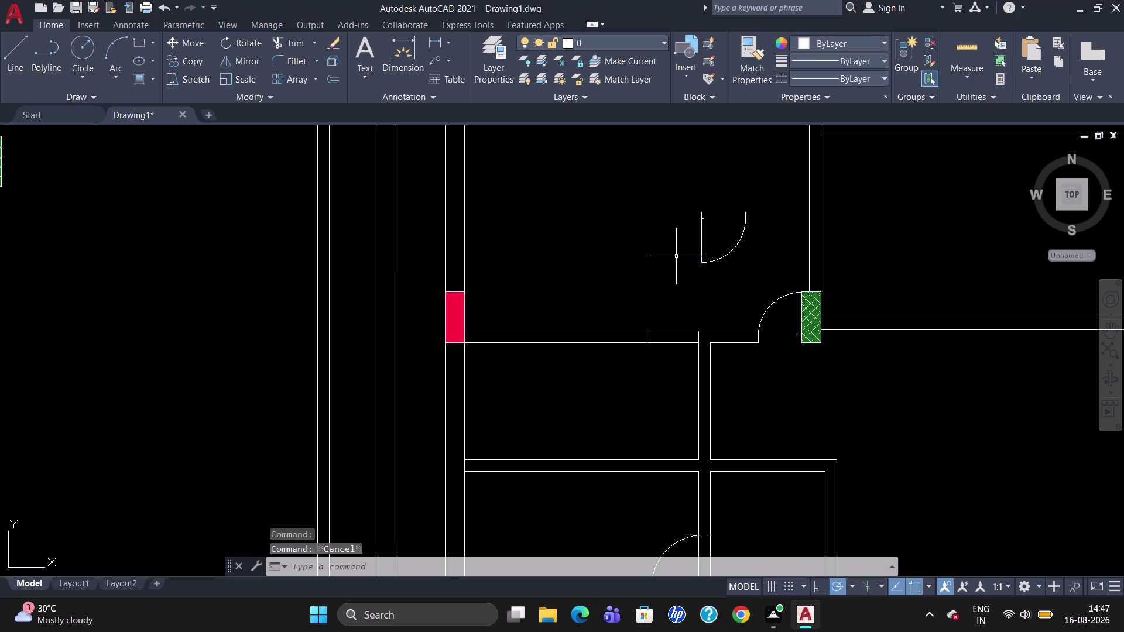
Mirror the door swing across a vertical axis, erasing the original.
key(r)
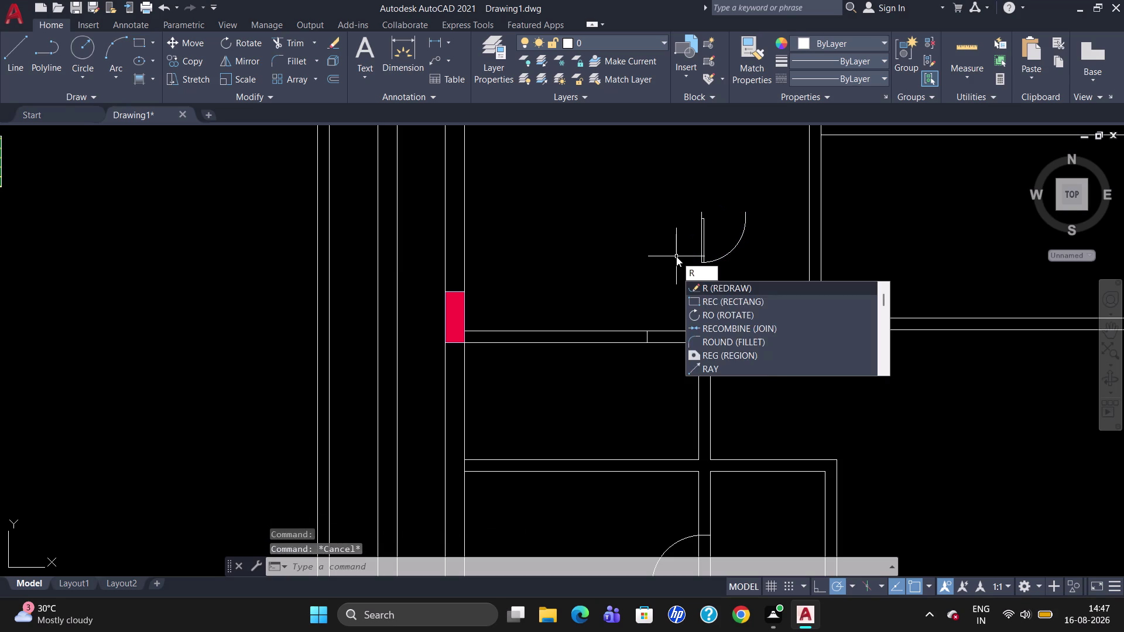
key(Escape)
text(MI)
key(Return)
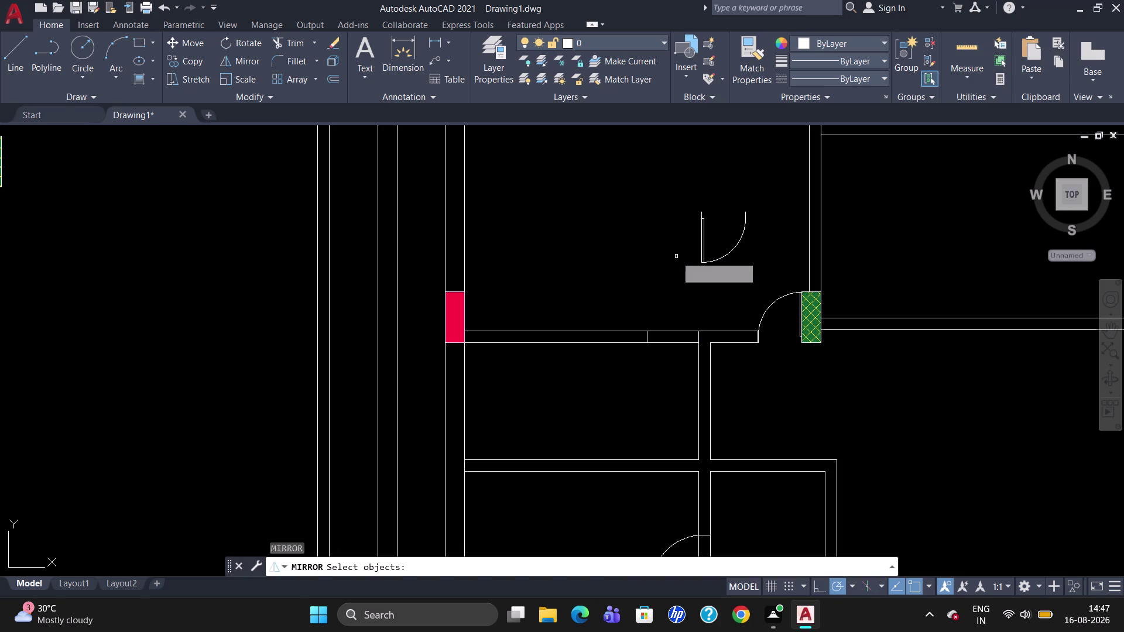
click(702, 240)
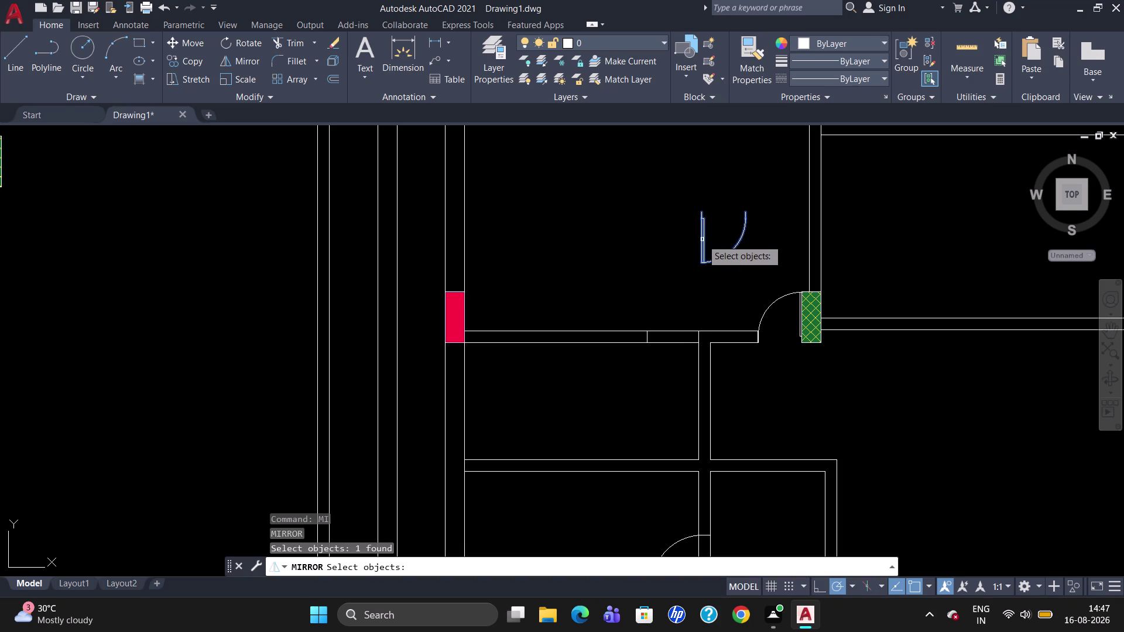
key(Return)
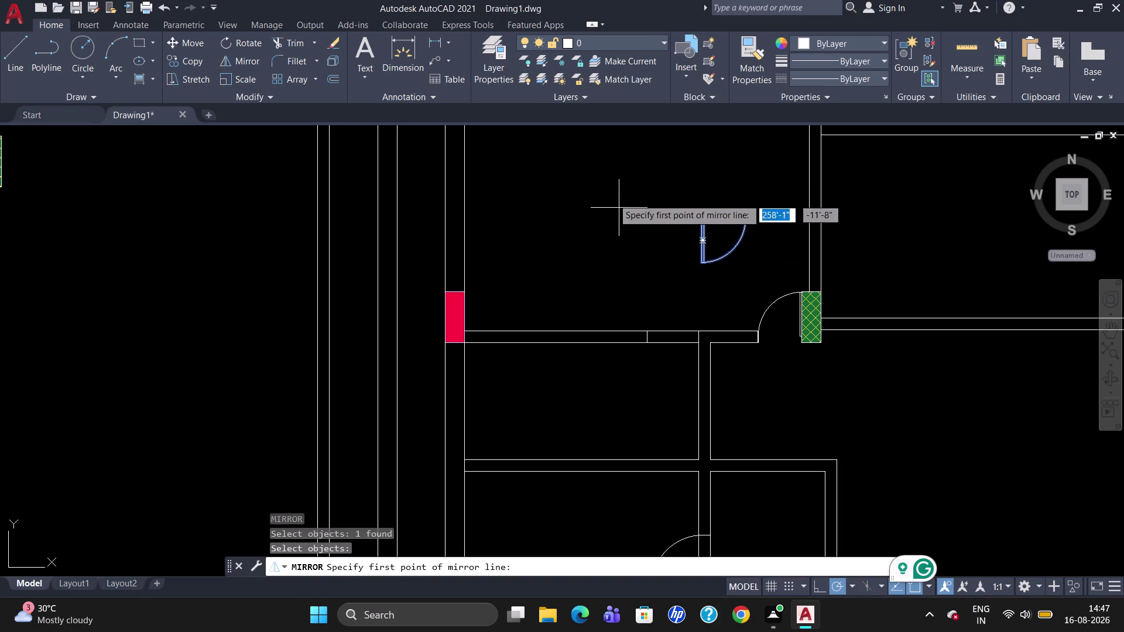
drag(625, 188, 630, 267)
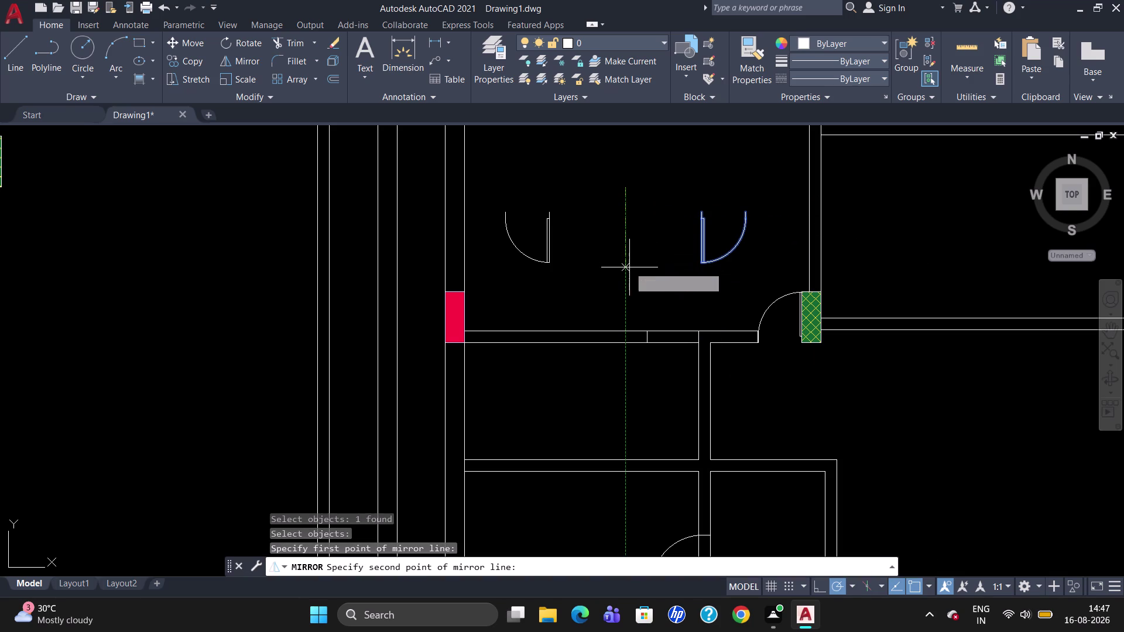
drag(630, 268, 632, 300)
click(632, 301)
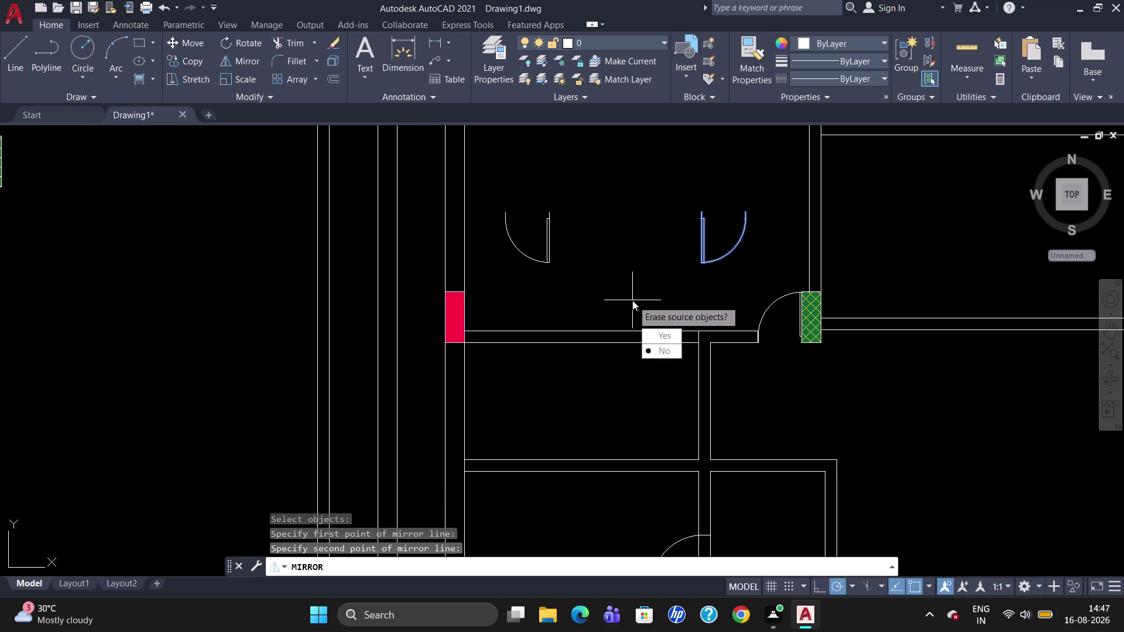
drag(651, 337, 632, 300)
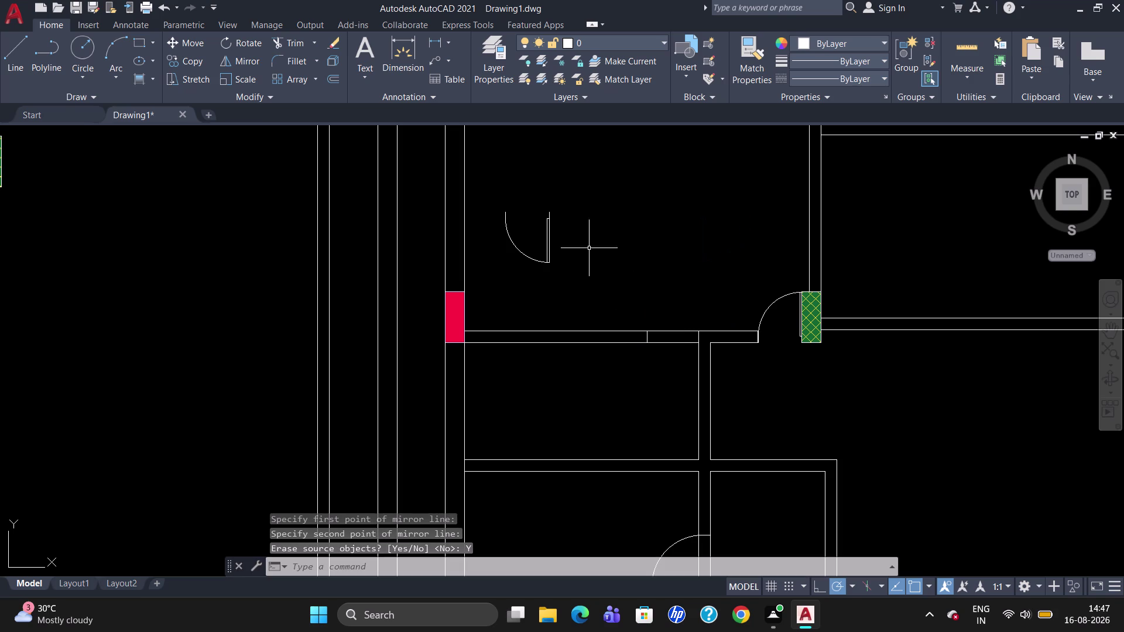
key(m)
key(Return)
click(548, 232)
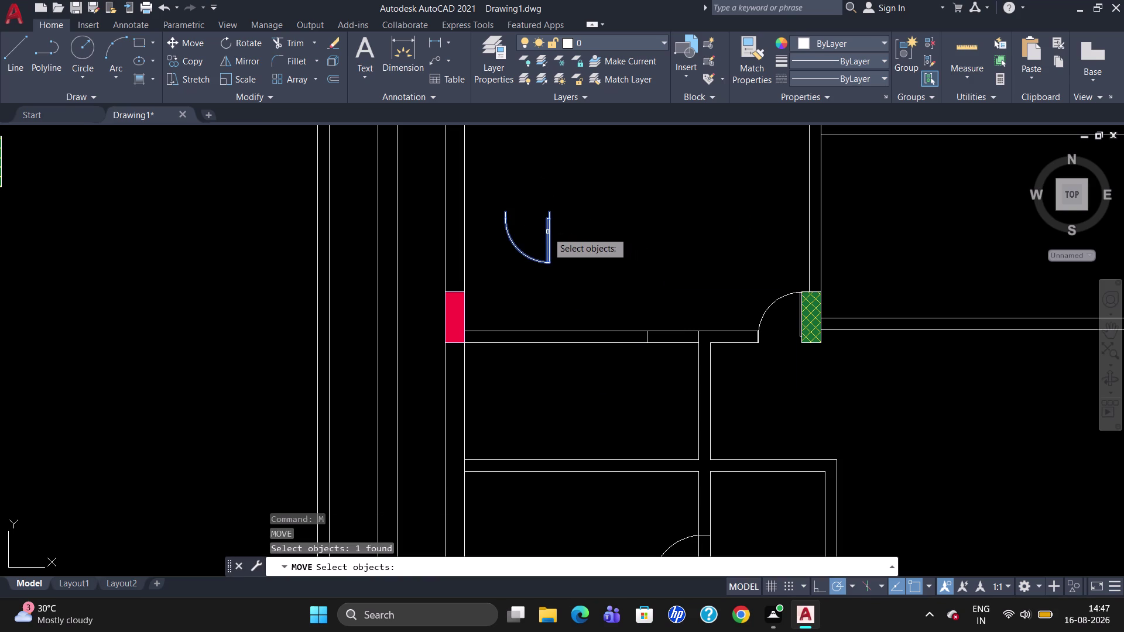
Move the flipped door swing by its hinge end onto the wall opening corner.
key(Return)
scroll(up, 3)
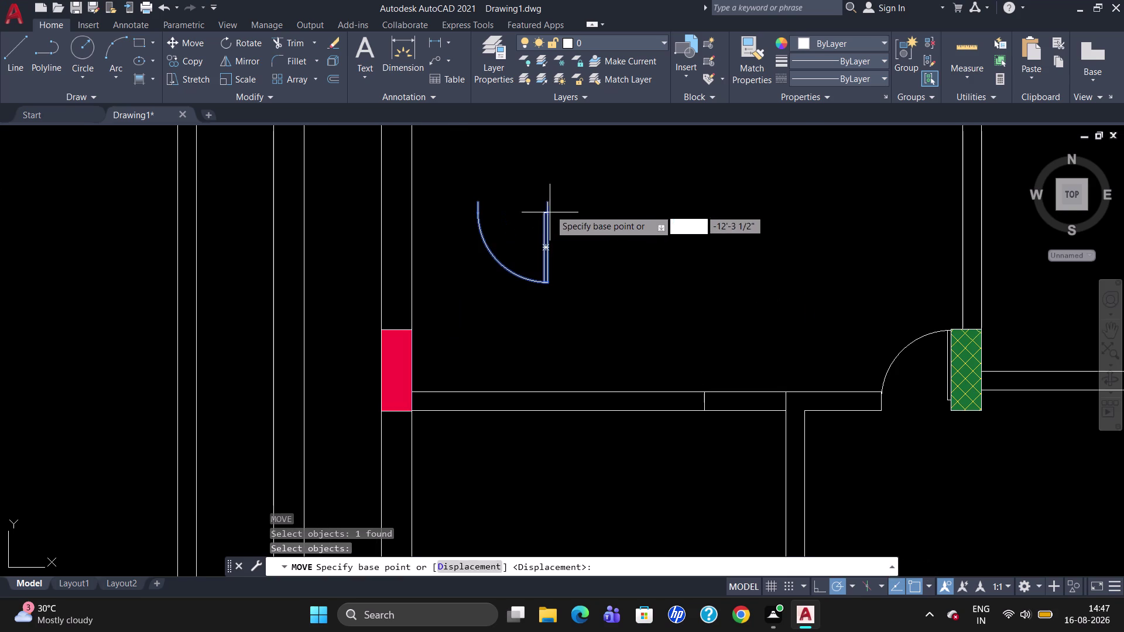
click(550, 200)
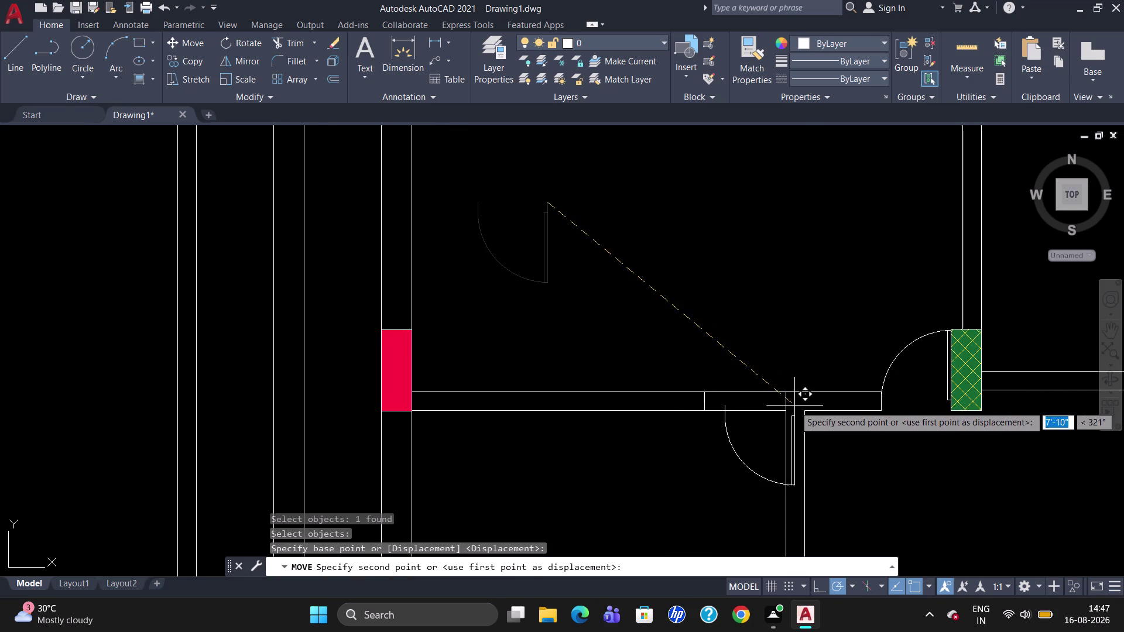
scroll(up, 3)
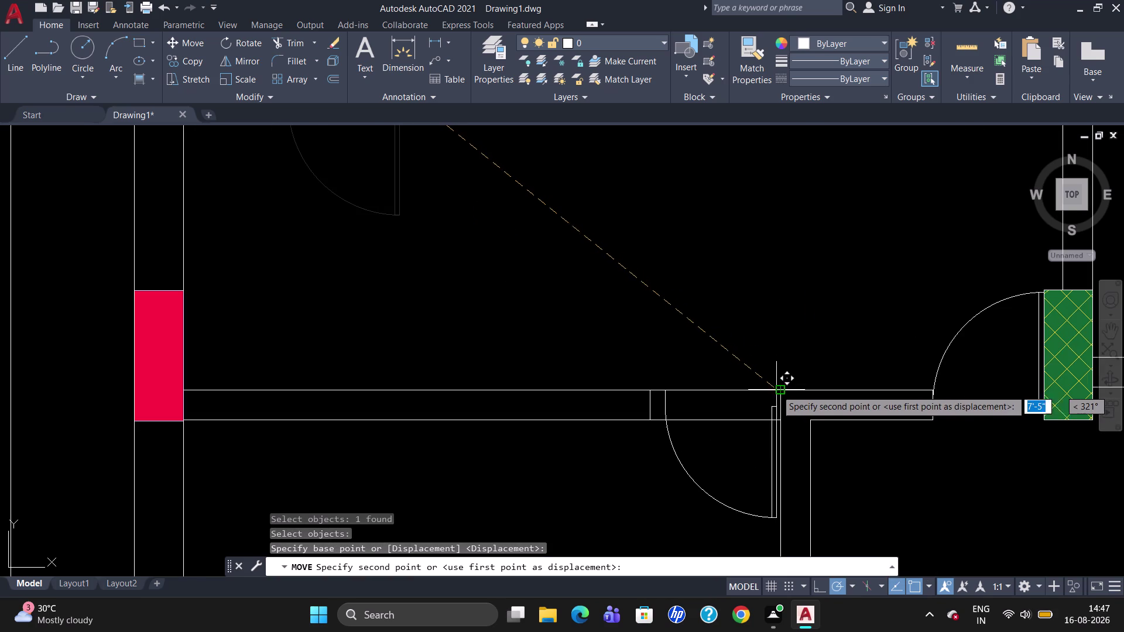
click(777, 390)
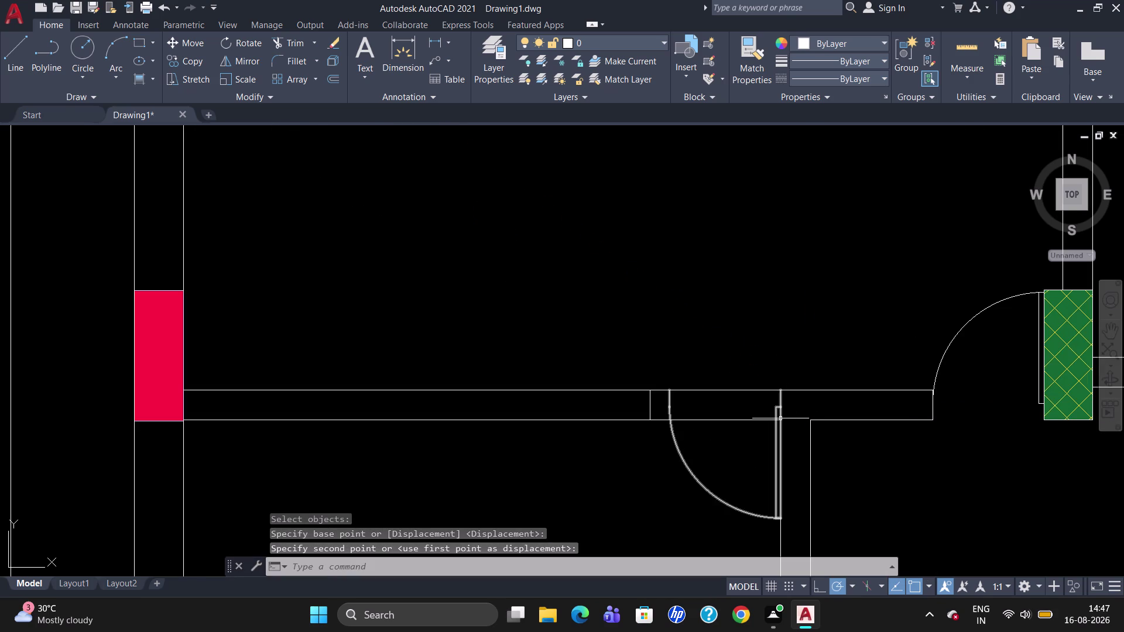
click(780, 419)
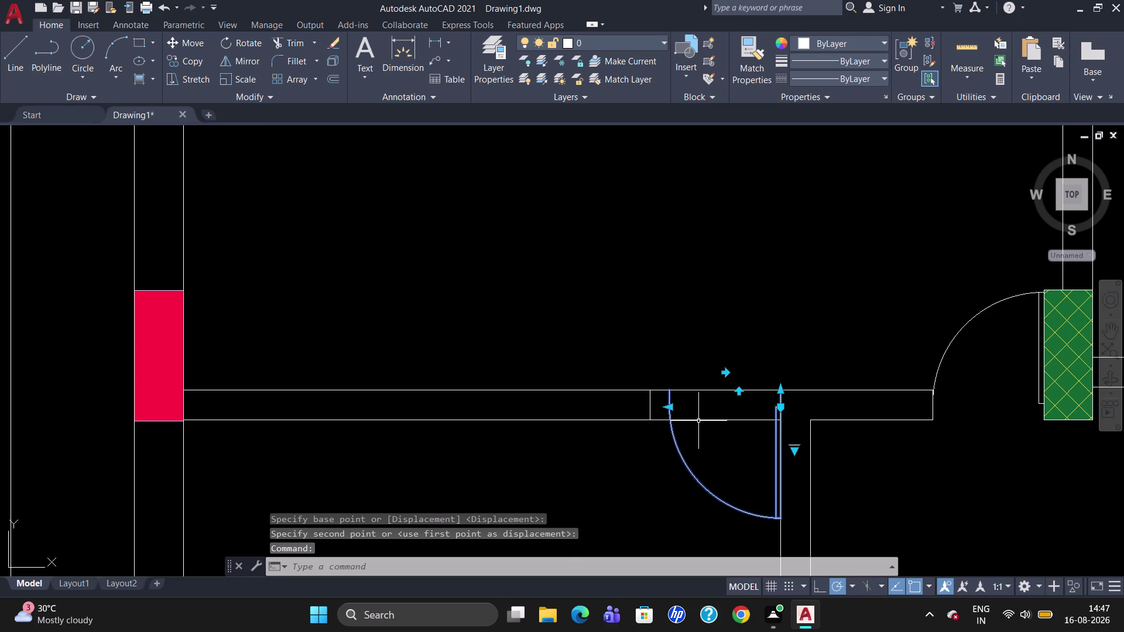
text(SC)
key(Return)
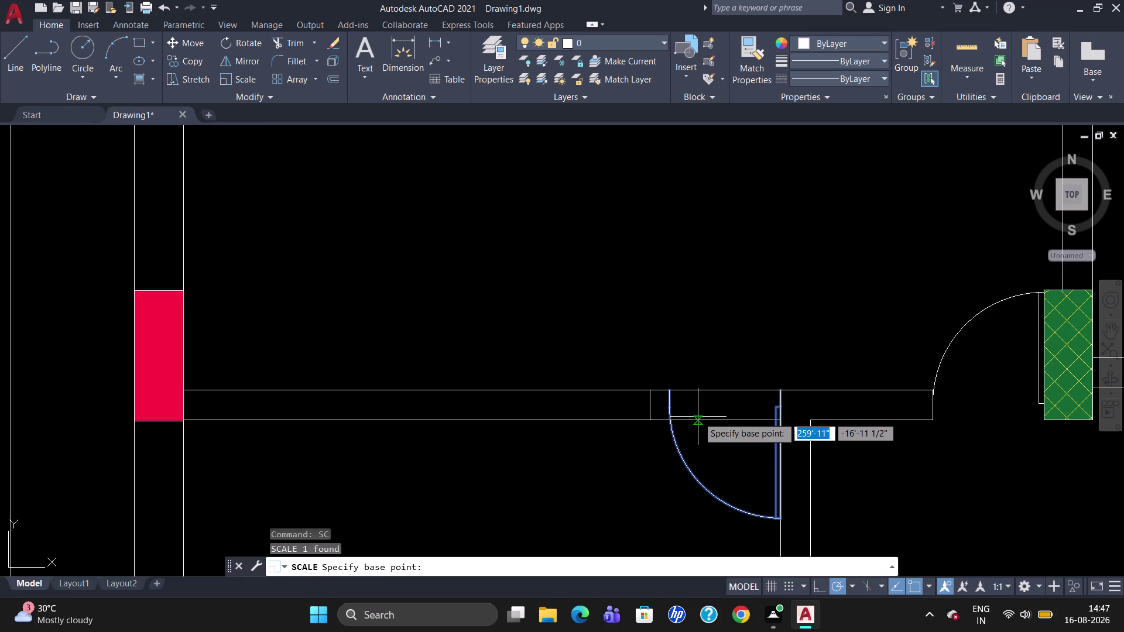
Scale the door swing about its hinge to match the opening width.
click(780, 390)
scroll(up, 3)
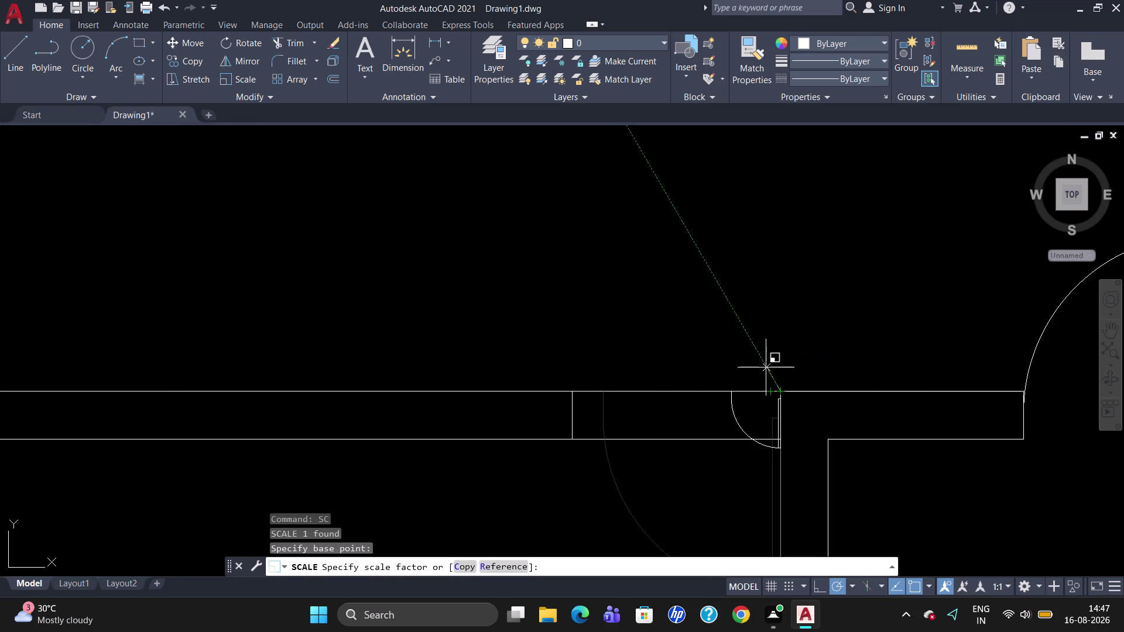
click(772, 272)
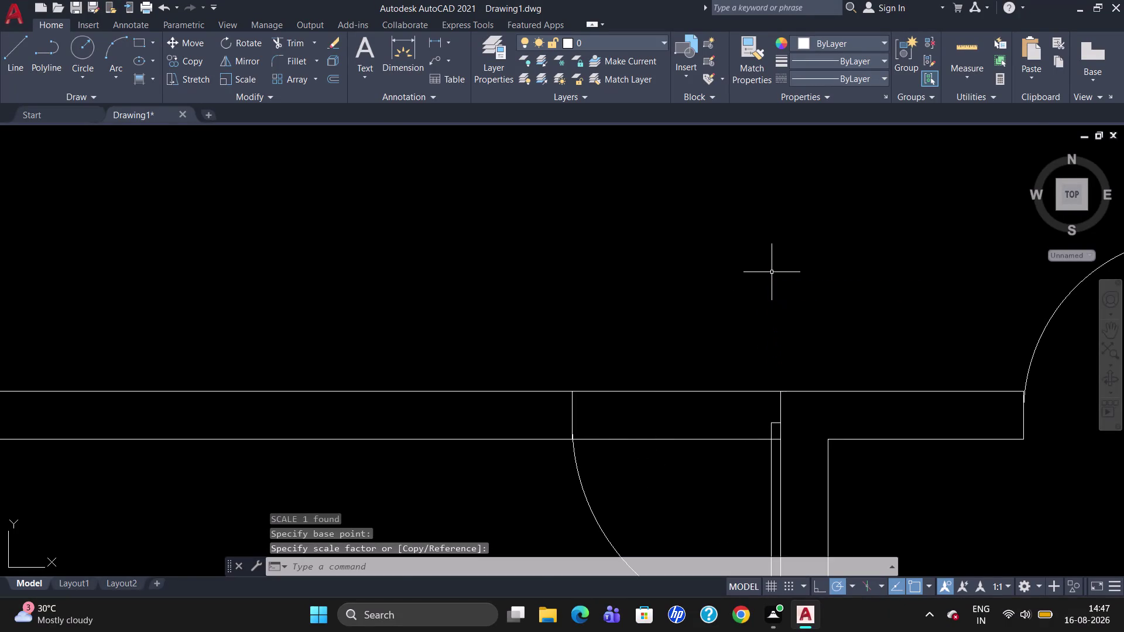
scroll(down, 3)
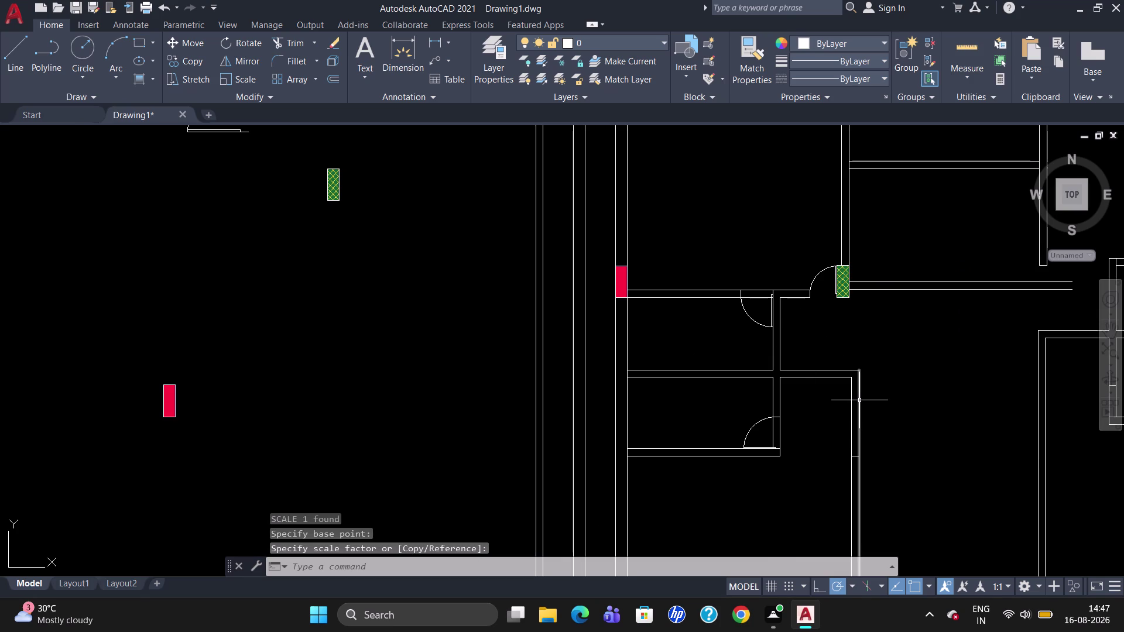
scroll(down, 3)
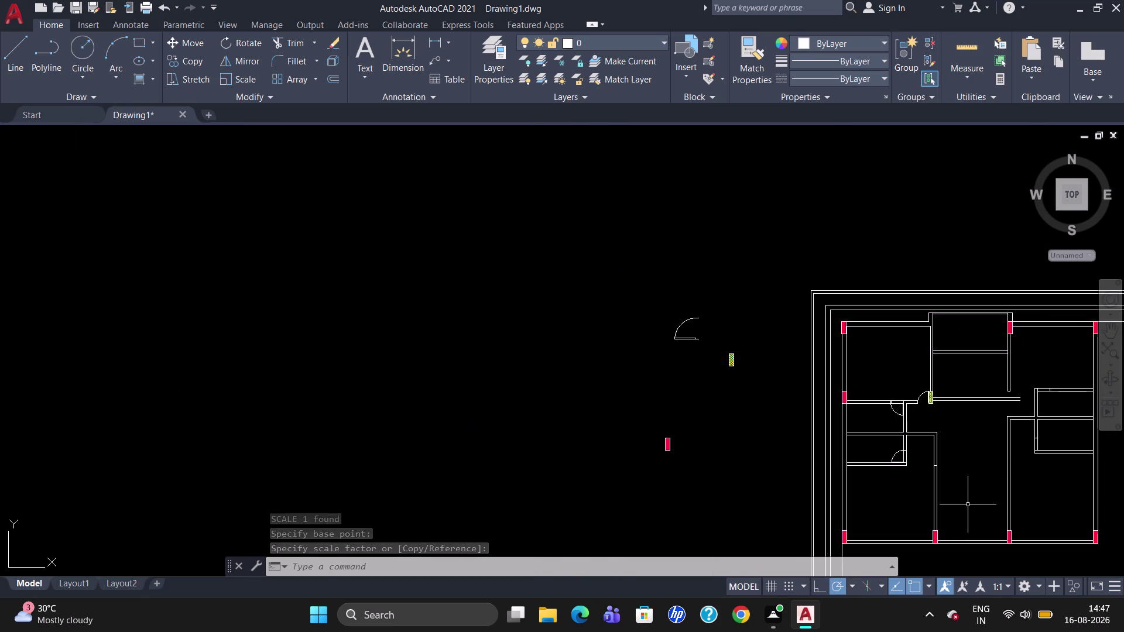
scroll(up, 3)
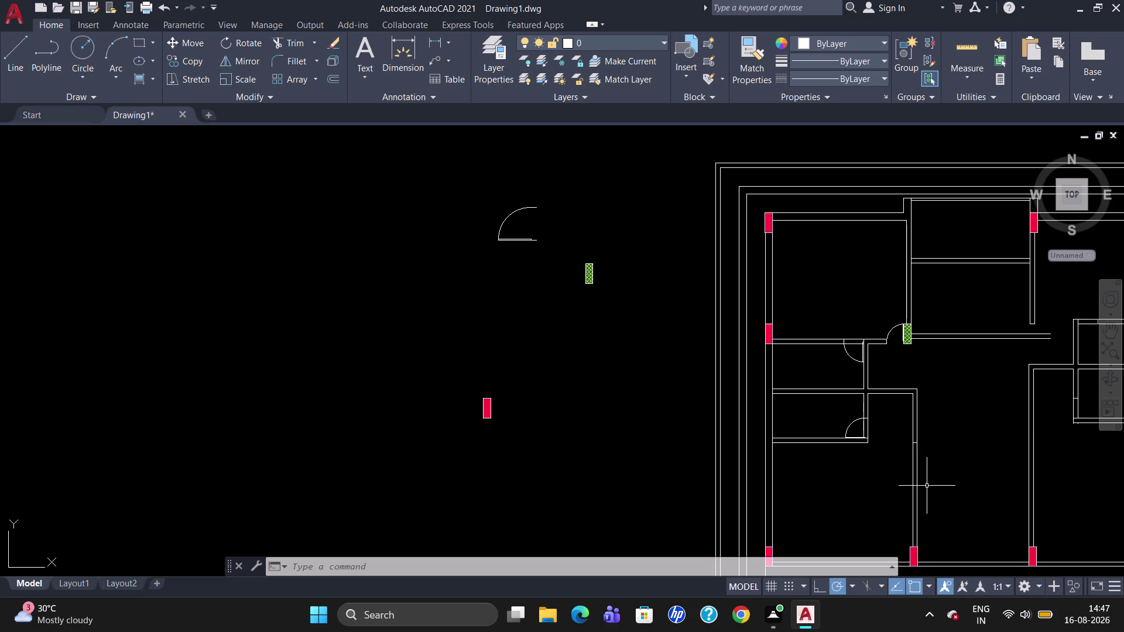
click(909, 333)
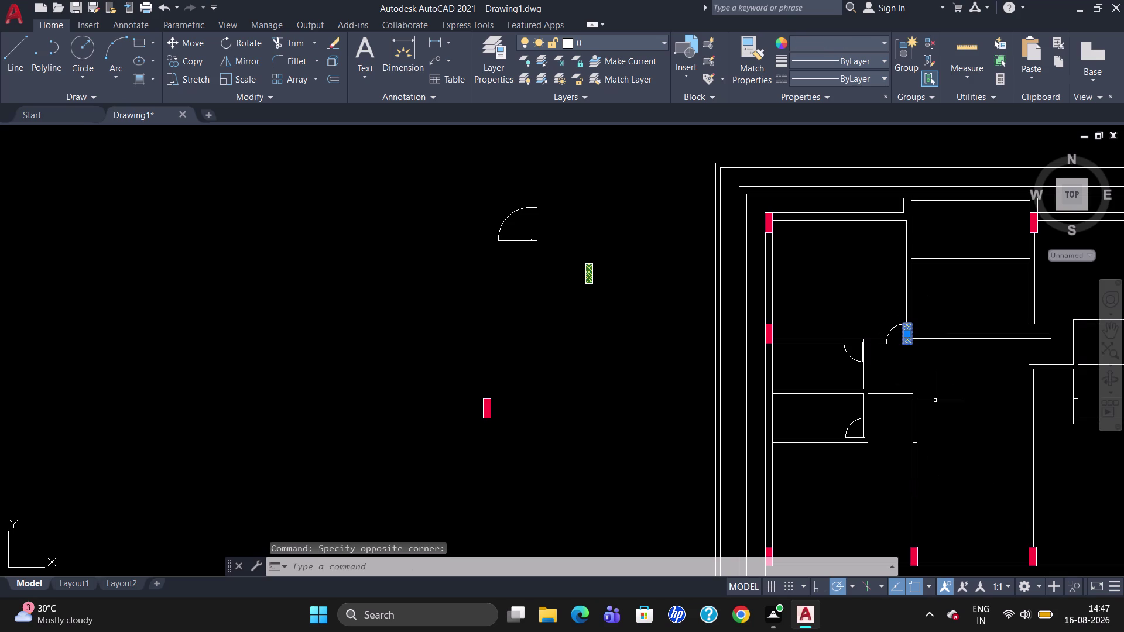
Copy the green hatched column from its corner to the lower corner of the inner vertical wall.
text(CO)
key(Return)
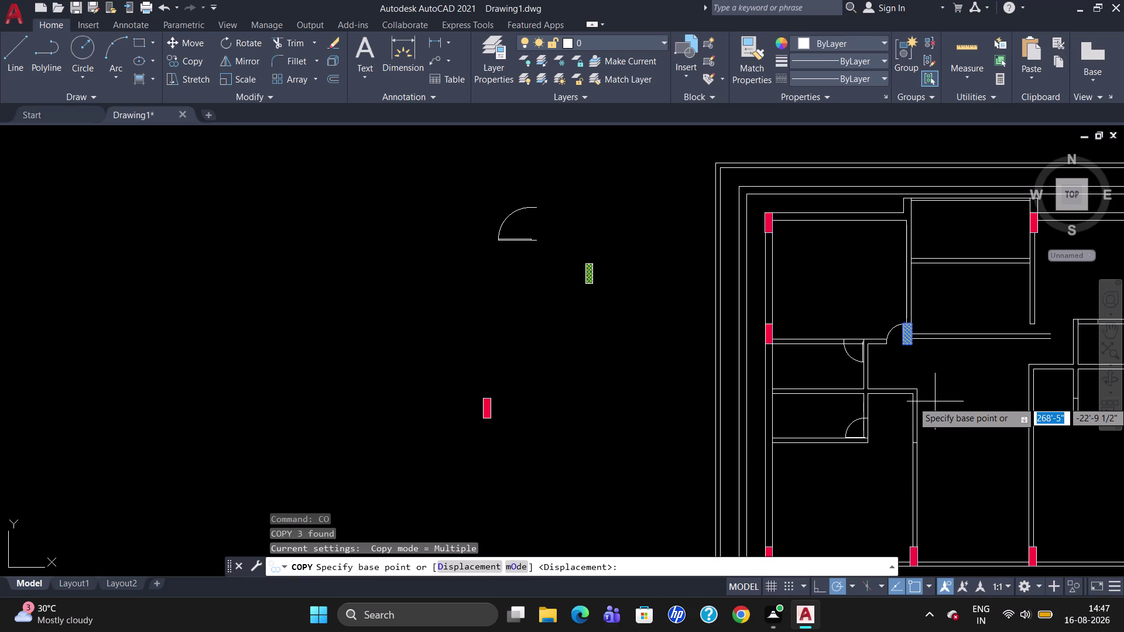
scroll(up, 3)
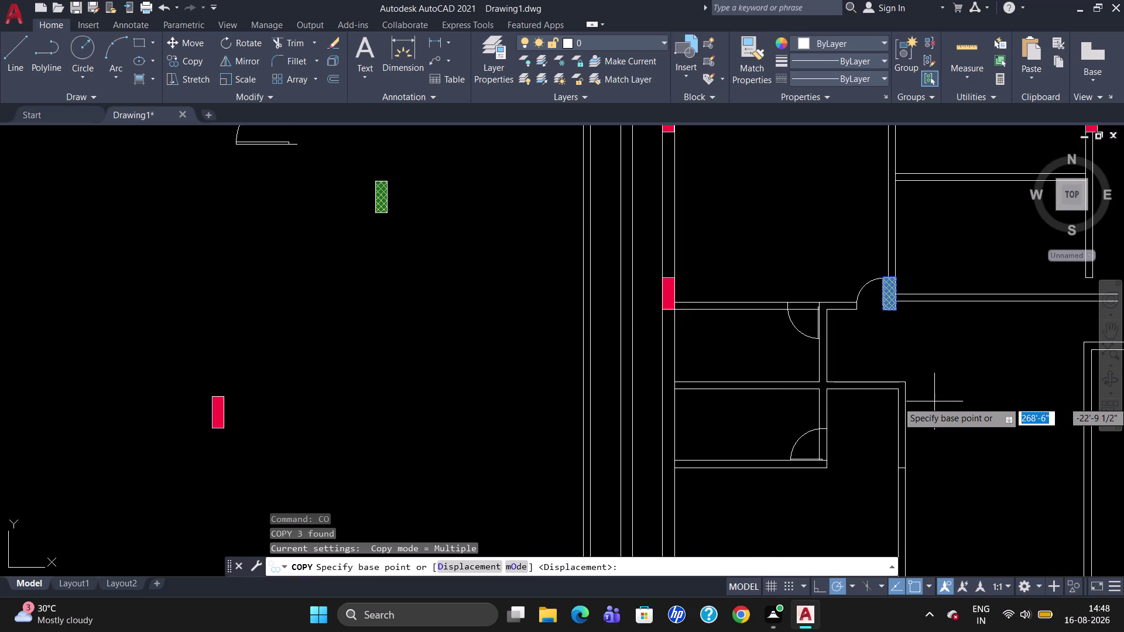
click(883, 280)
scroll(up, 3)
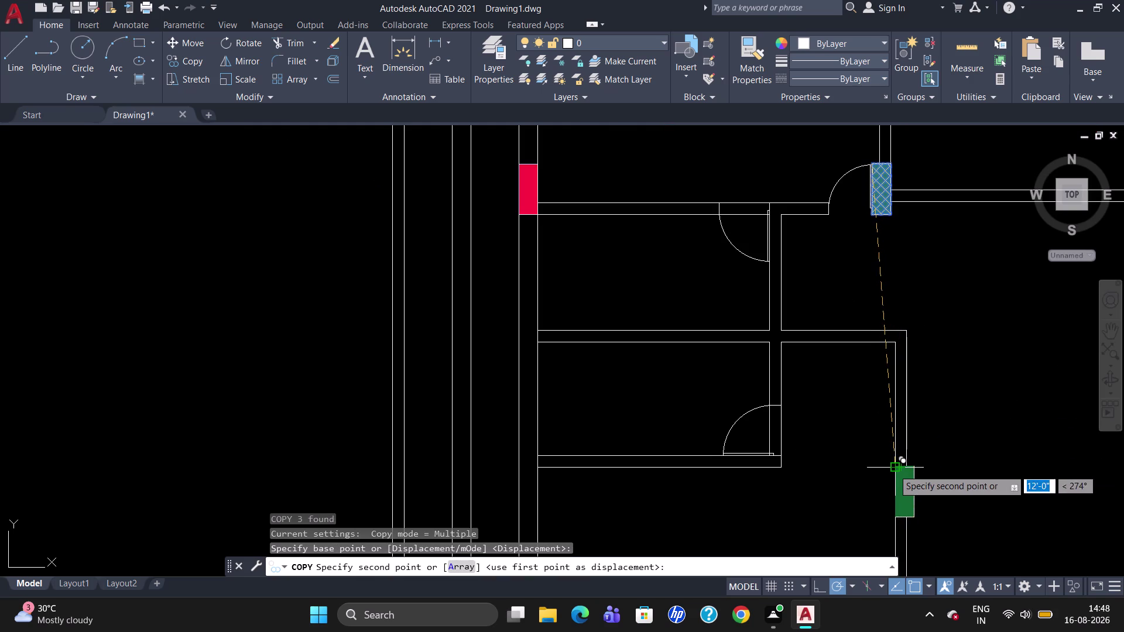
scroll(up, 3)
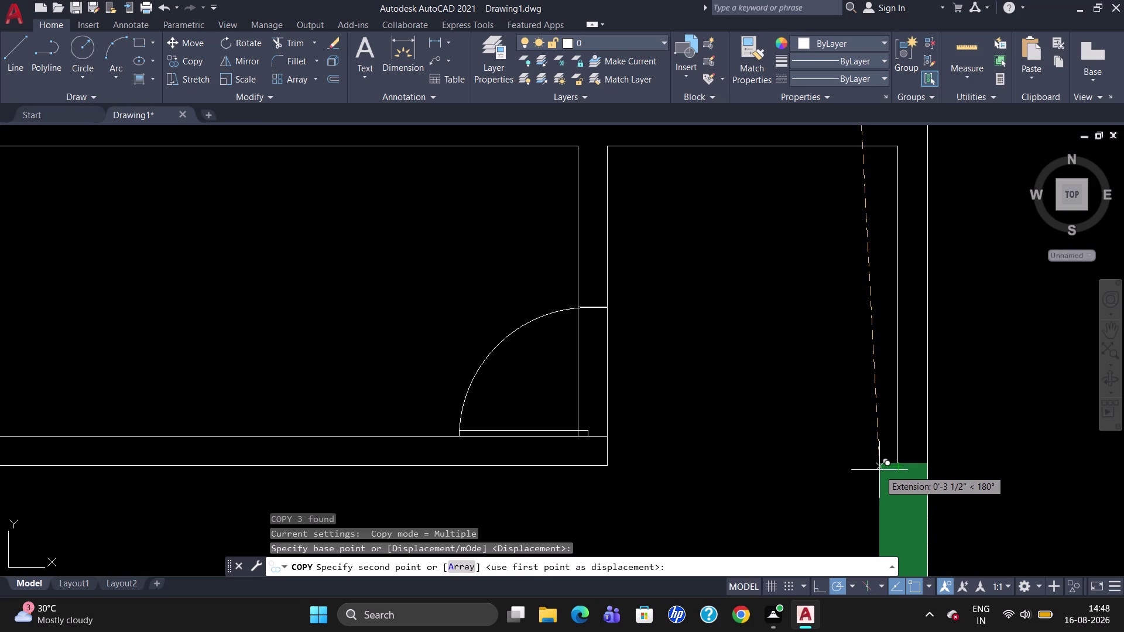
click(879, 470)
scroll(down, 3)
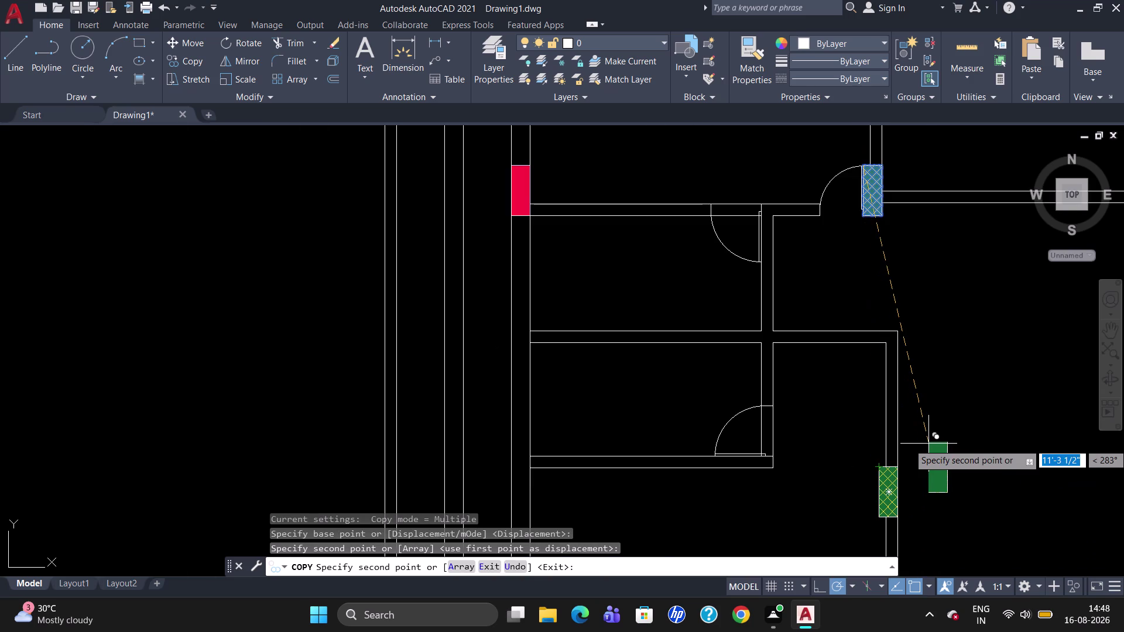
key(Escape)
scroll(down, 3)
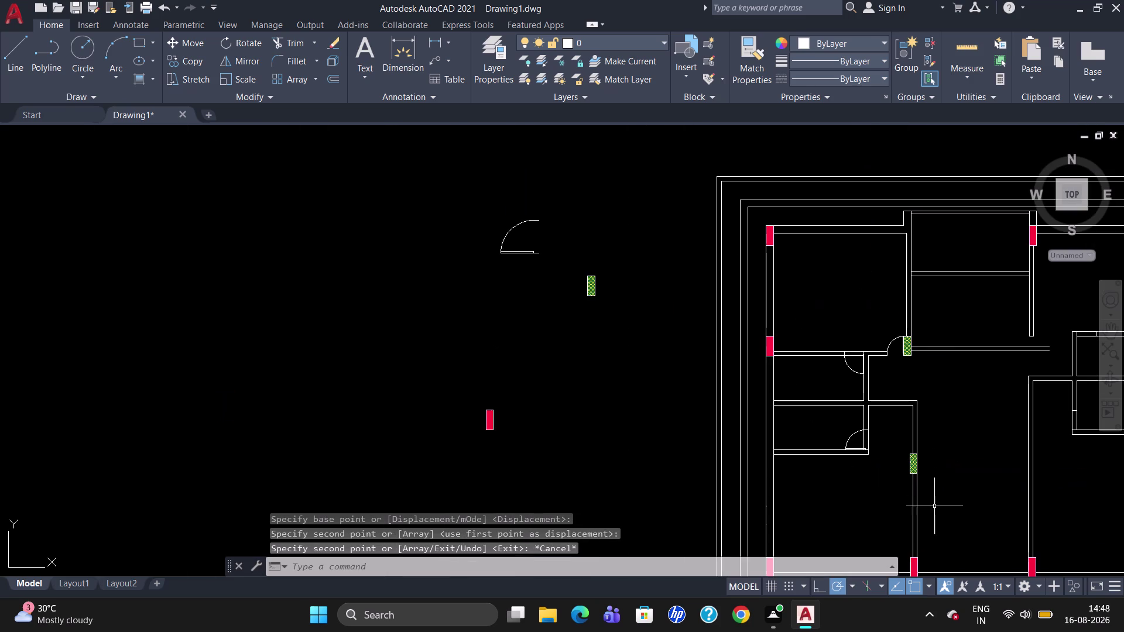
scroll(up, 3)
scroll(down, 3)
scroll(up, 3)
scroll(down, 3)
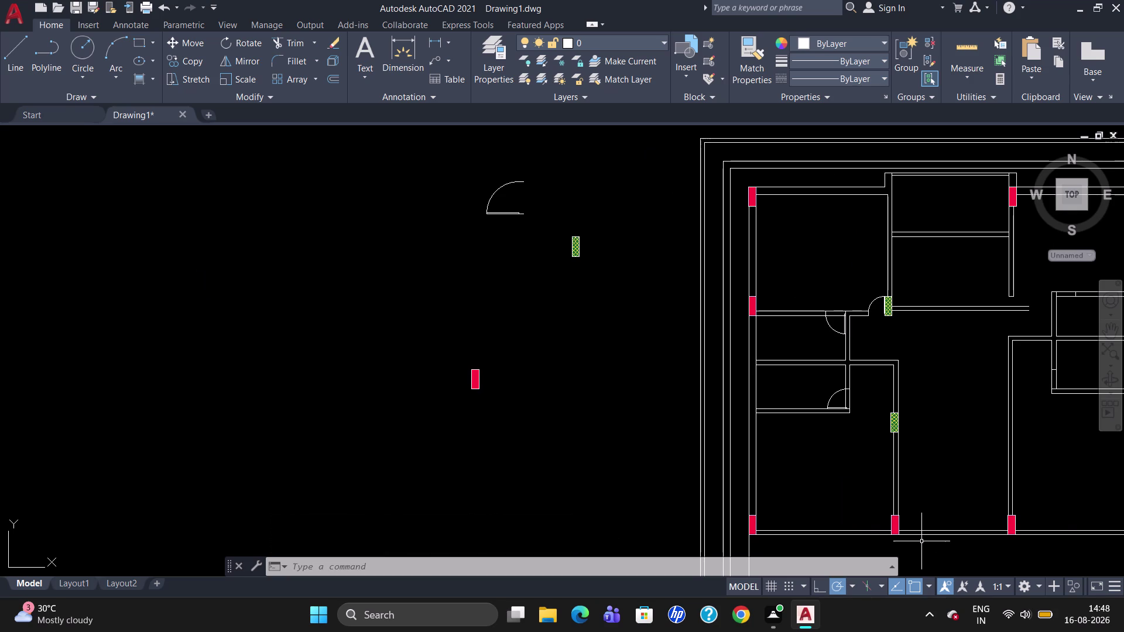
Delete the two wall lines right of the hatched column.
click(940, 308)
click(941, 314)
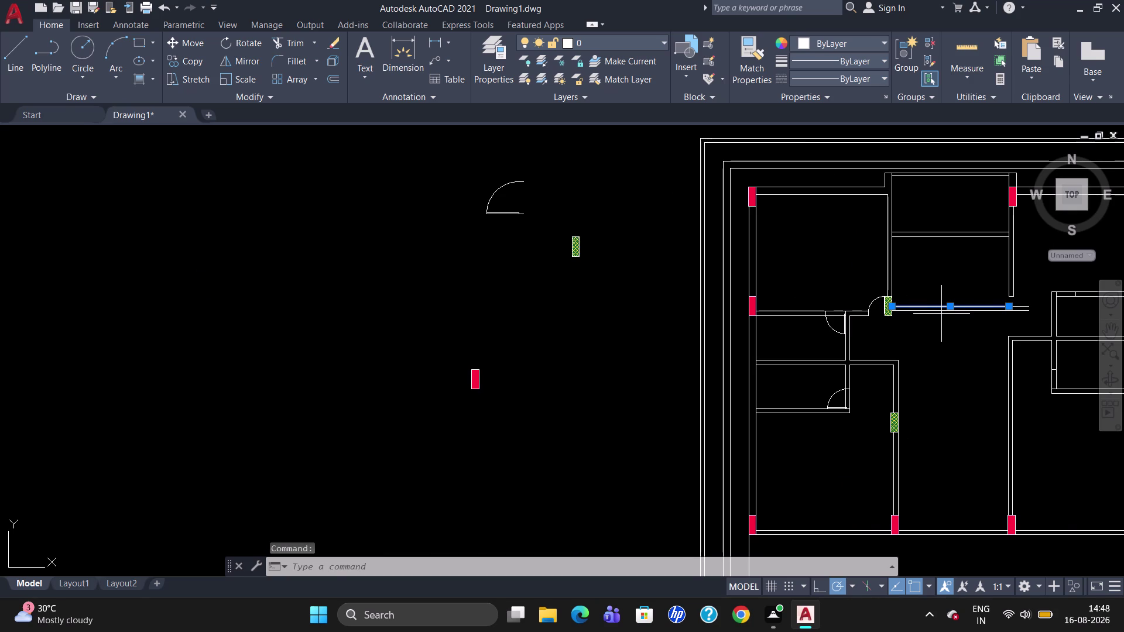
click(942, 310)
click(941, 312)
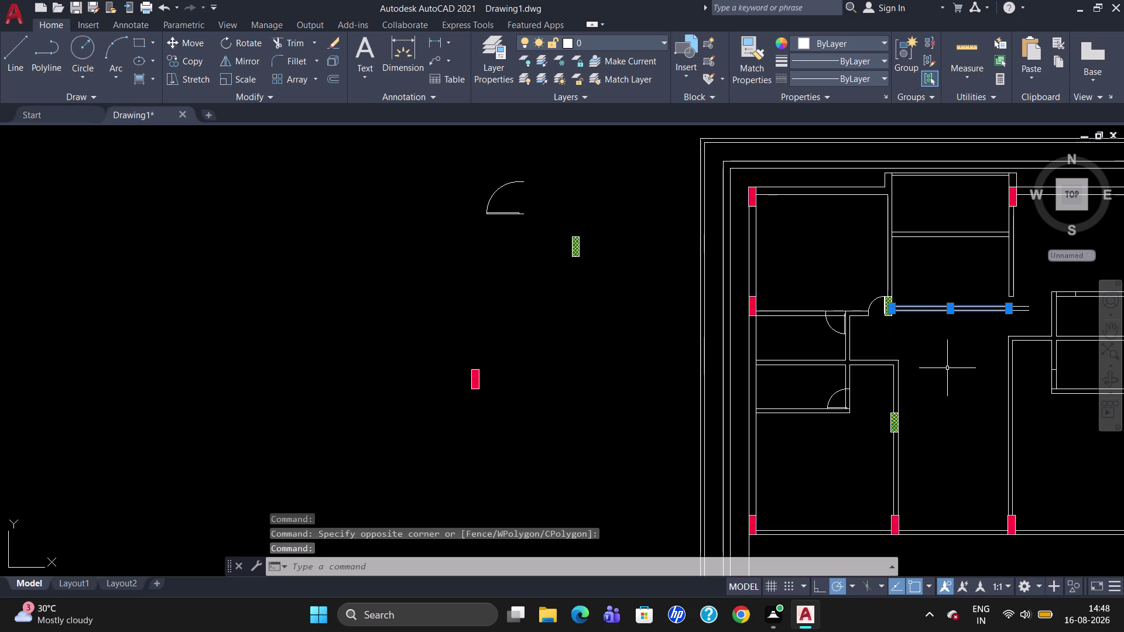
key(Delete)
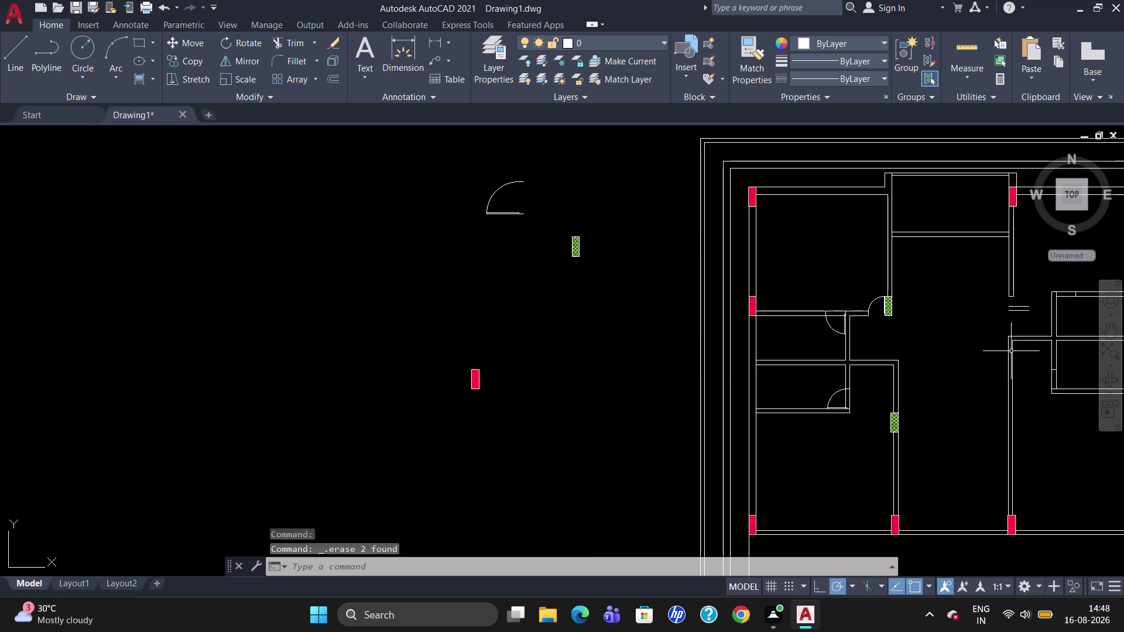
Delete the two leftover short wall segments beside the doorway.
click(1021, 307)
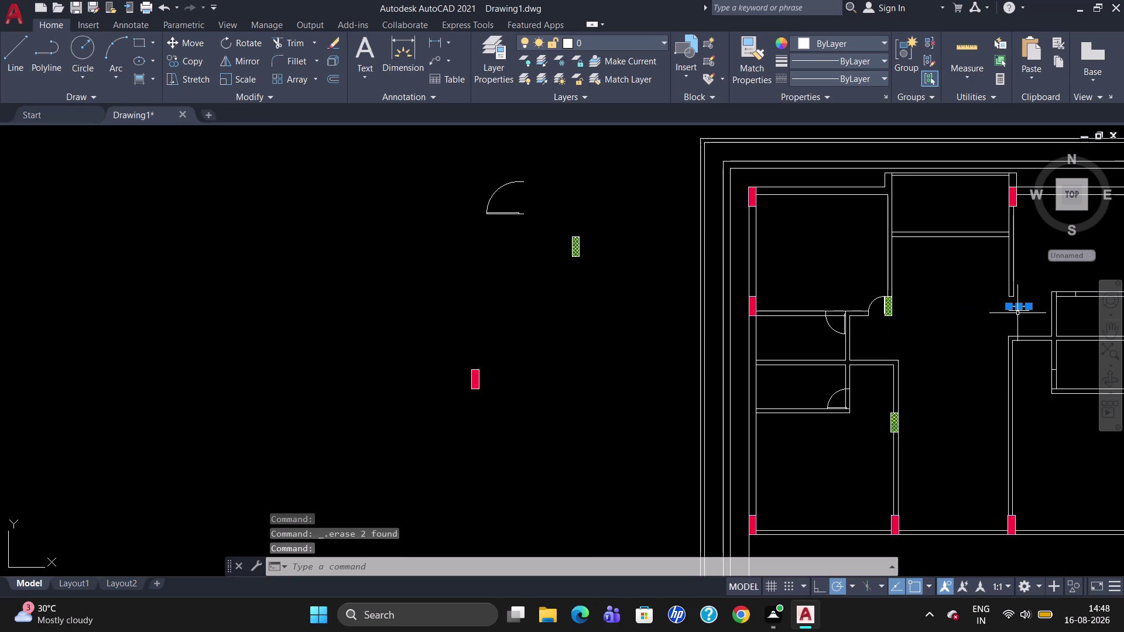
click(1018, 311)
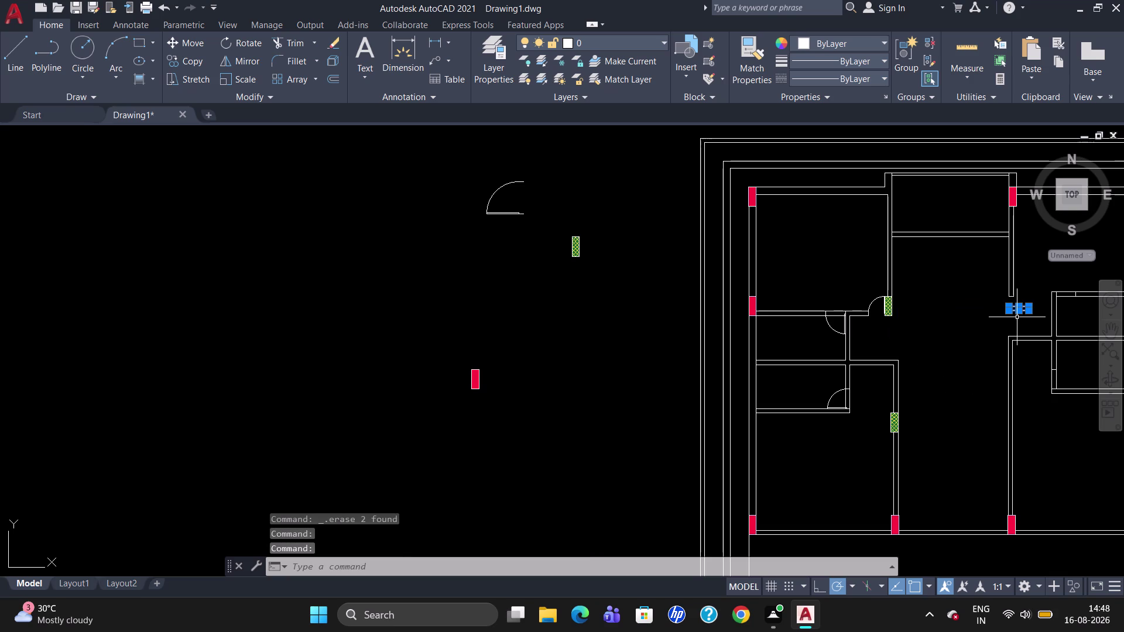
key(Delete)
scroll(up, 3)
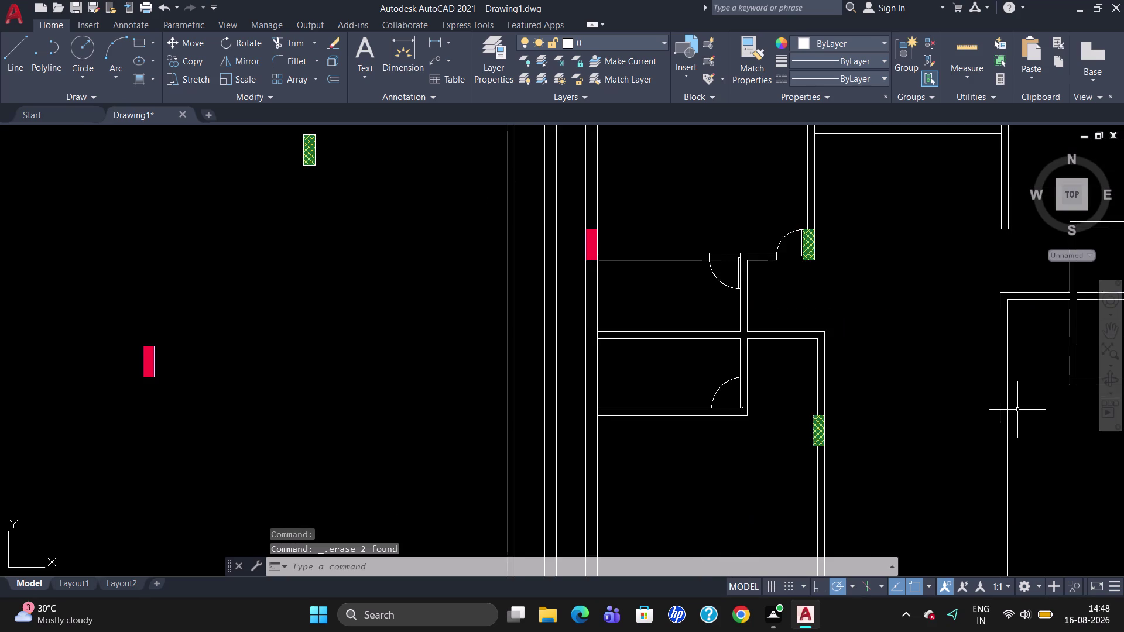
scroll(down, 3)
scroll(up, 3)
scroll(up, 3)
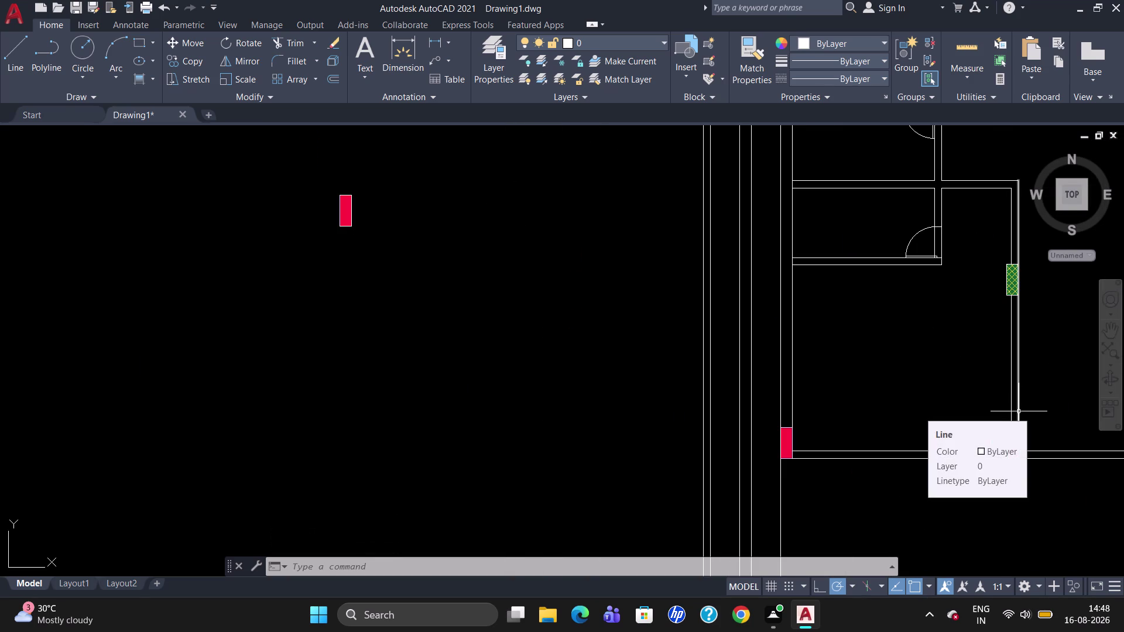
Draw a line across the wall thickness, tracked 2' from the hatched column corner.
key(l)
key(Return)
text(TK)
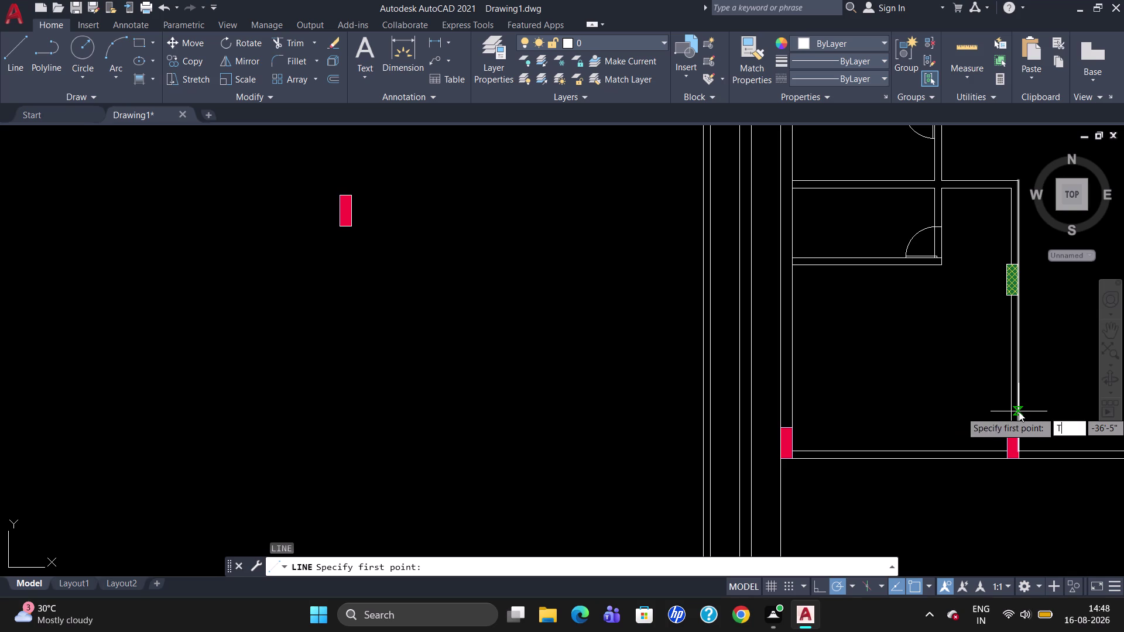
key(Return)
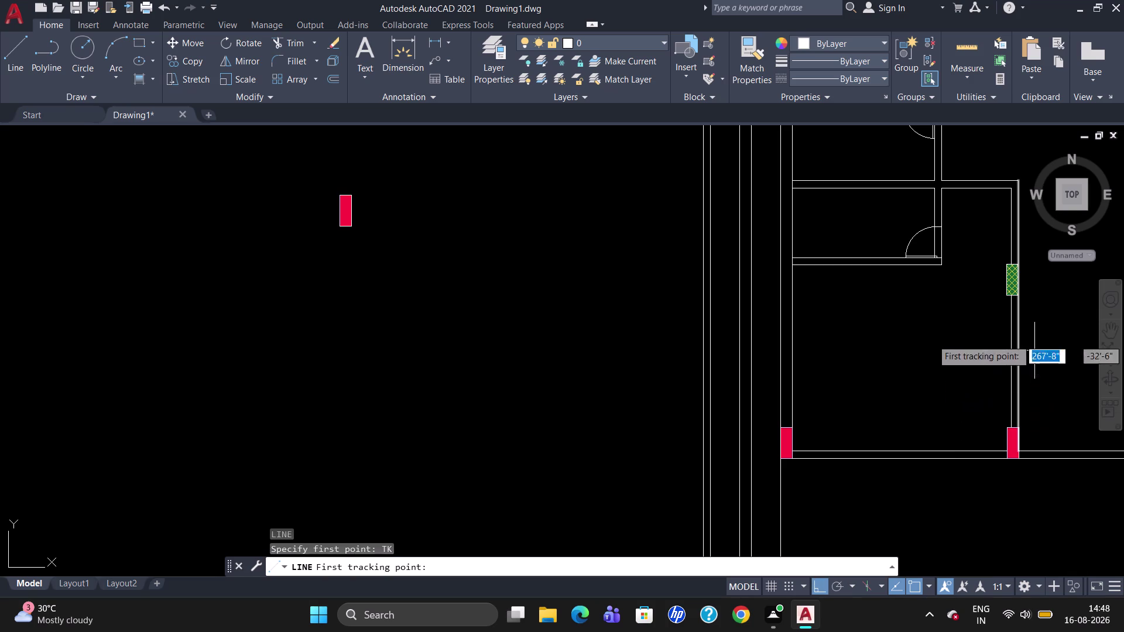
scroll(up, 3)
click(1002, 279)
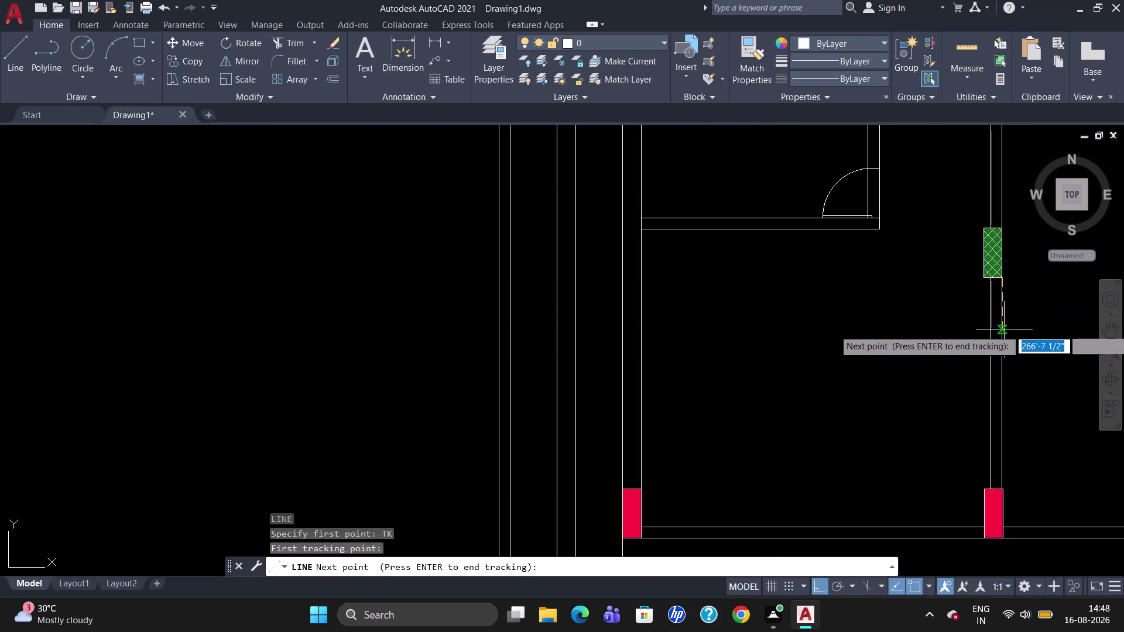
text(2')
key(Return)
key(Return)
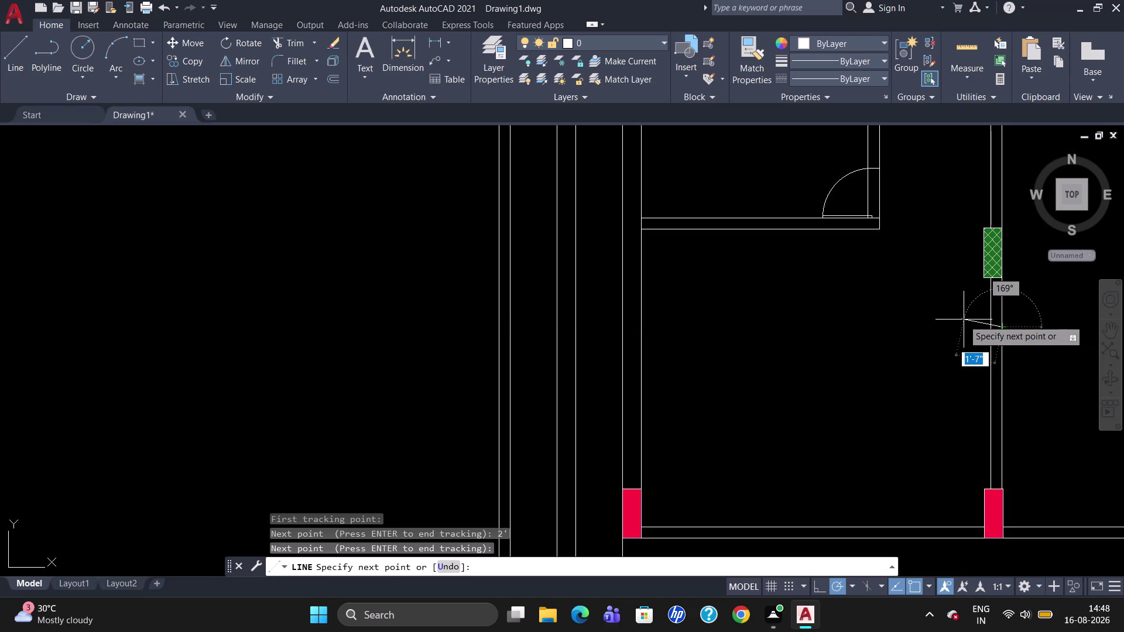
click(992, 329)
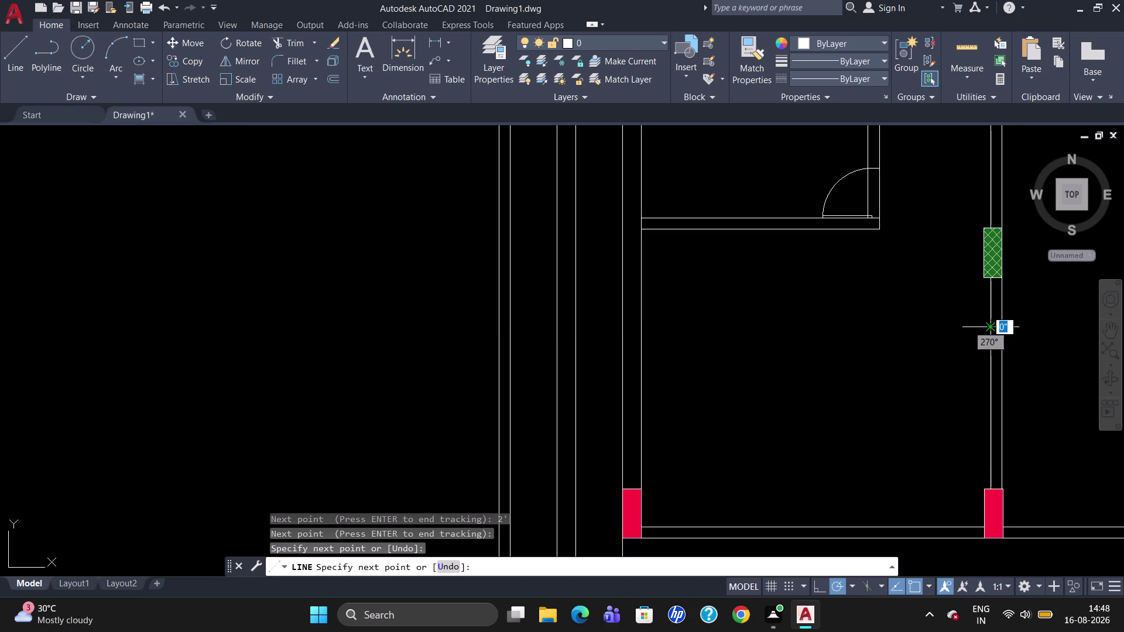
key(Escape)
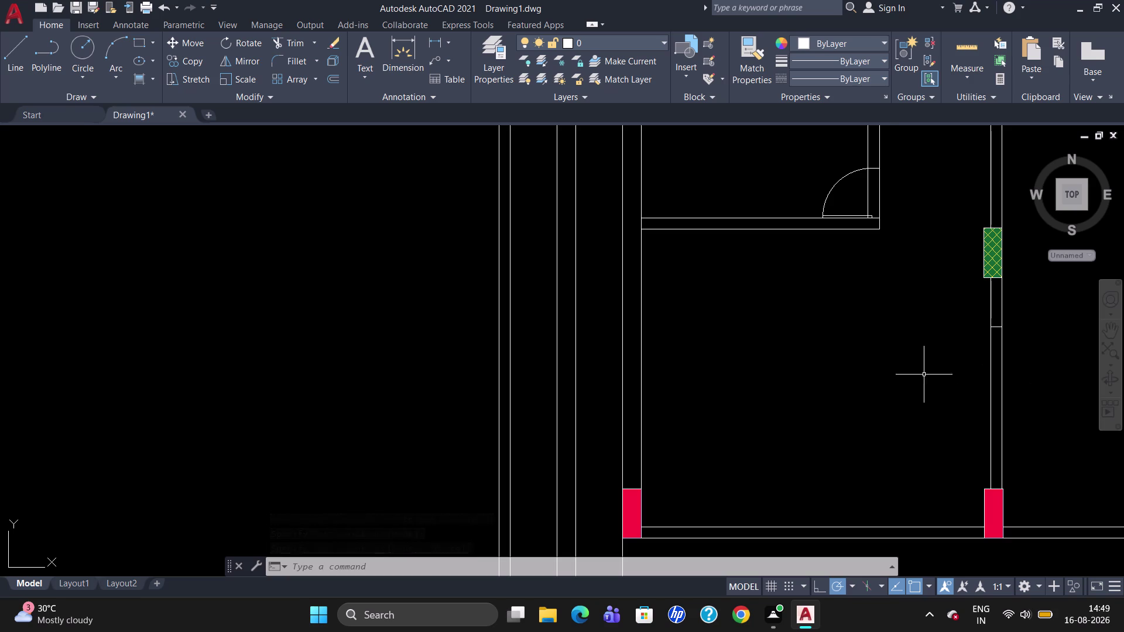
click(823, 206)
text(C)
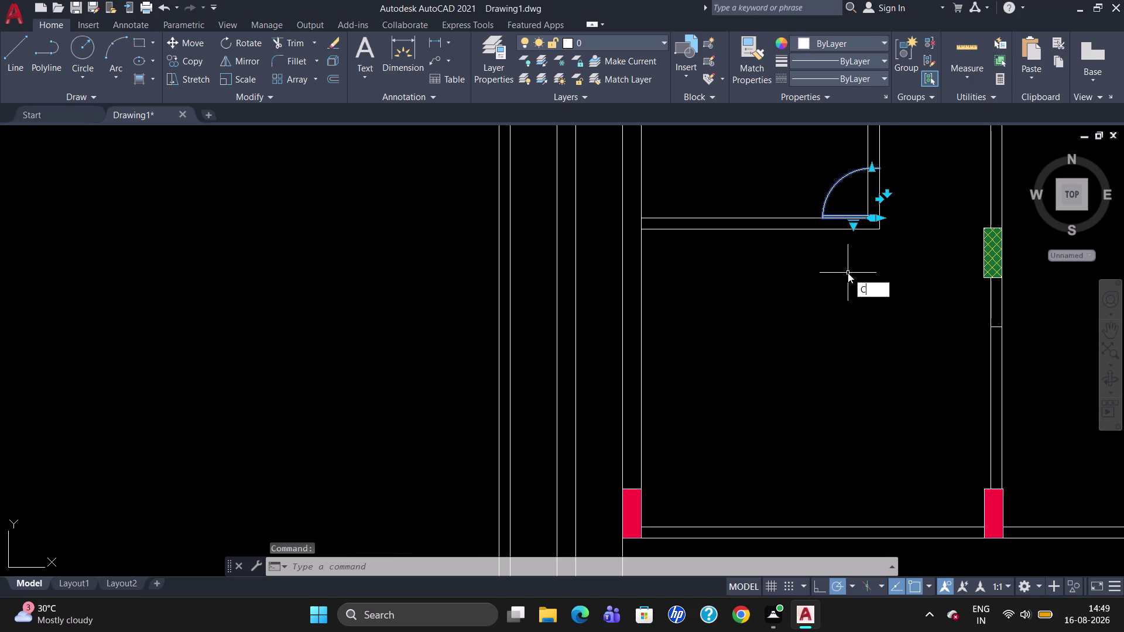
Copy the door swing from its corner into the new opening below the column.
text(O)
key(Return)
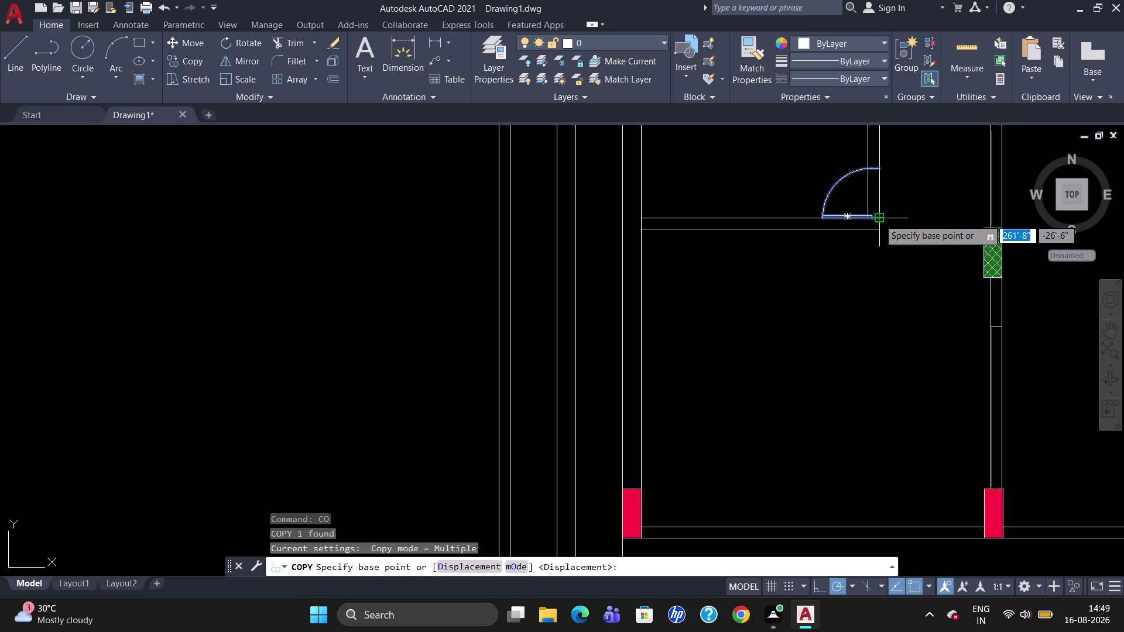
click(879, 219)
scroll(up, 3)
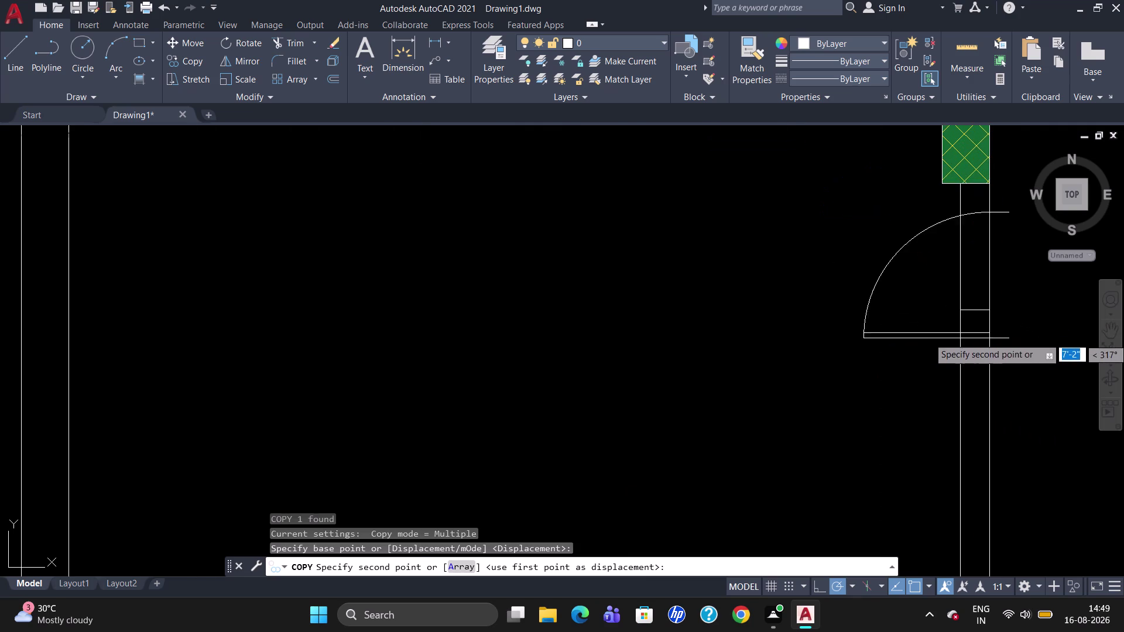
click(987, 310)
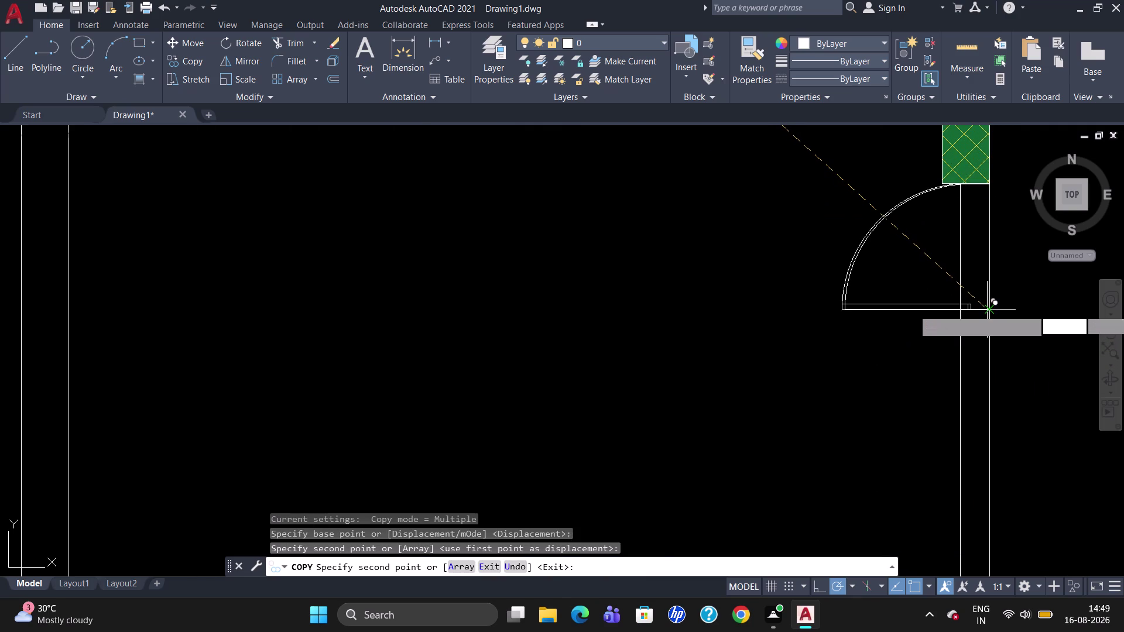
key(Escape)
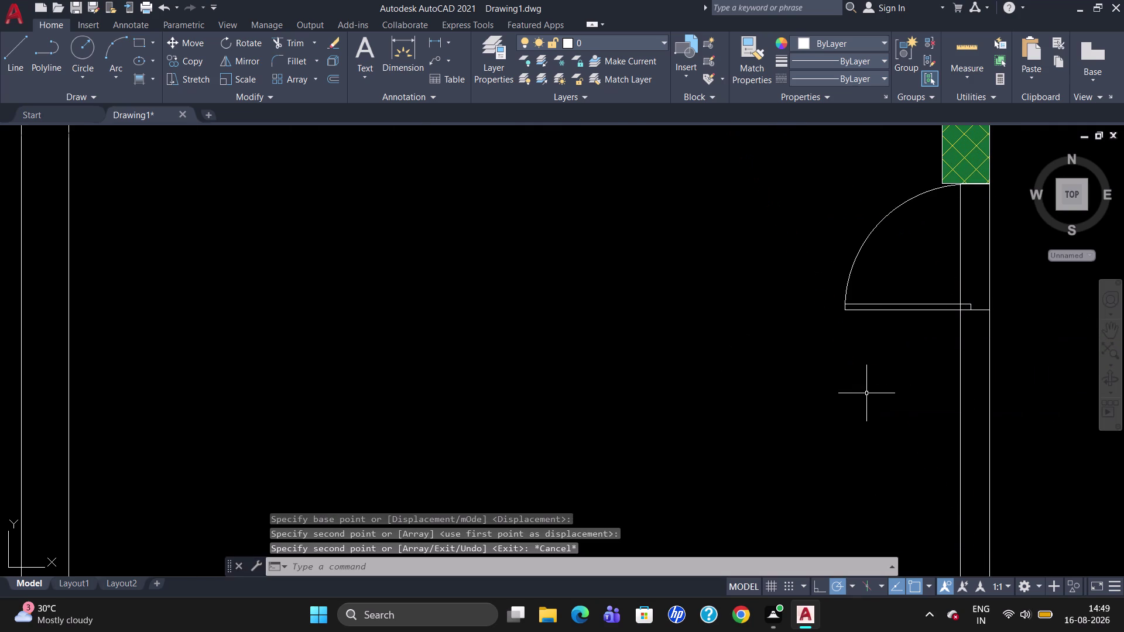
Trim the wall lines out of the new door opening.
text(TR)
key(Return)
key(Return)
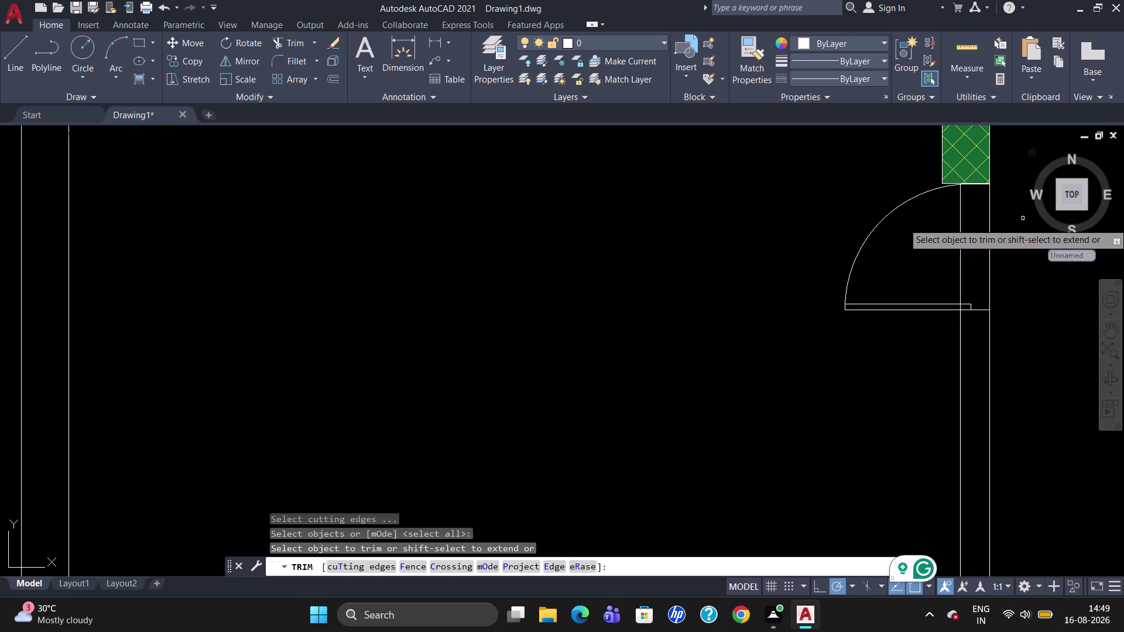
click(965, 253)
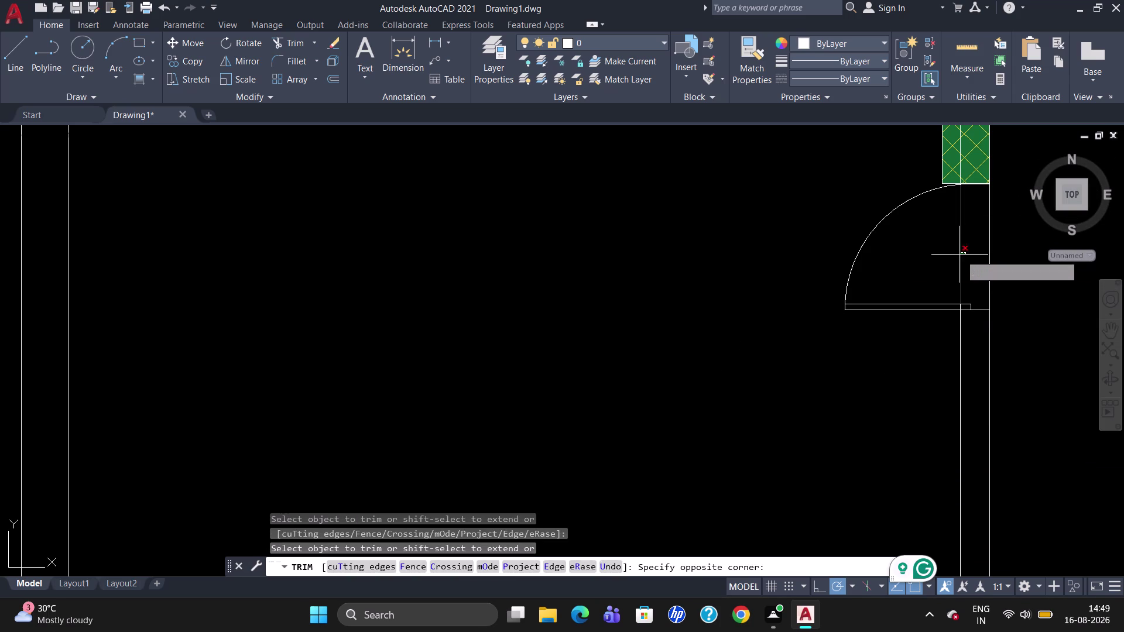
click(958, 258)
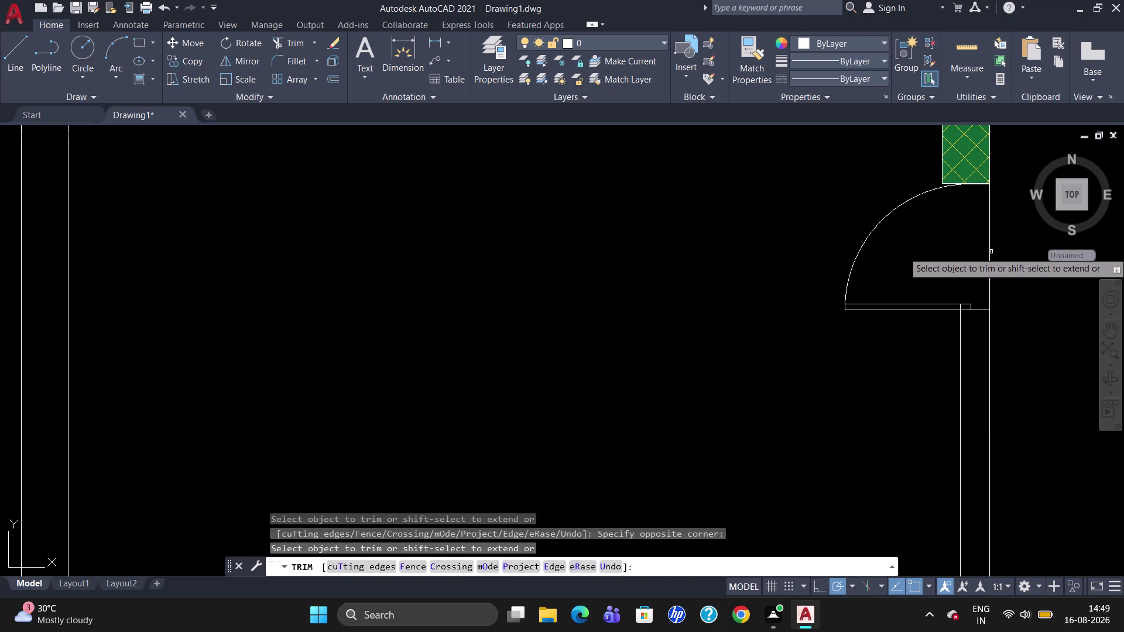
click(989, 253)
scroll(down, 3)
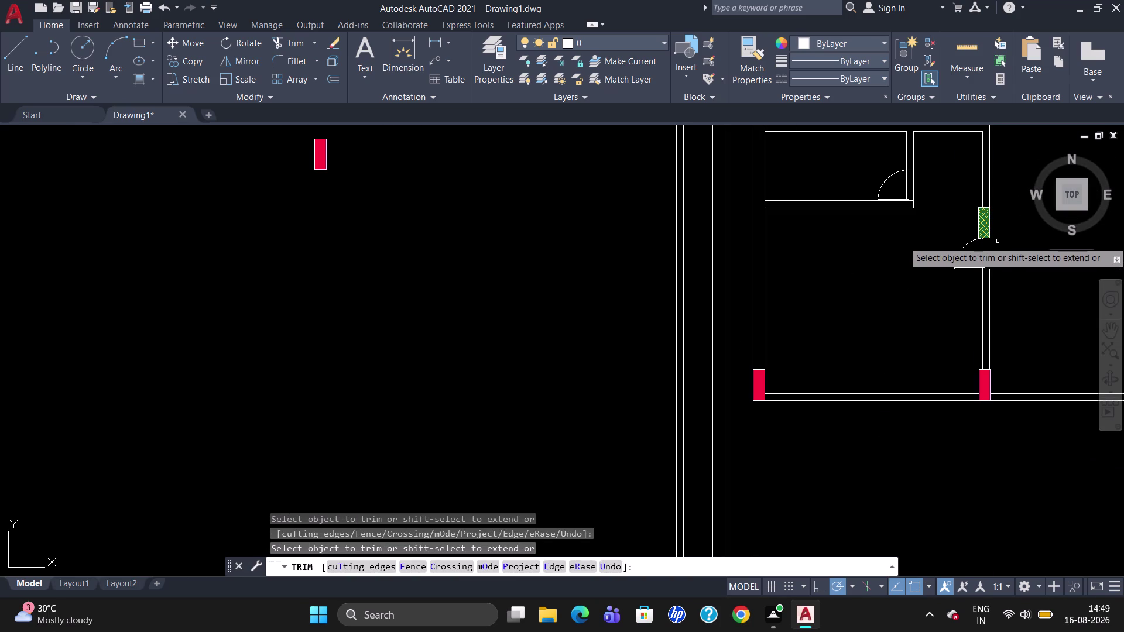
key(Escape)
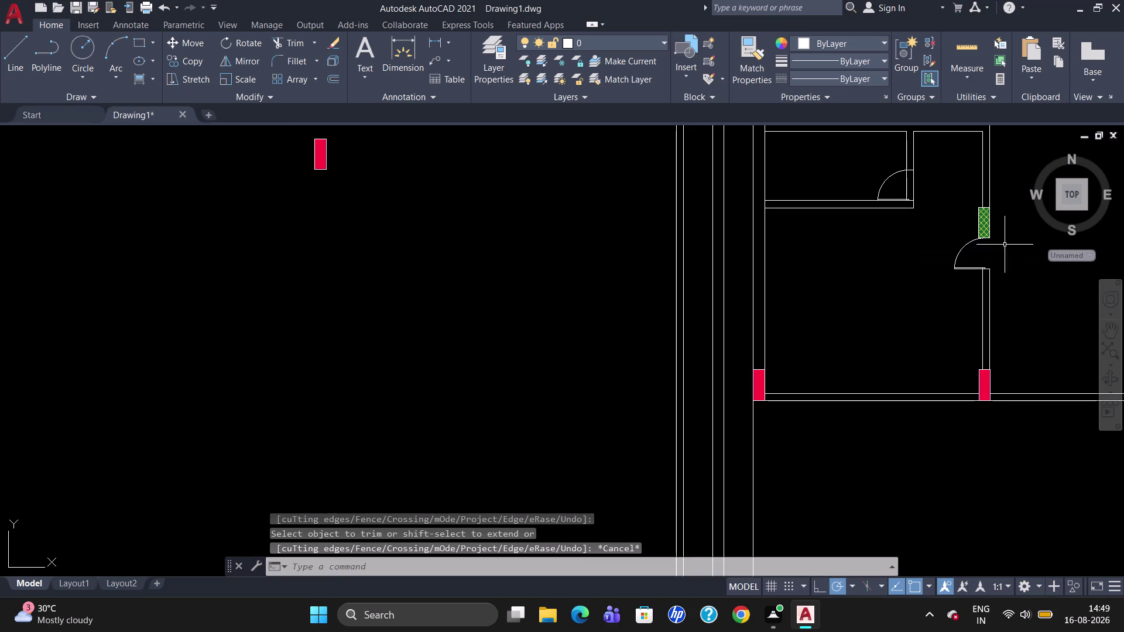
scroll(down, 3)
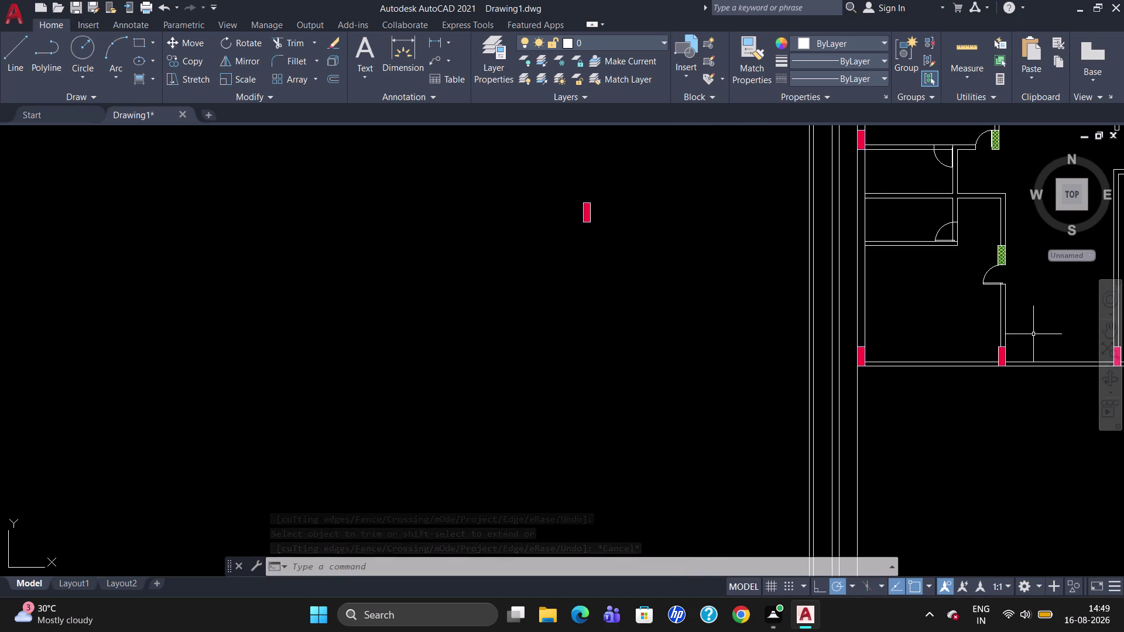
Zoom out over the whole plan, then zoom in on the red column in the bottom wall.
scroll(down, 3)
scroll(up, 3)
scroll(down, 3)
scroll(up, 3)
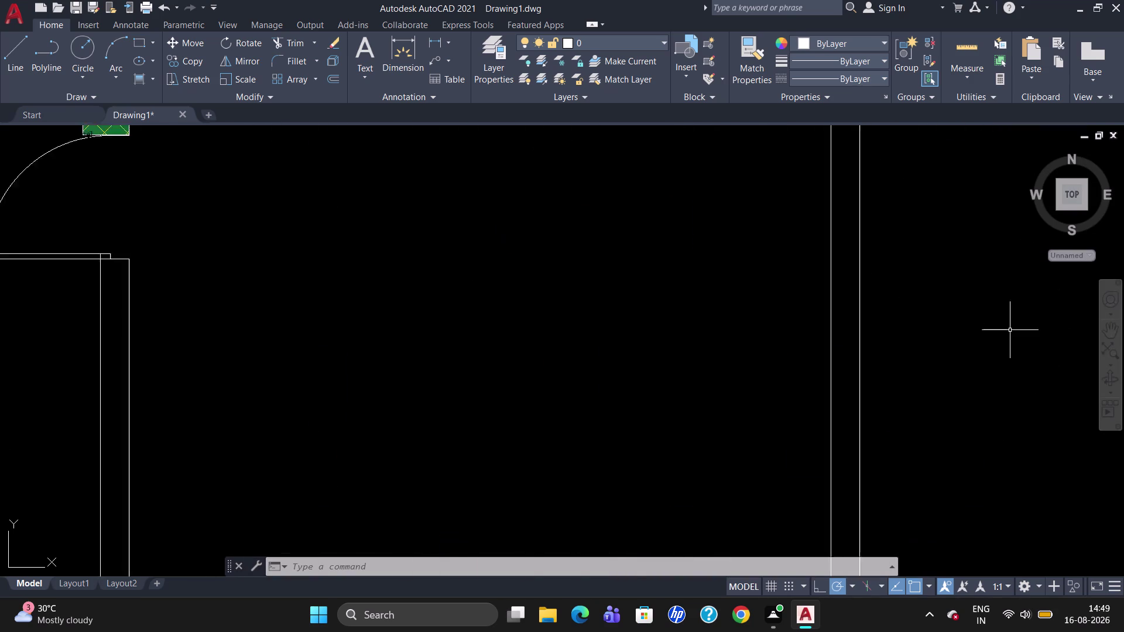
scroll(up, 3)
scroll(down, 3)
scroll(up, 3)
scroll(down, 3)
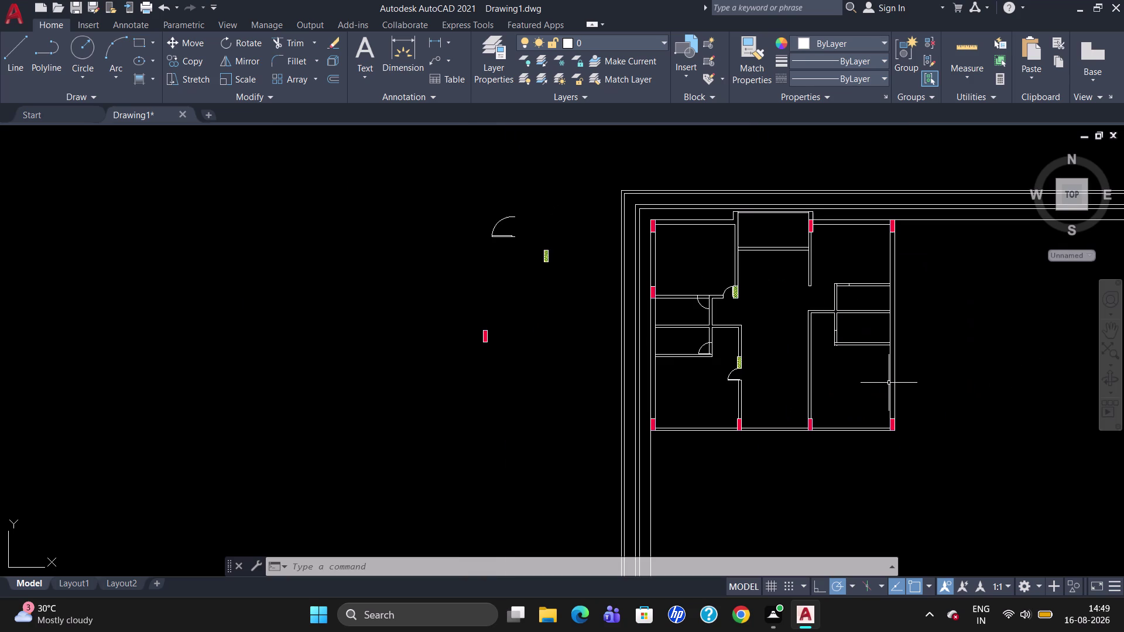
scroll(down, 3)
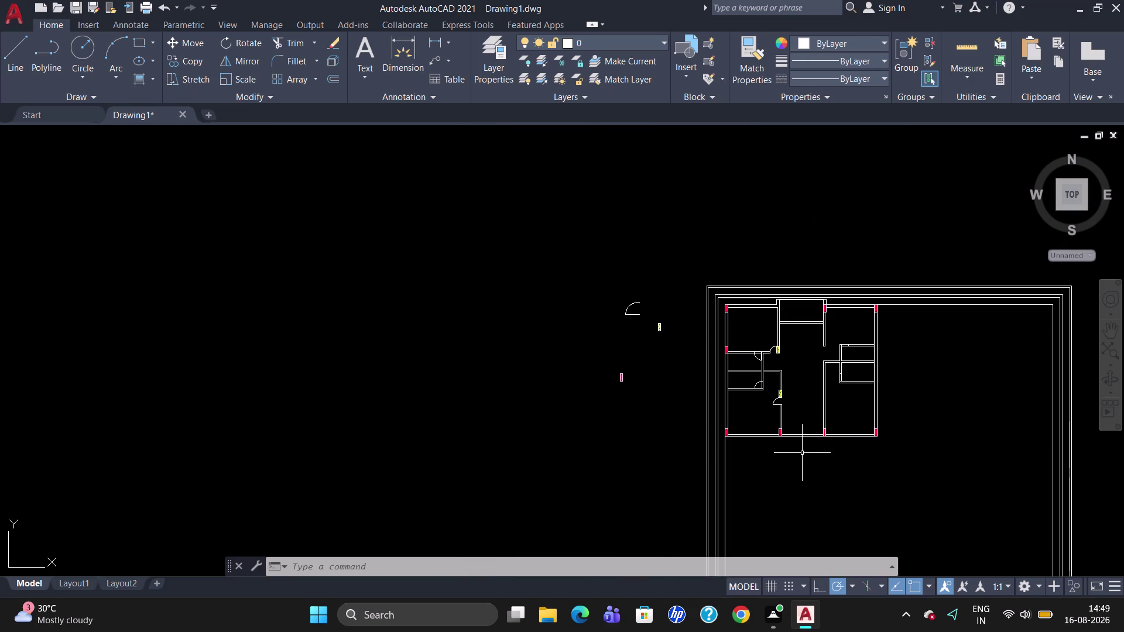
scroll(up, 3)
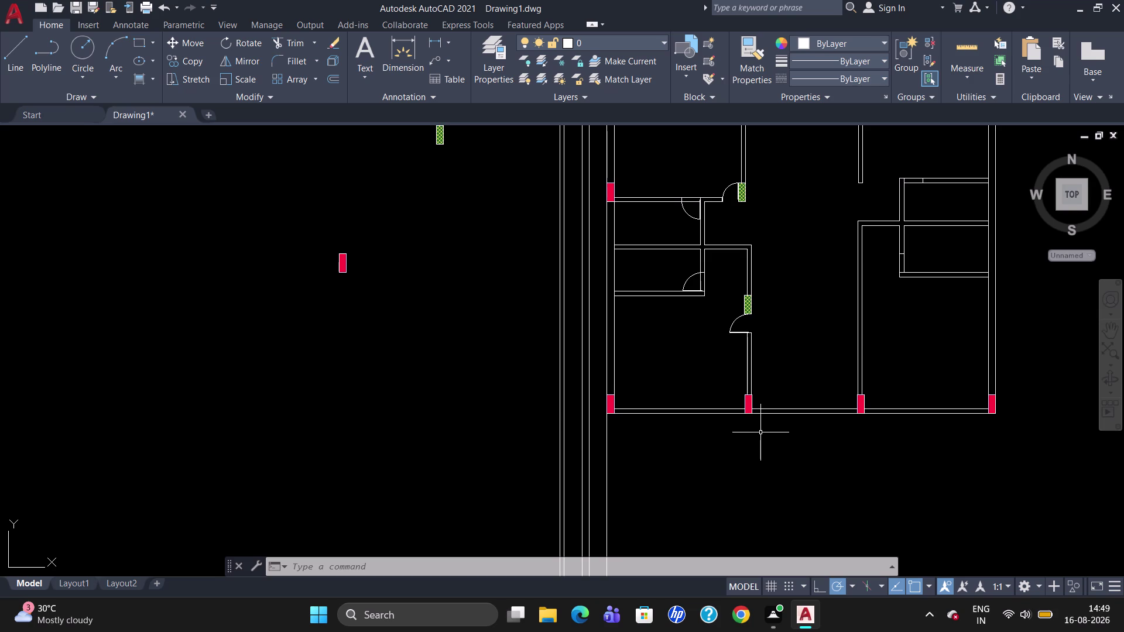
scroll(up, 3)
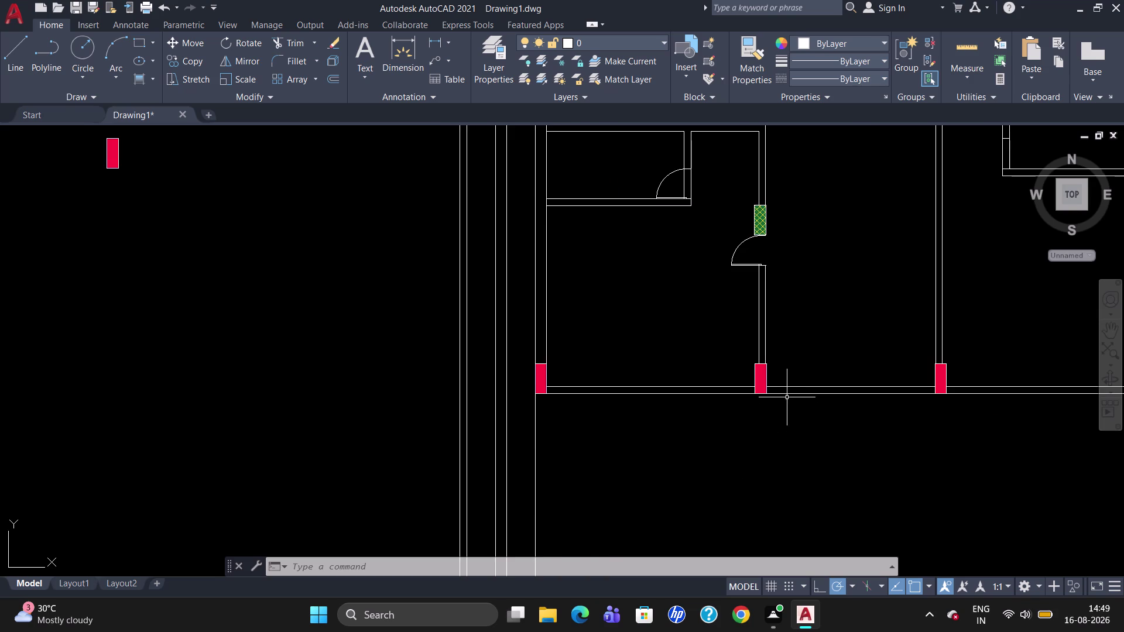
scroll(up, 3)
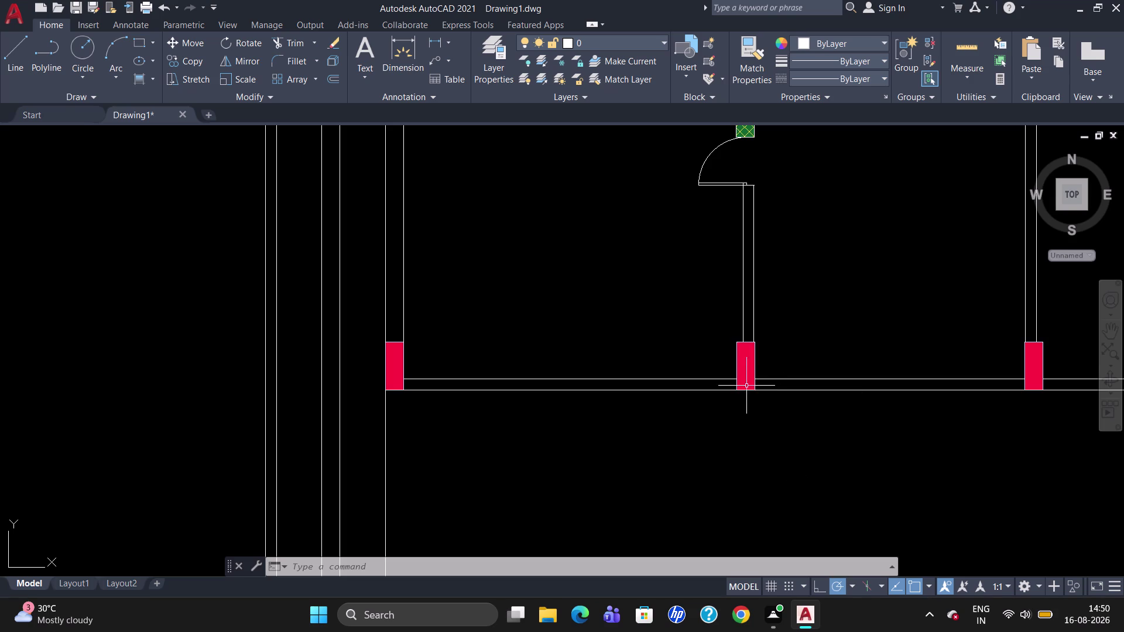
scroll(up, 3)
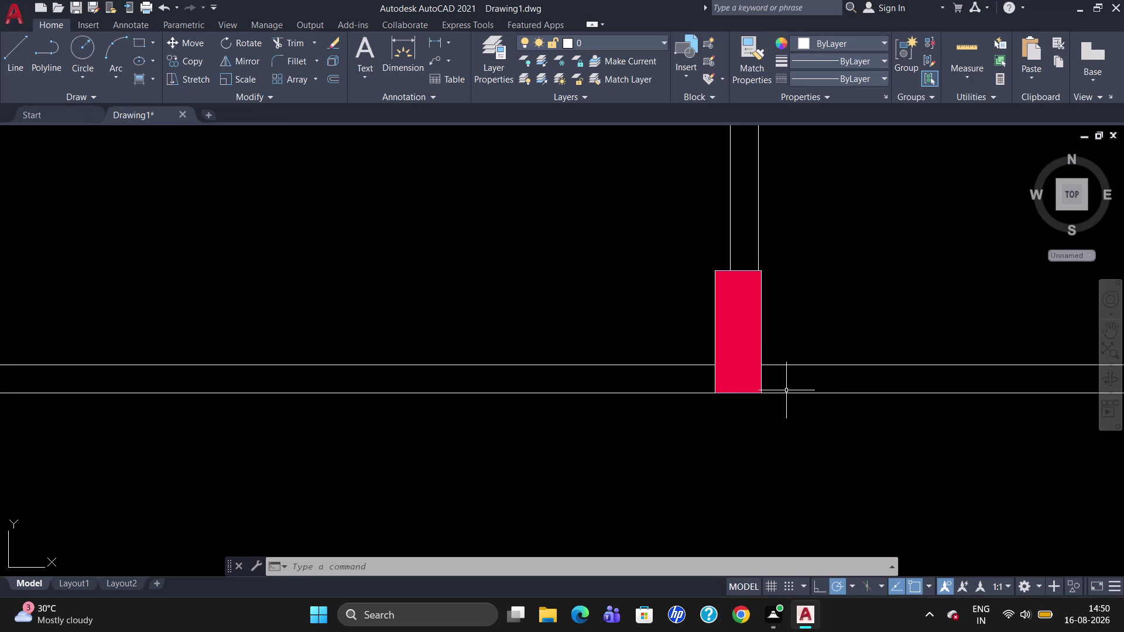
Draw a vertical line across the wall where it meets the red column.
key(l)
key(Return)
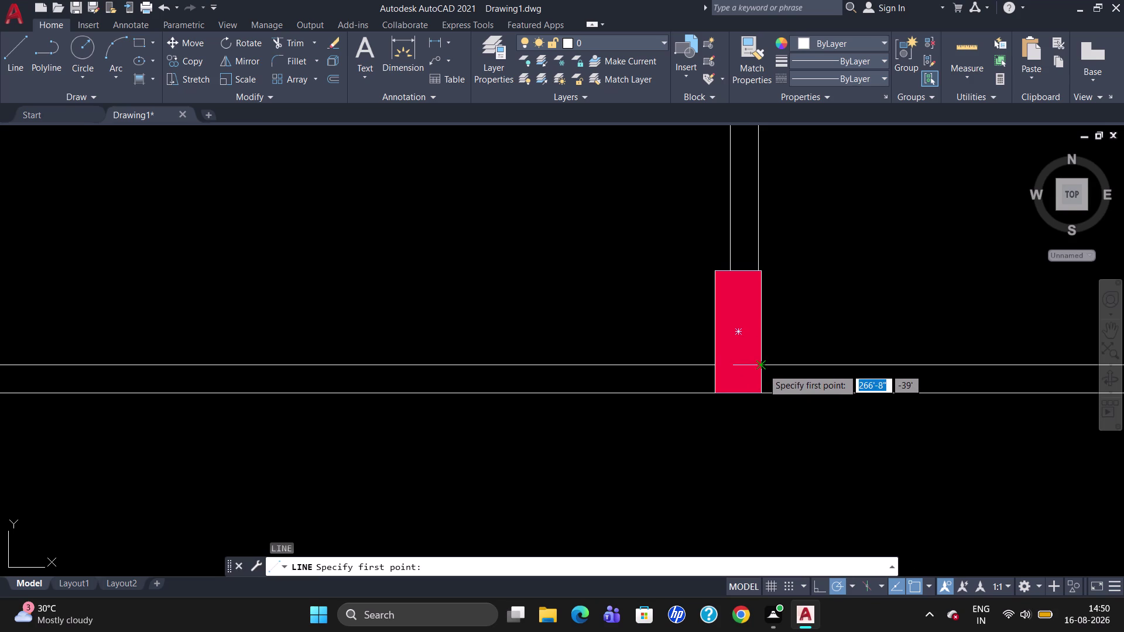
click(761, 368)
click(760, 389)
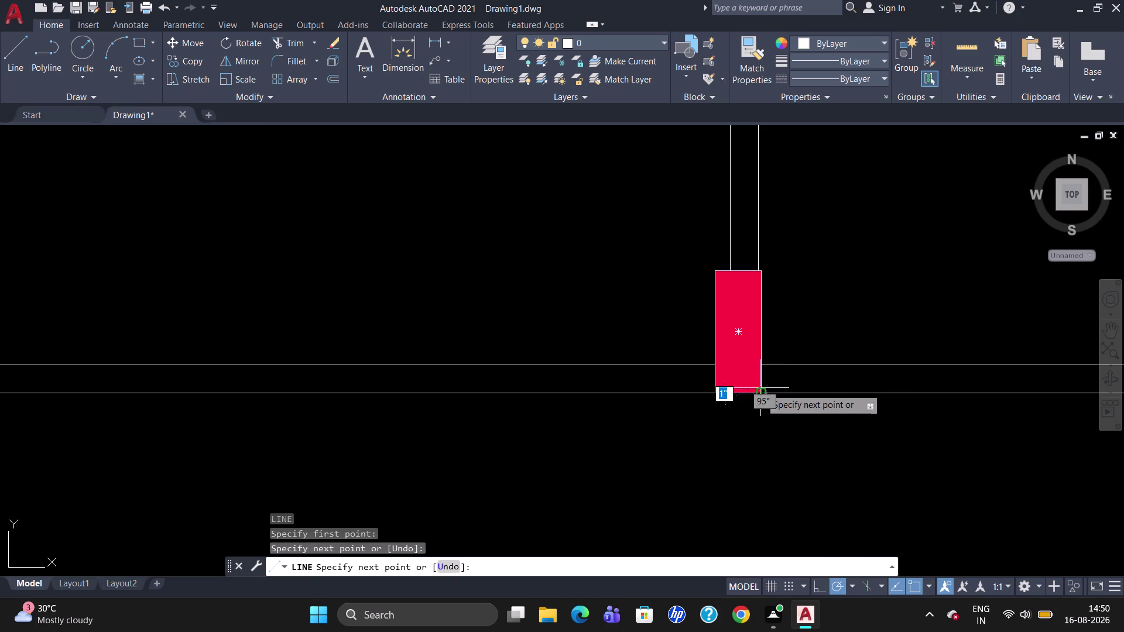
key(Escape)
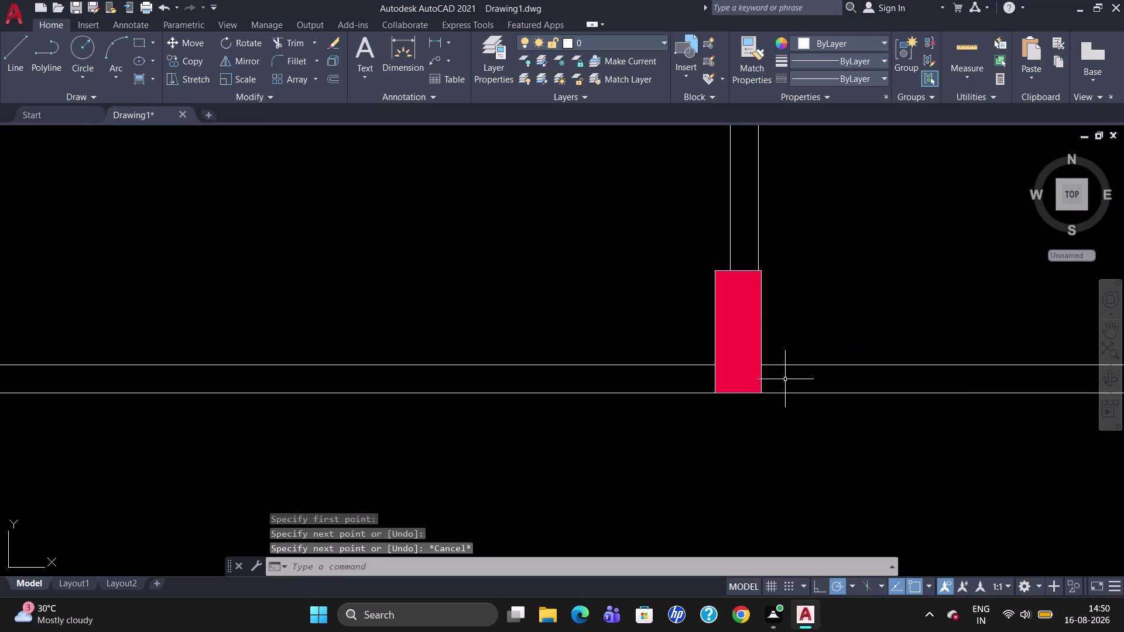
click(763, 380)
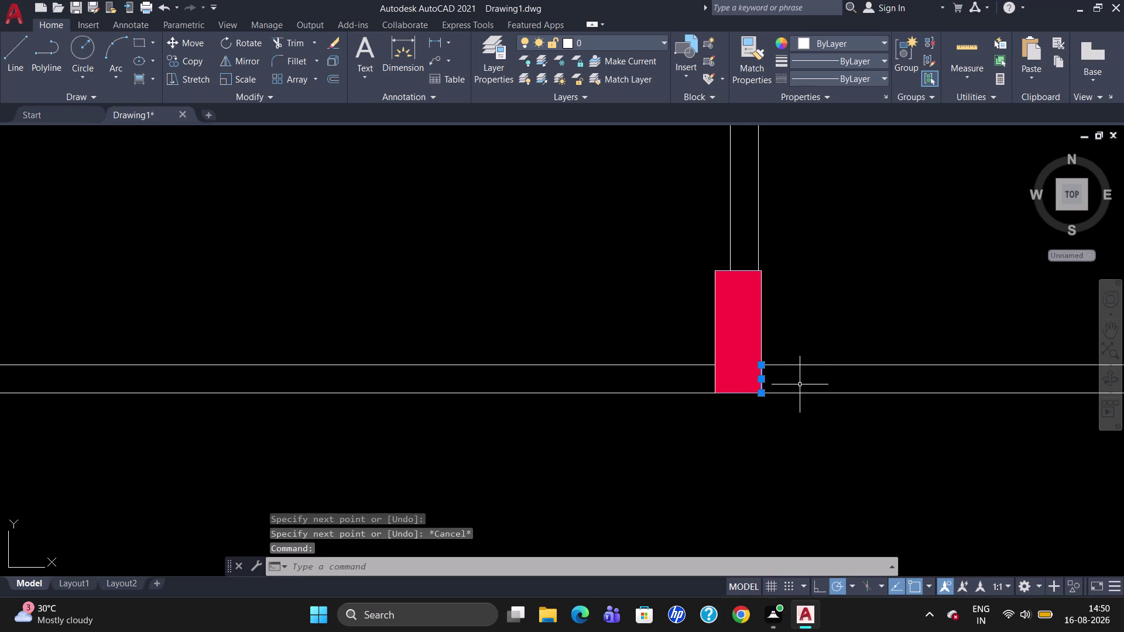
key(Escape)
Offset that line 5.5" inside the column, and offset the upper wall line.
key(o)
key(Return)
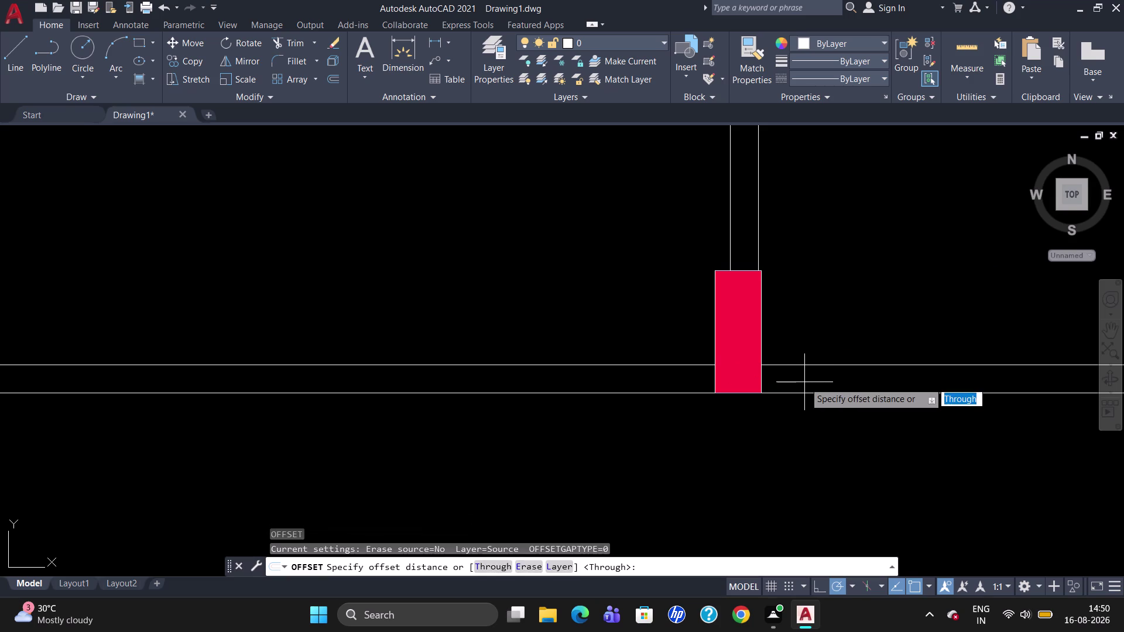
text(5.5)
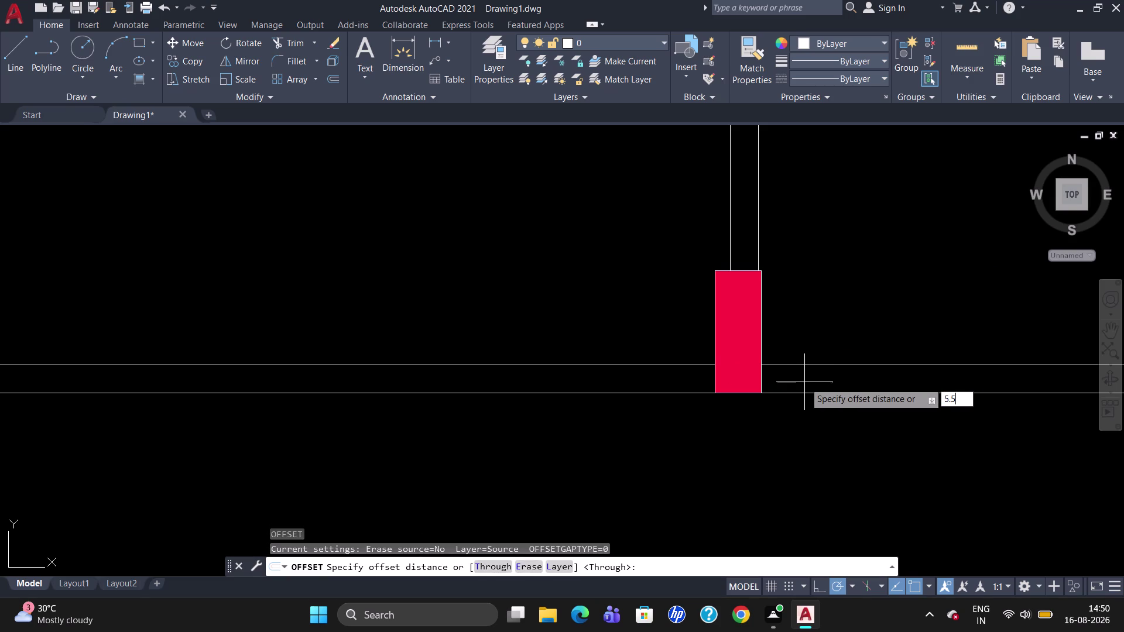
text(")
key(Return)
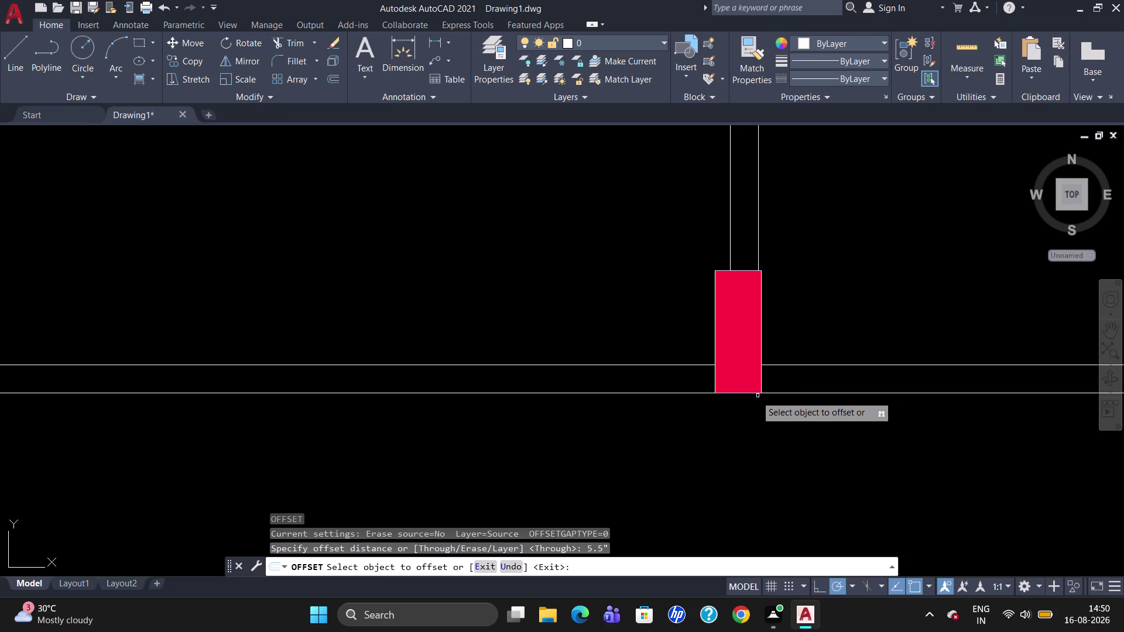
click(760, 382)
click(730, 384)
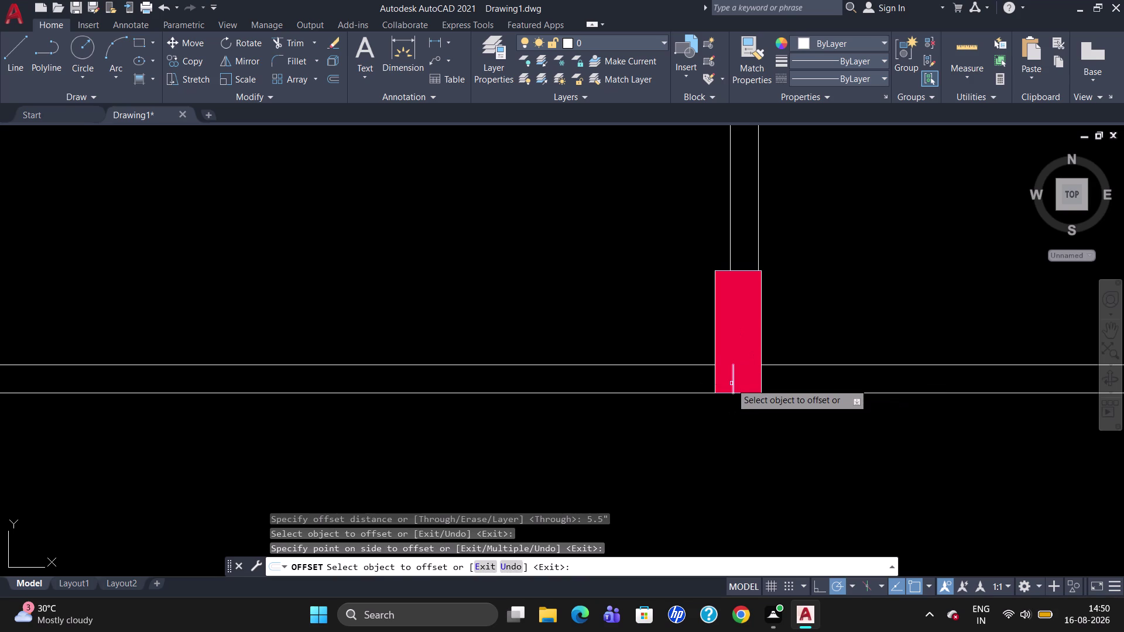
click(700, 367)
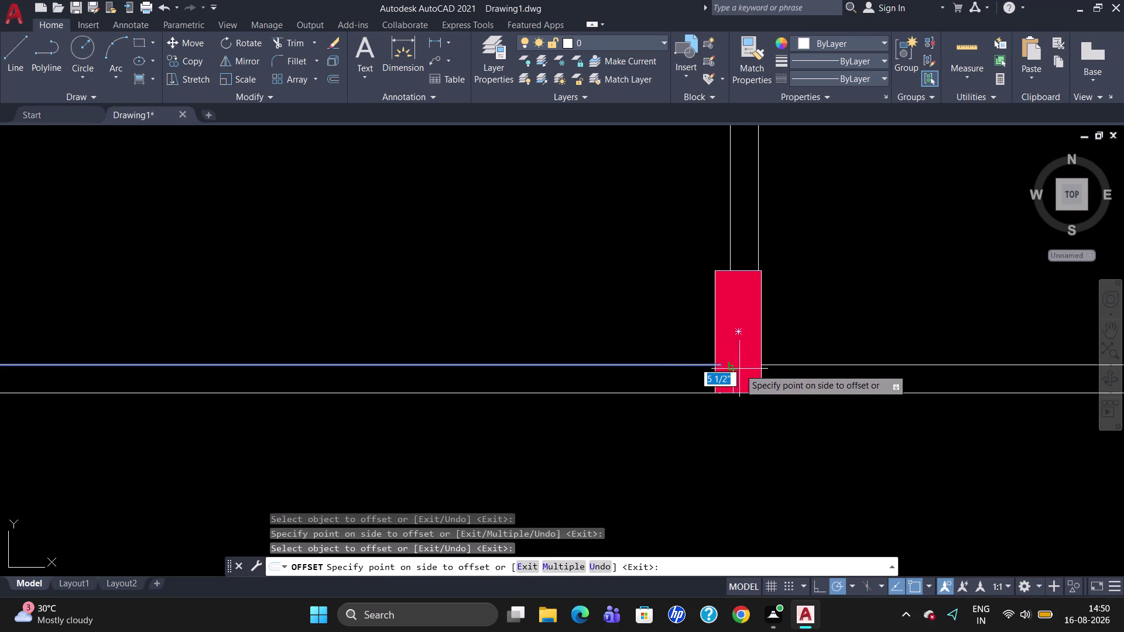
click(718, 363)
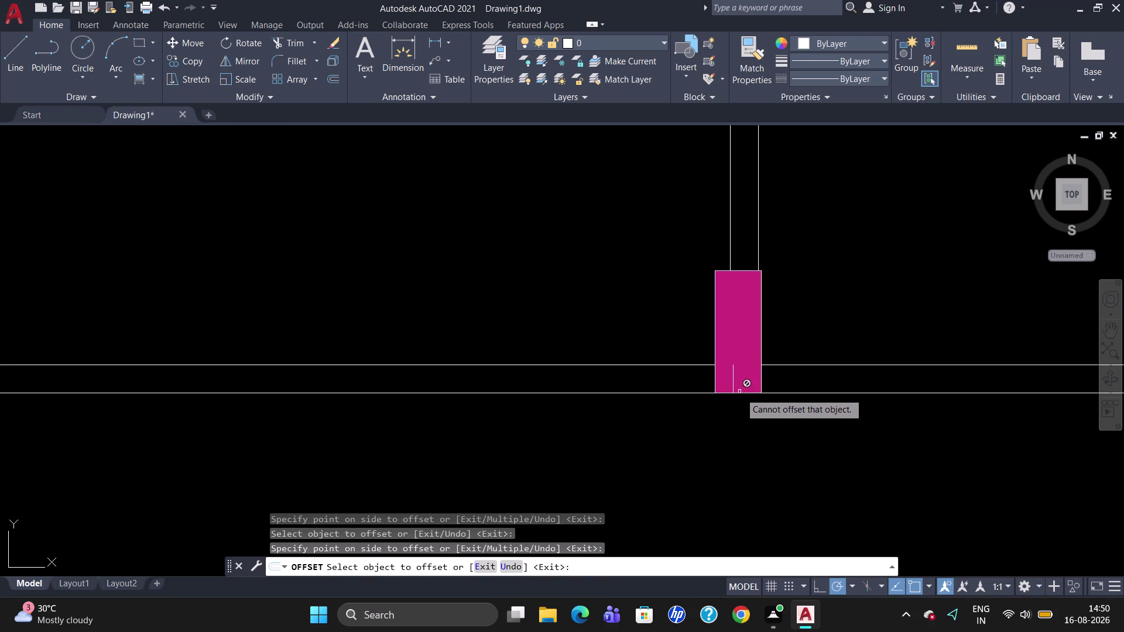
key(l)
key(Return)
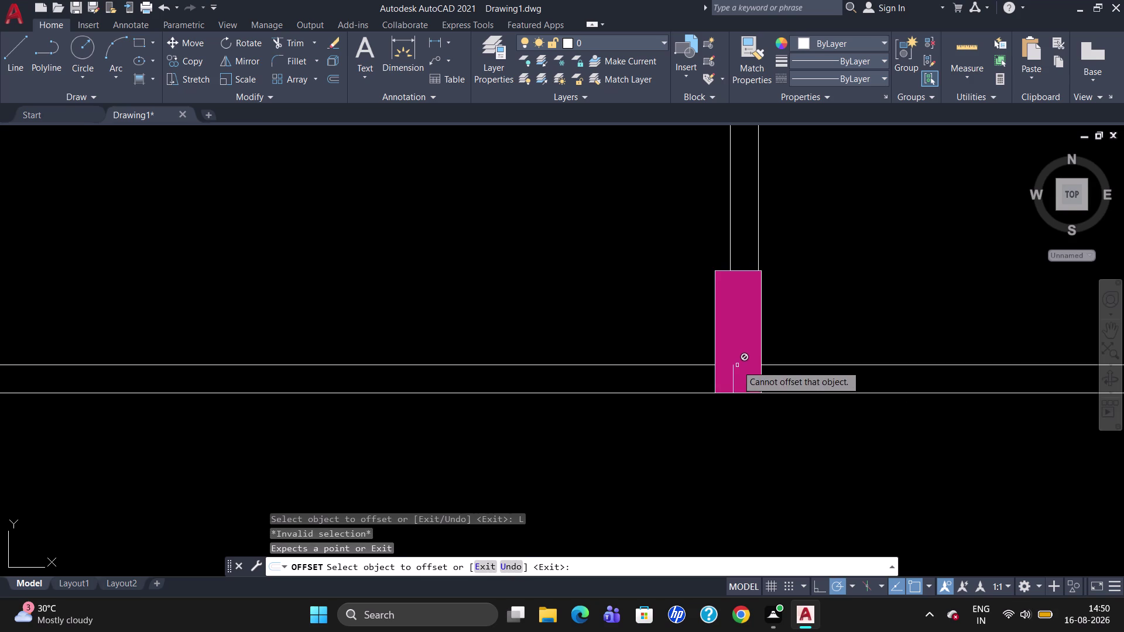
key(Escape)
key(l)
key(Return)
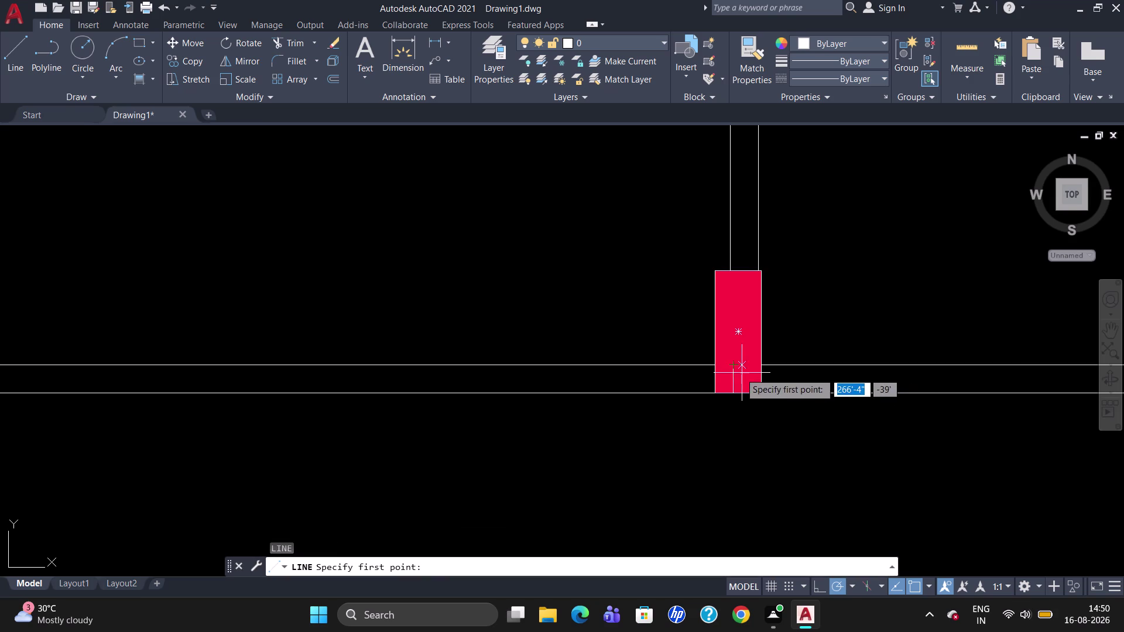
Draw the short horizontal line from the column corner to the new vertical line.
click(734, 368)
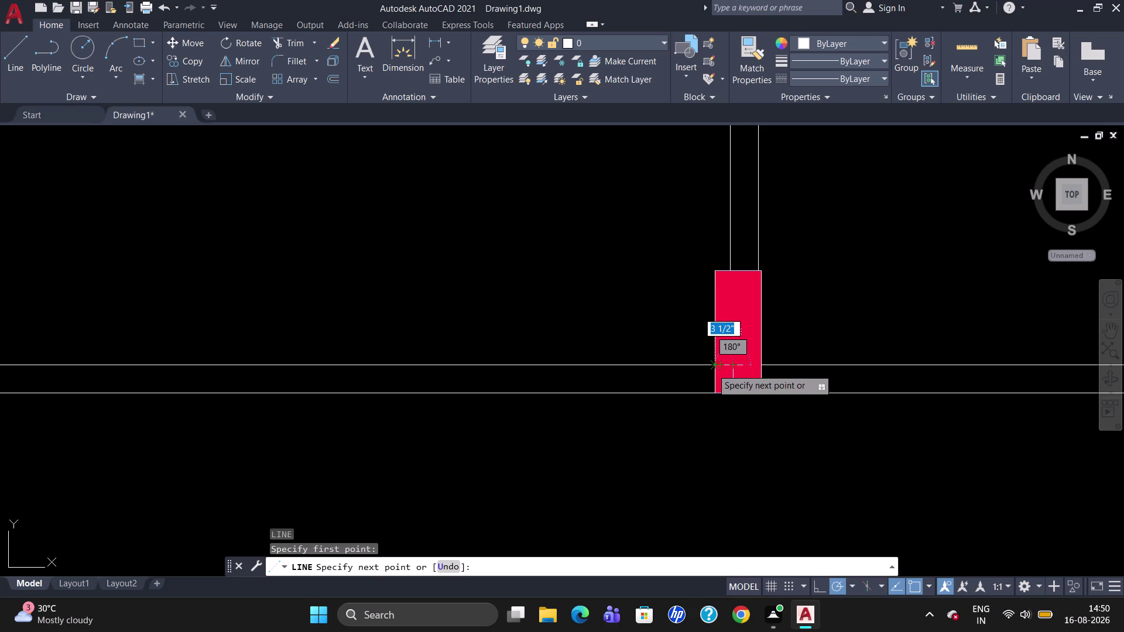
click(712, 369)
key(Escape)
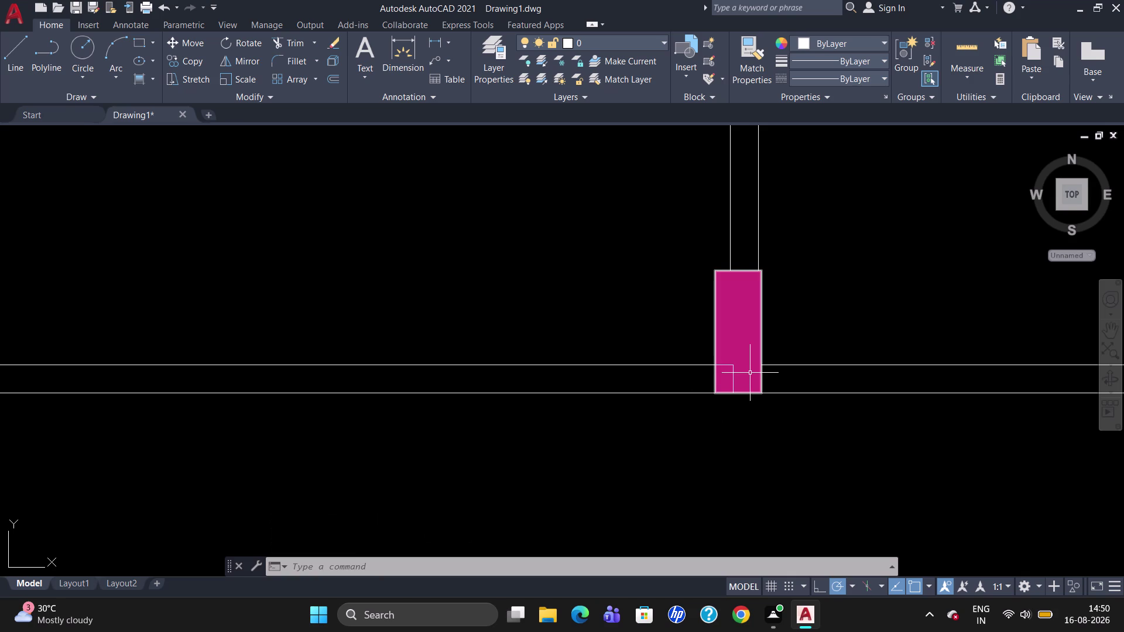
click(735, 338)
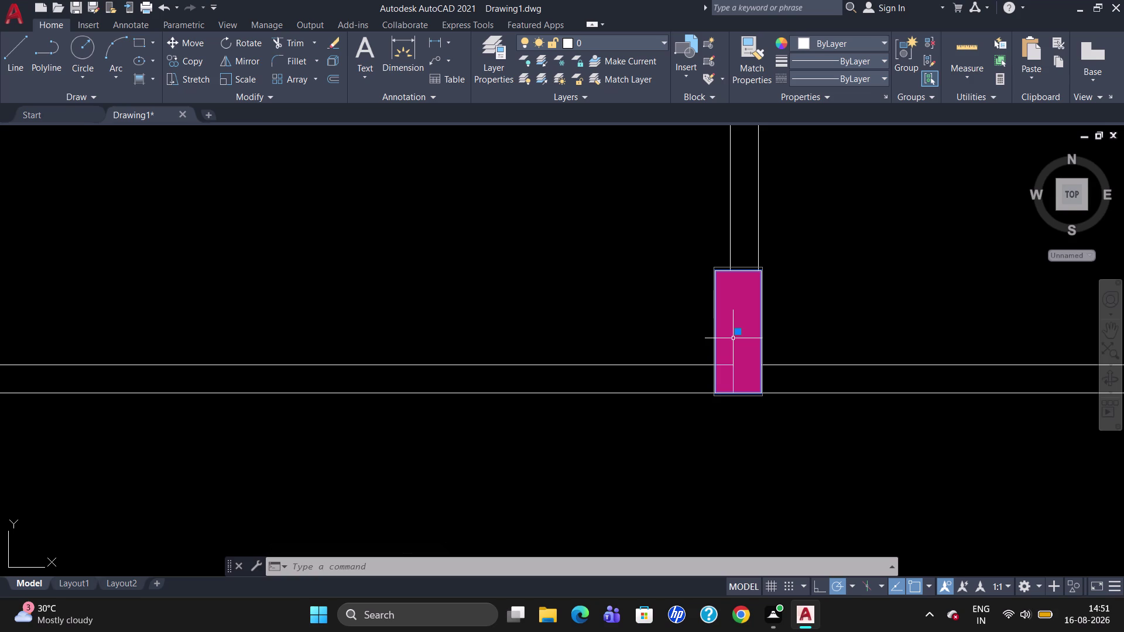
key(Escape)
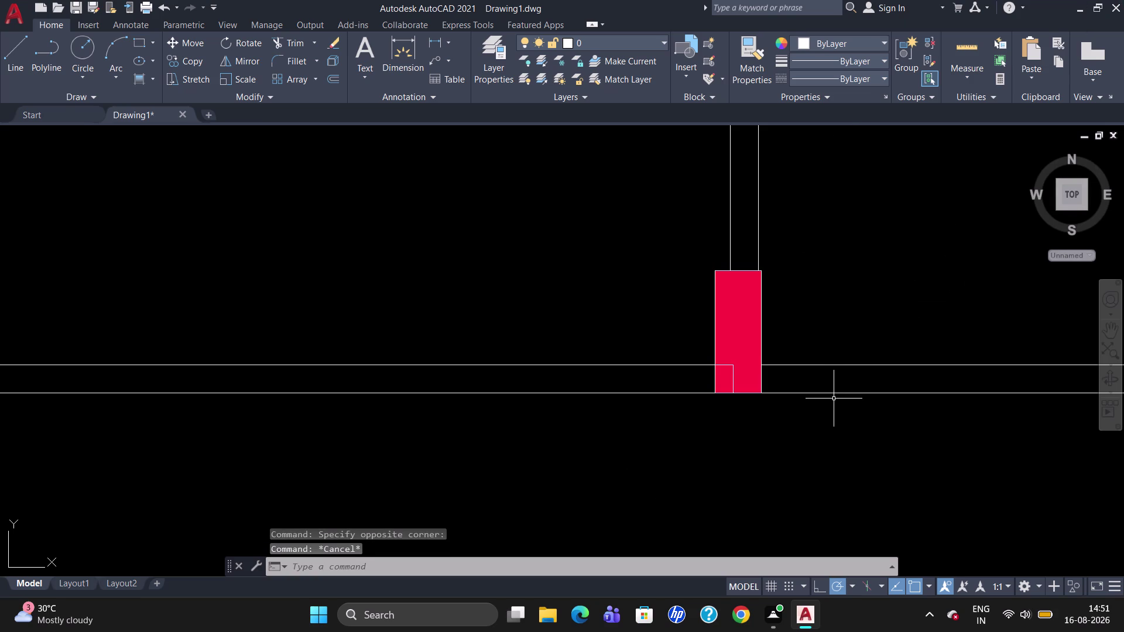
Zoom in and ungroup the red column's hatch group.
scroll(up, 3)
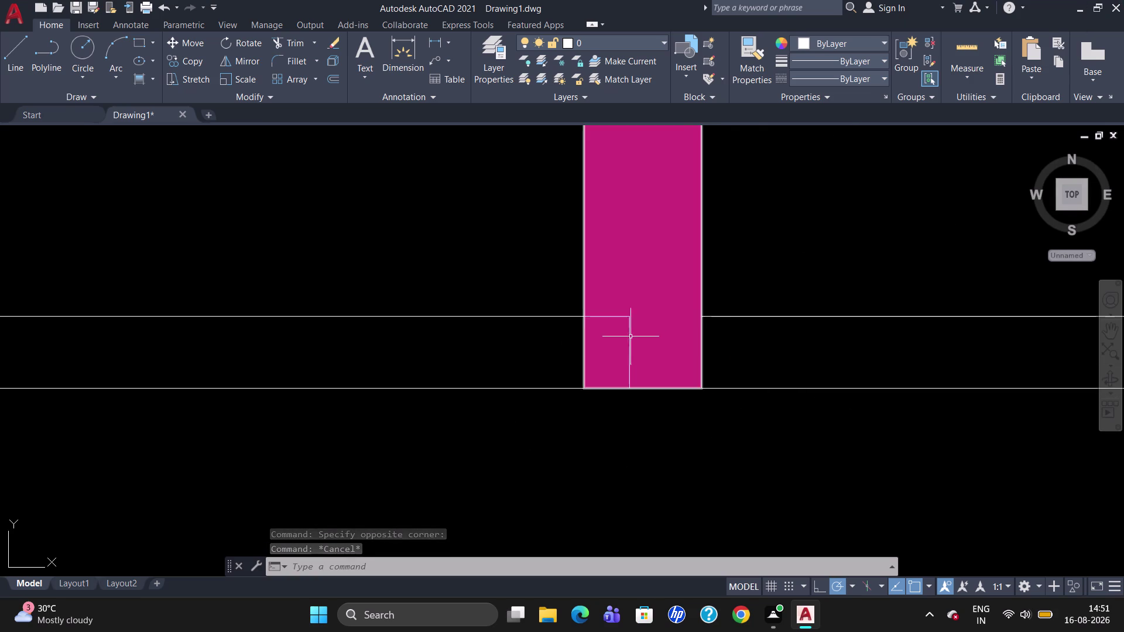
click(629, 343)
click(606, 316)
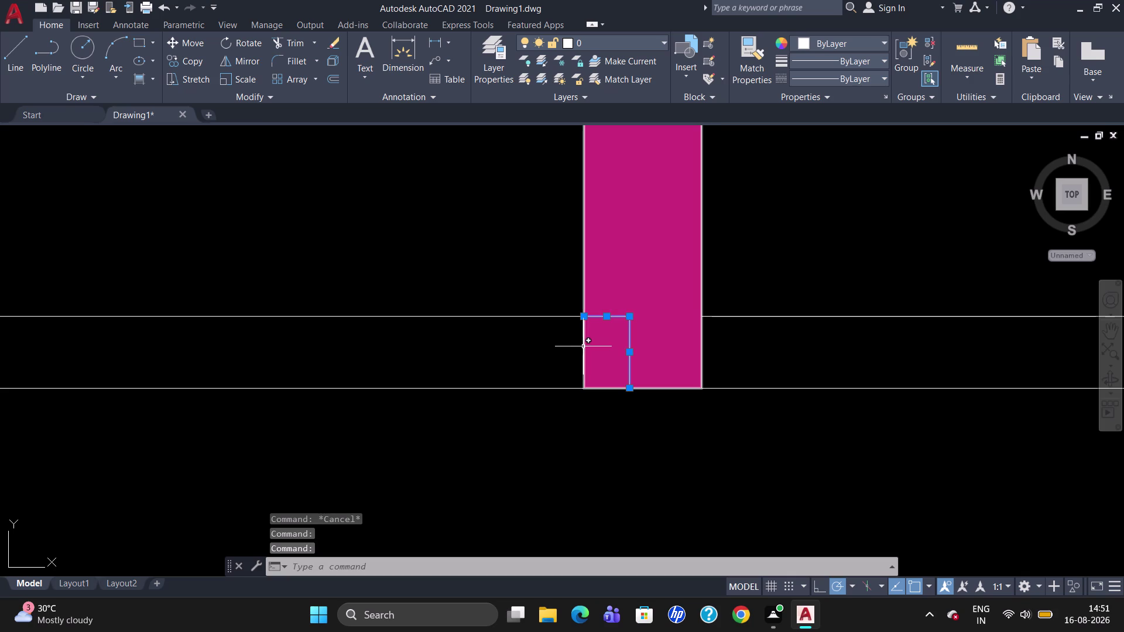
key(Escape)
click(583, 286)
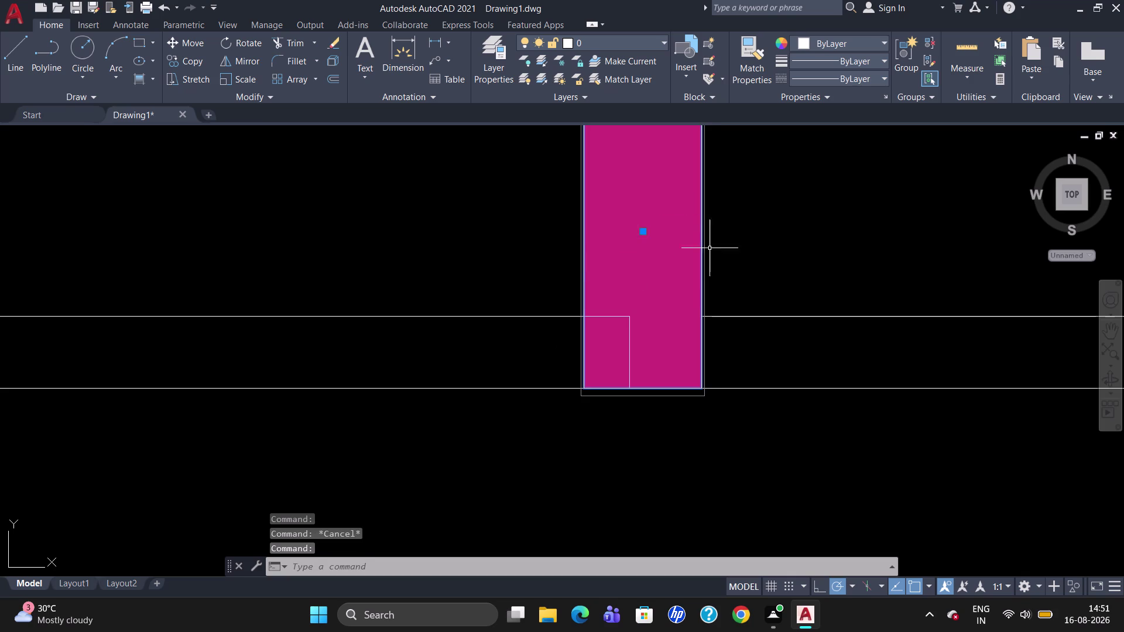
key(u)
text(NG)
key(Return)
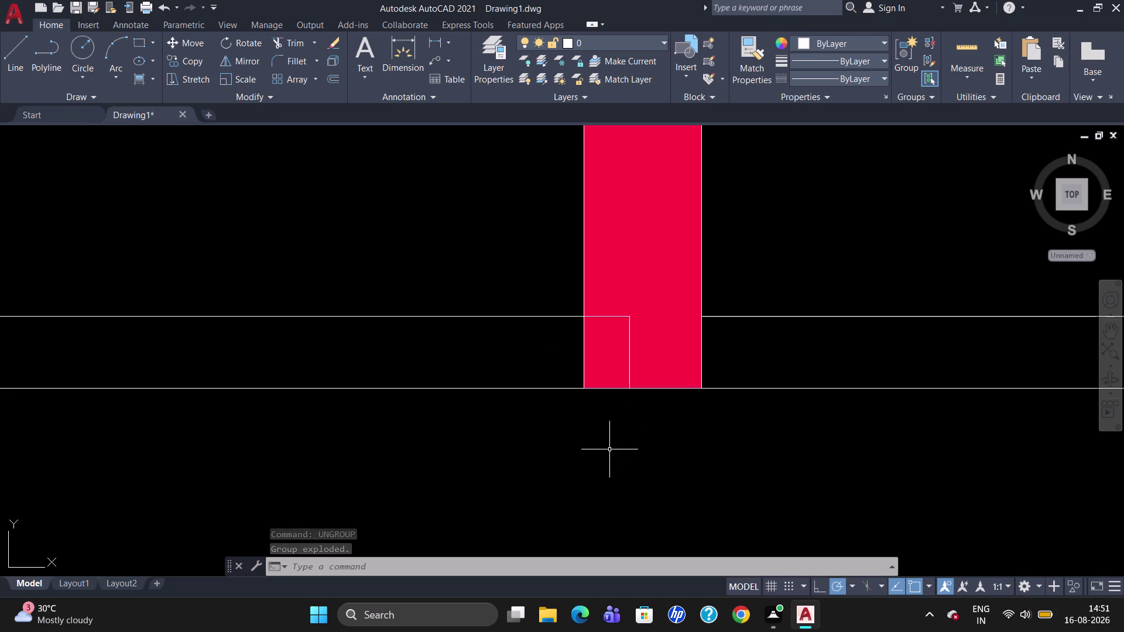
Break the column's outline at the small rectangle's two corners.
text(BR)
click(637, 492)
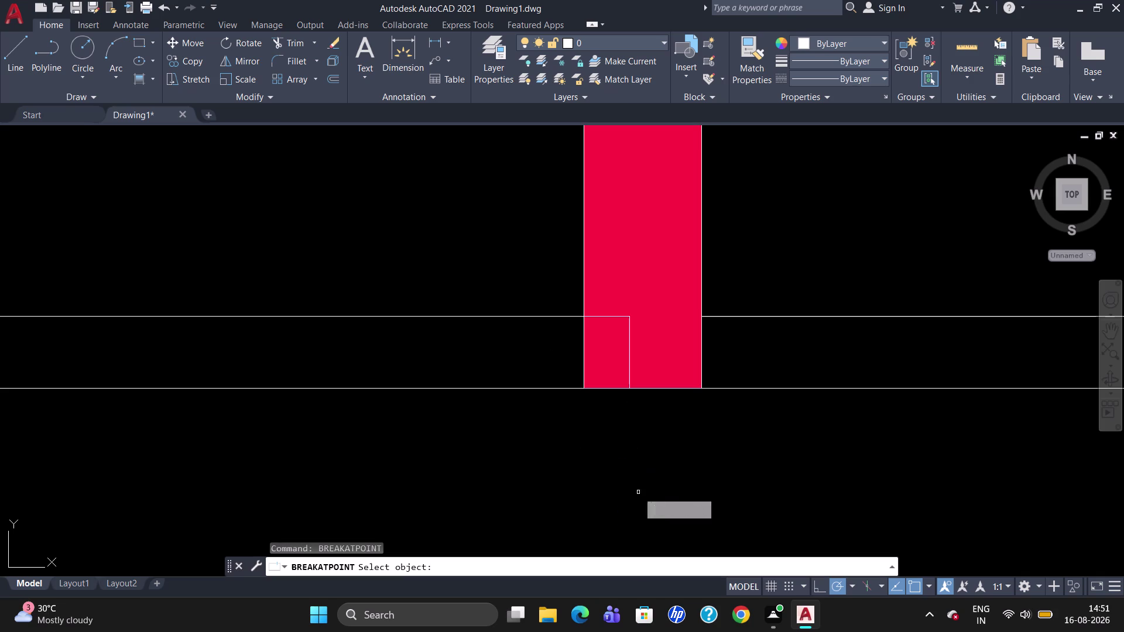
click(584, 348)
click(580, 319)
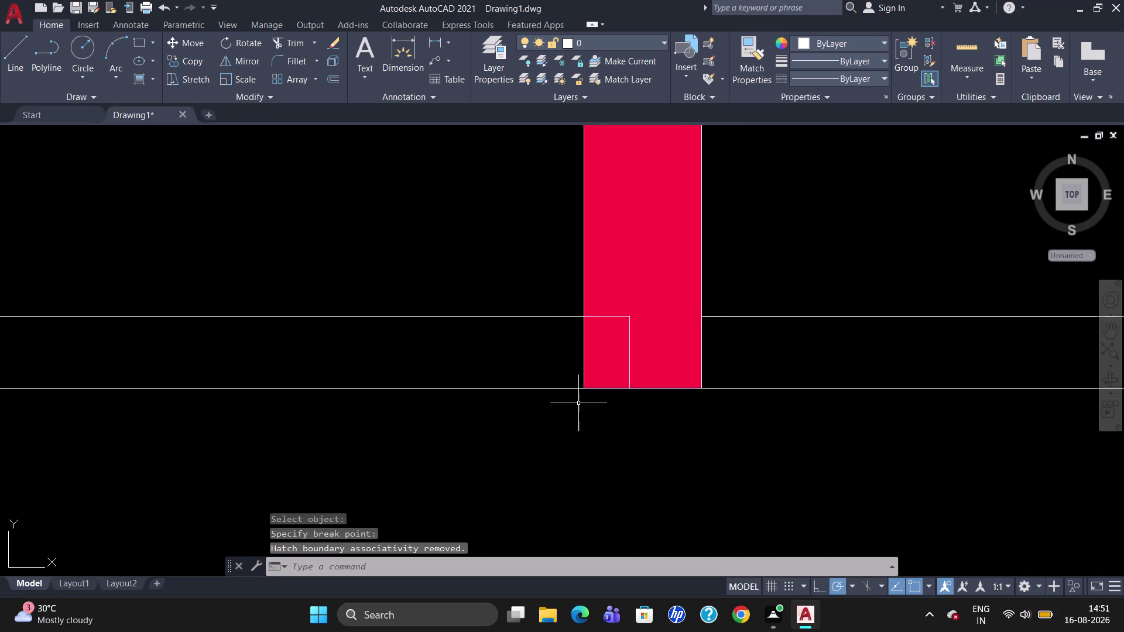
click(597, 388)
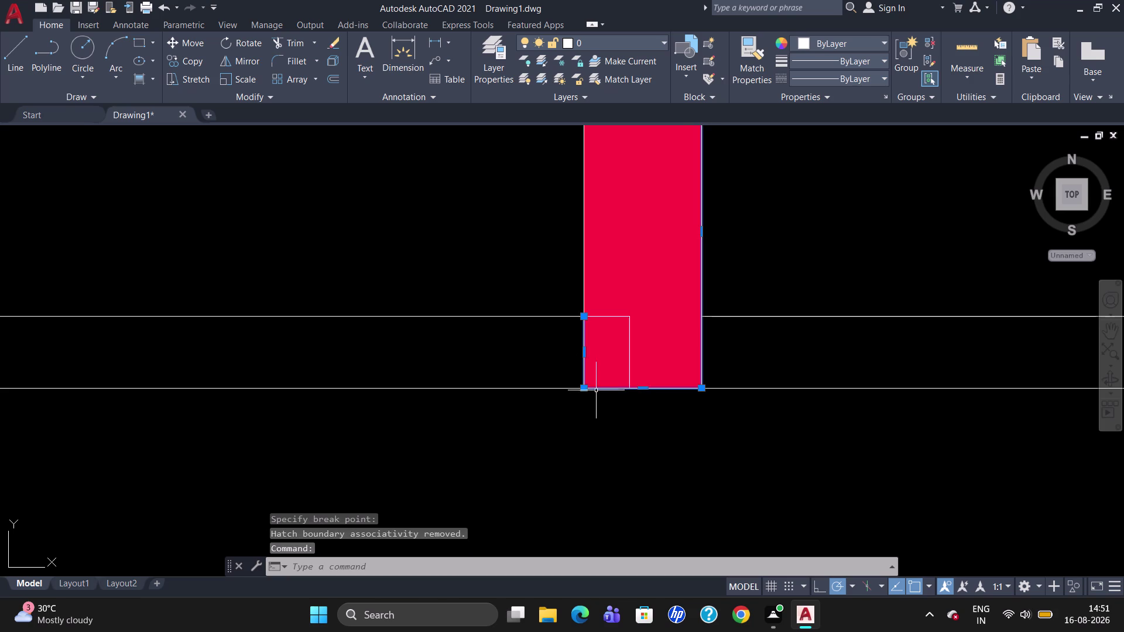
key(Escape)
key(b)
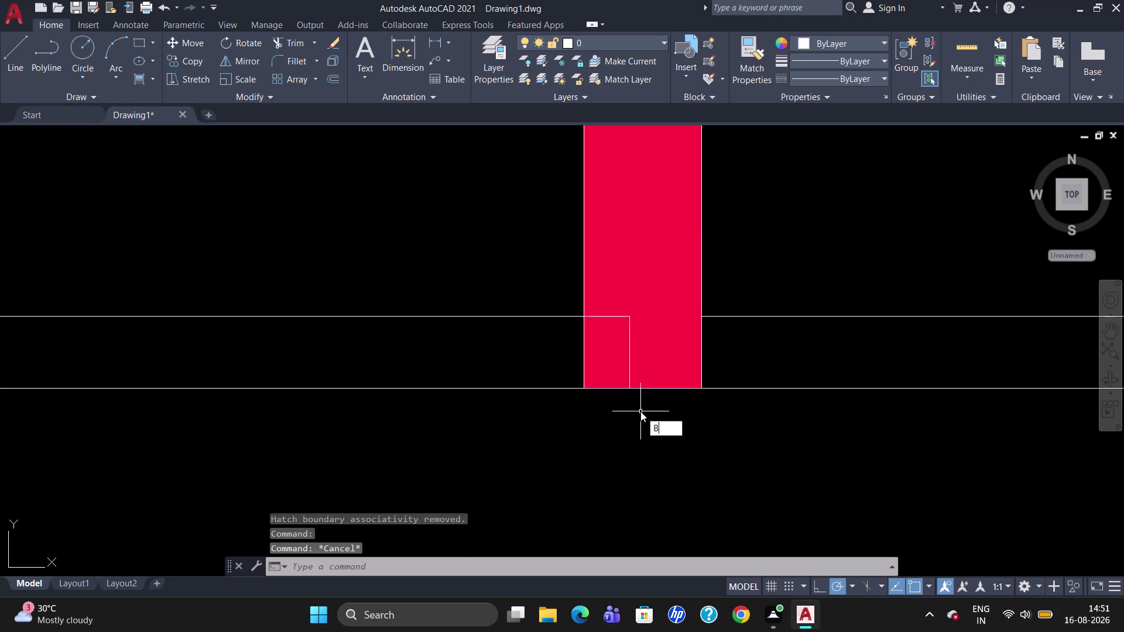
key(r)
click(692, 457)
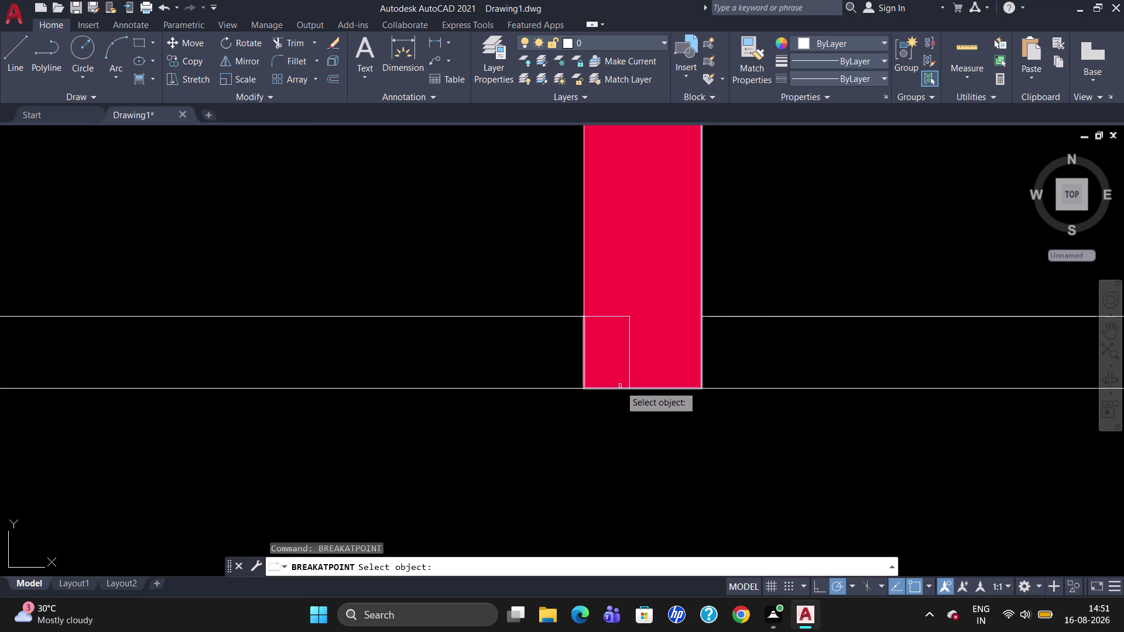
click(618, 388)
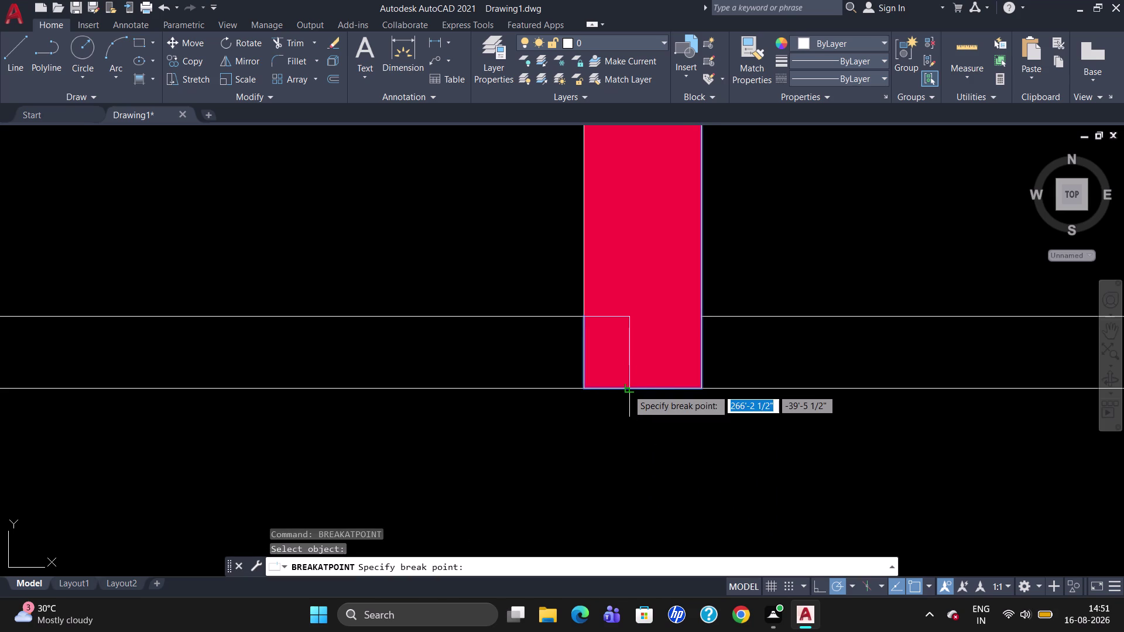
click(628, 389)
key(Escape)
Group the small rectangle's lines together.
click(610, 317)
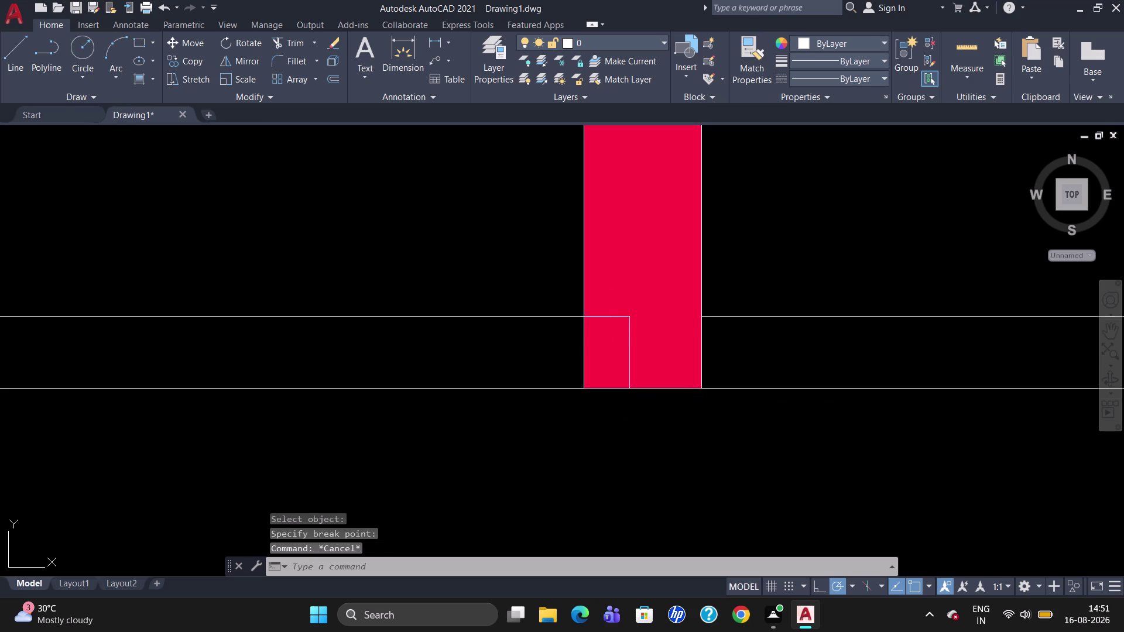
click(585, 352)
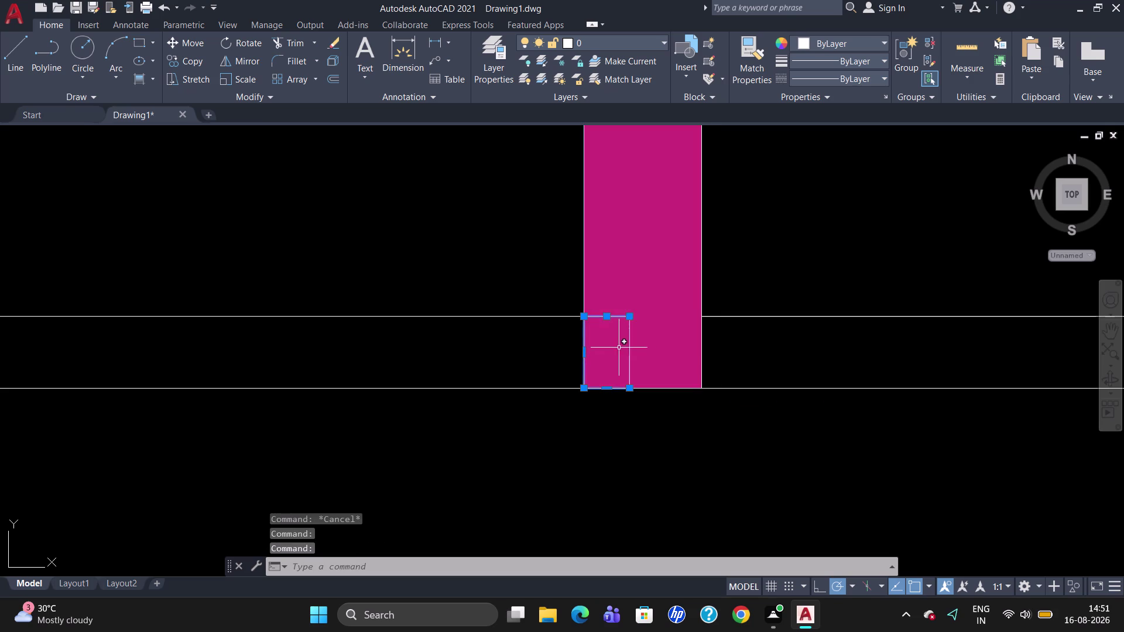
click(629, 358)
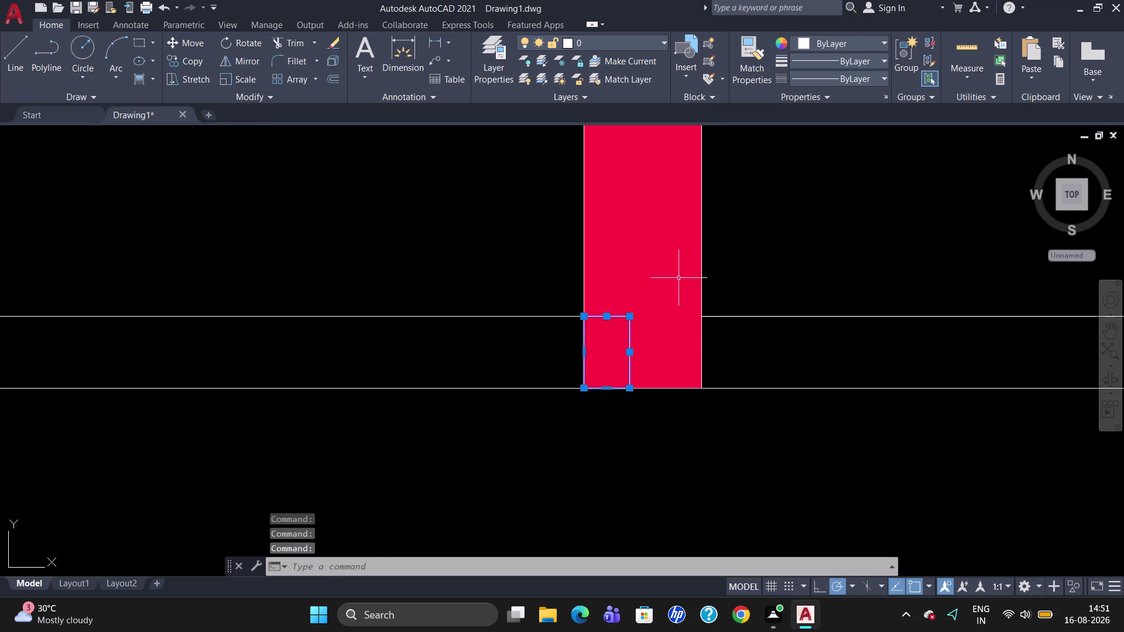
click(895, 59)
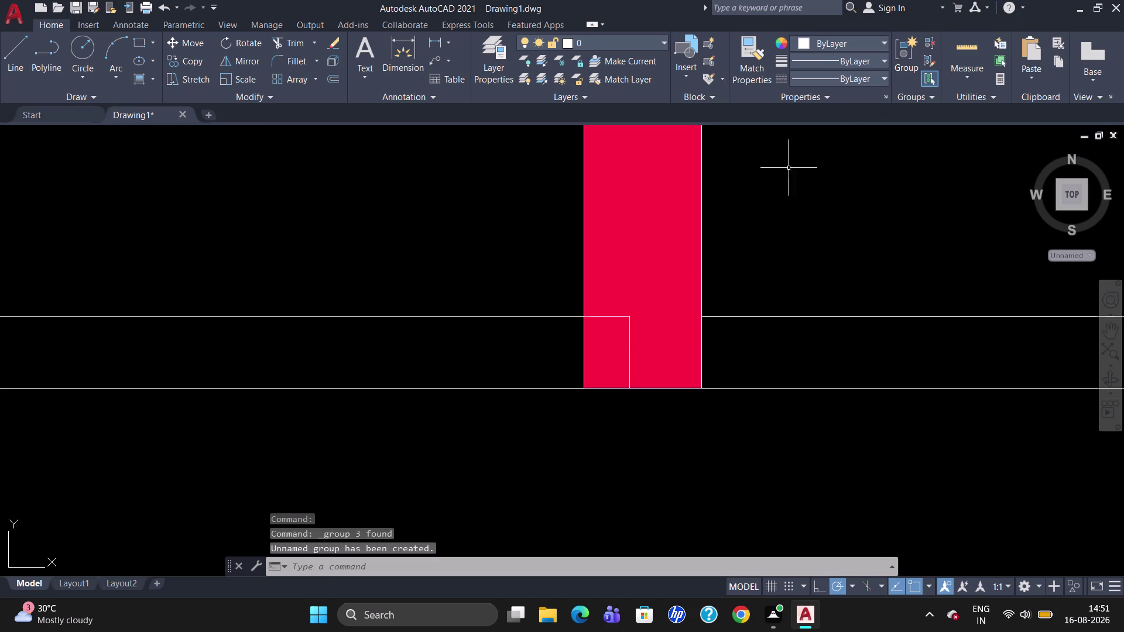
click(142, 81)
click(400, 43)
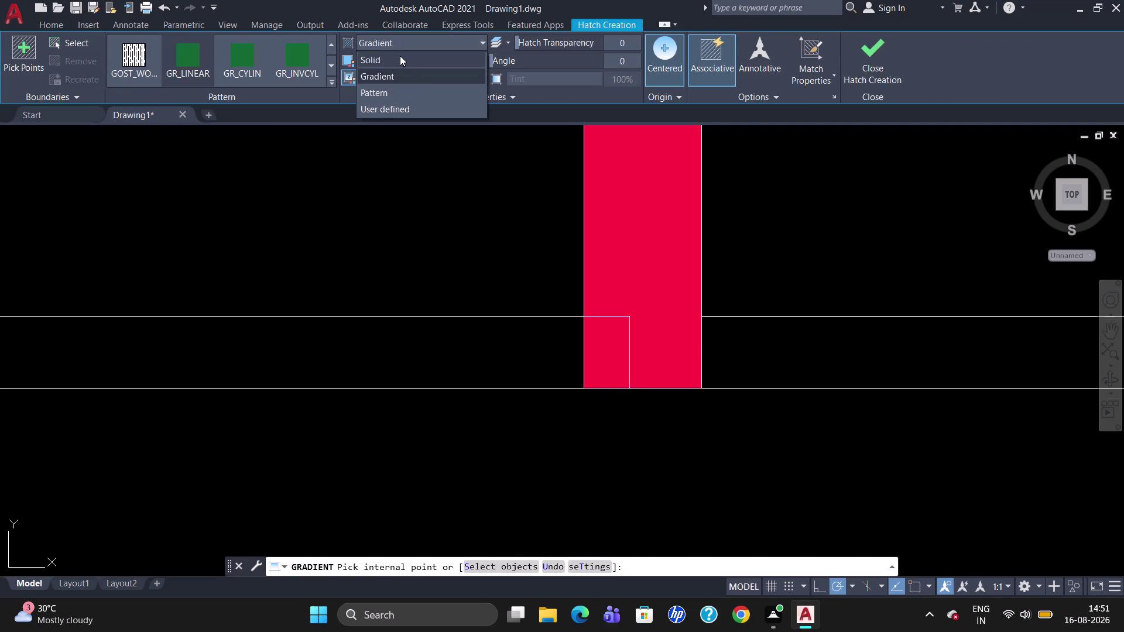
Browse the first gradient colour chooser and fill type list without changes.
click(403, 72)
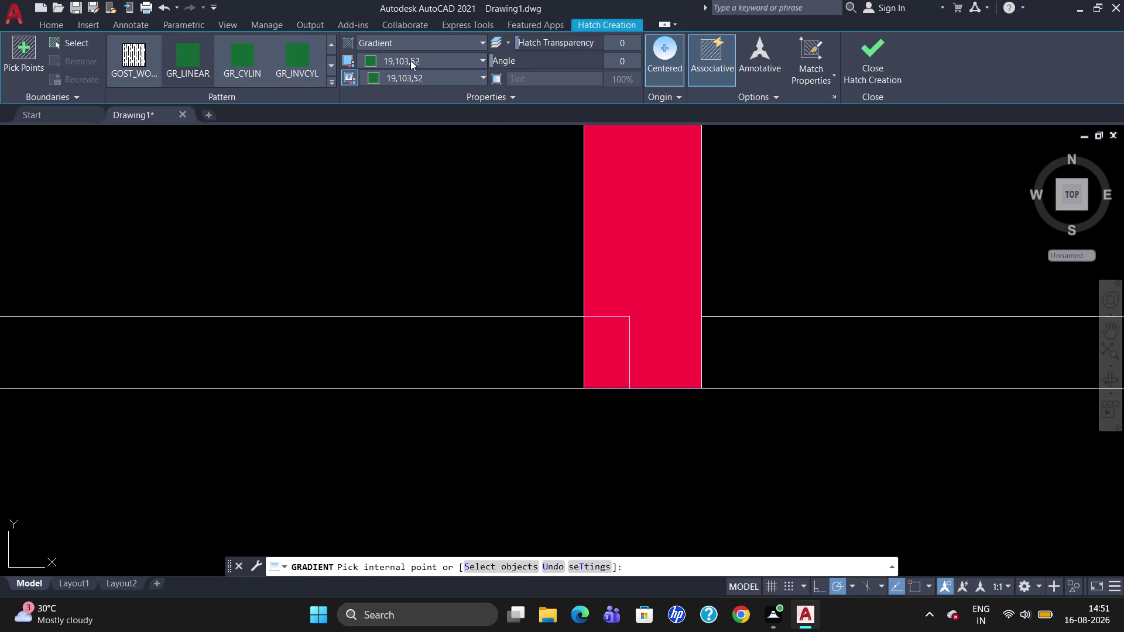
click(410, 60)
click(367, 225)
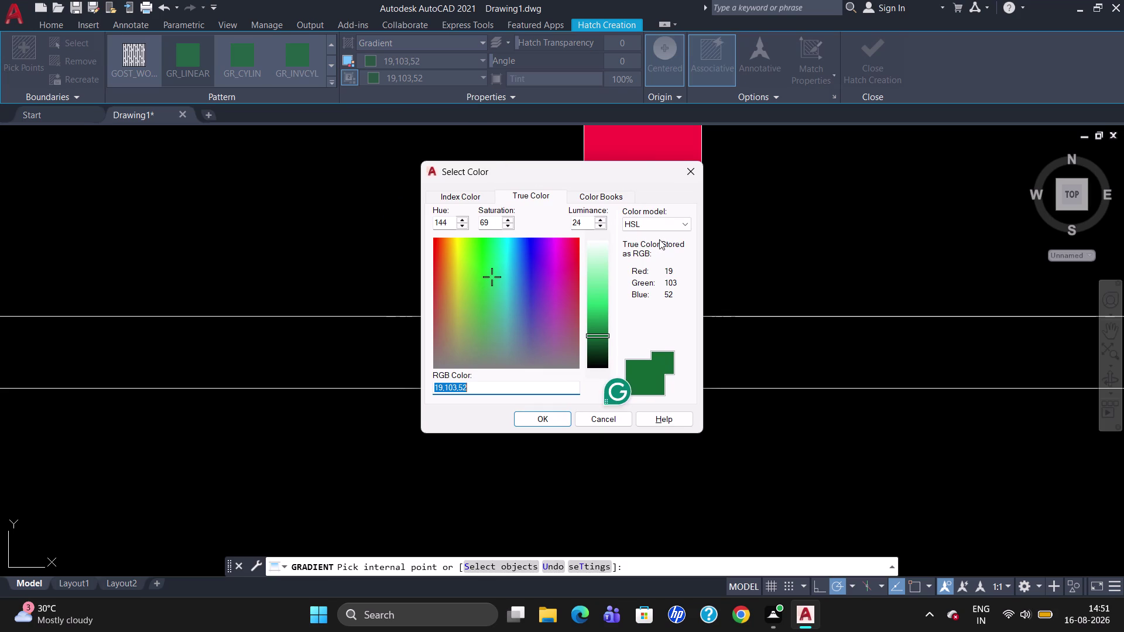
scroll(down, 3)
scroll(down, 3)
scroll(up, 3)
click(691, 175)
click(430, 43)
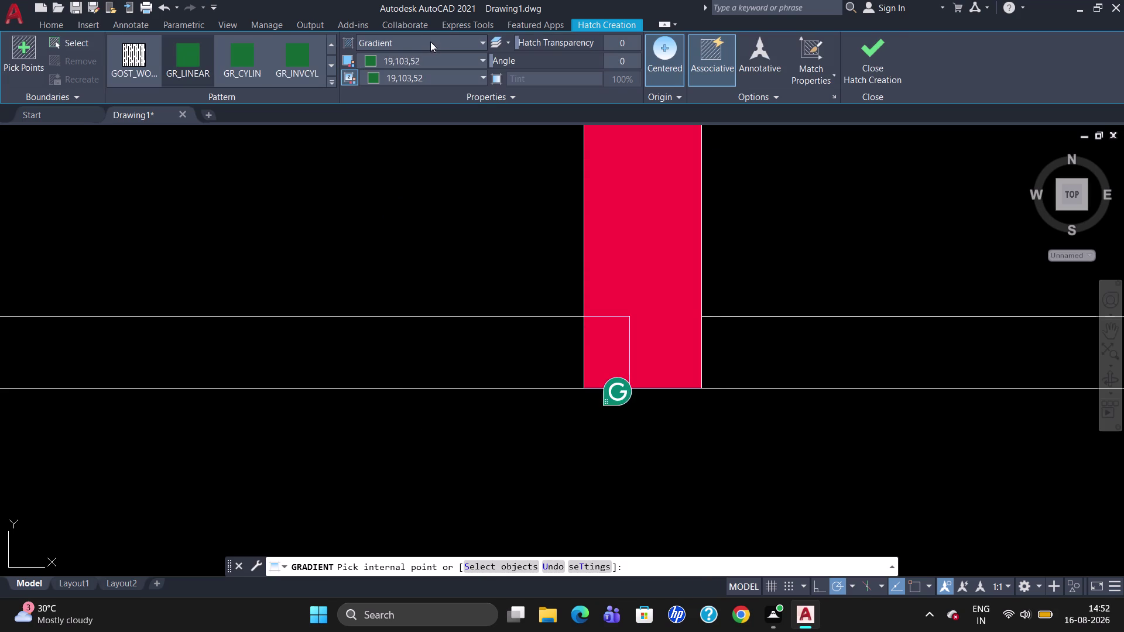
click(429, 43)
click(430, 42)
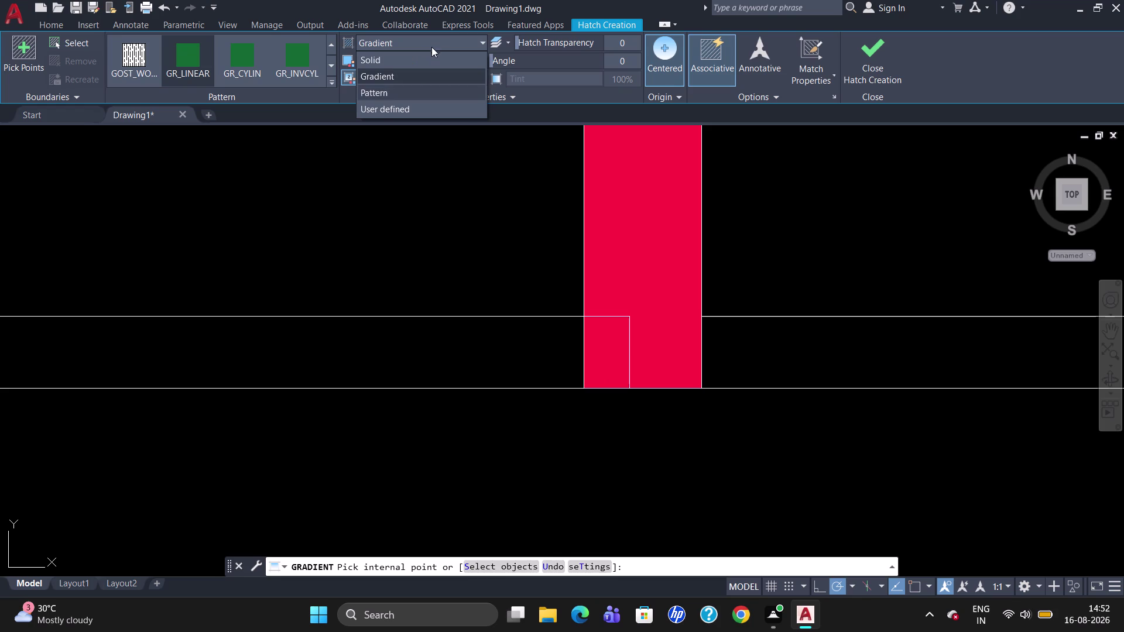
click(430, 82)
Set both gradient colours to grey 99,100,102 and fill the small rectangle.
click(439, 60)
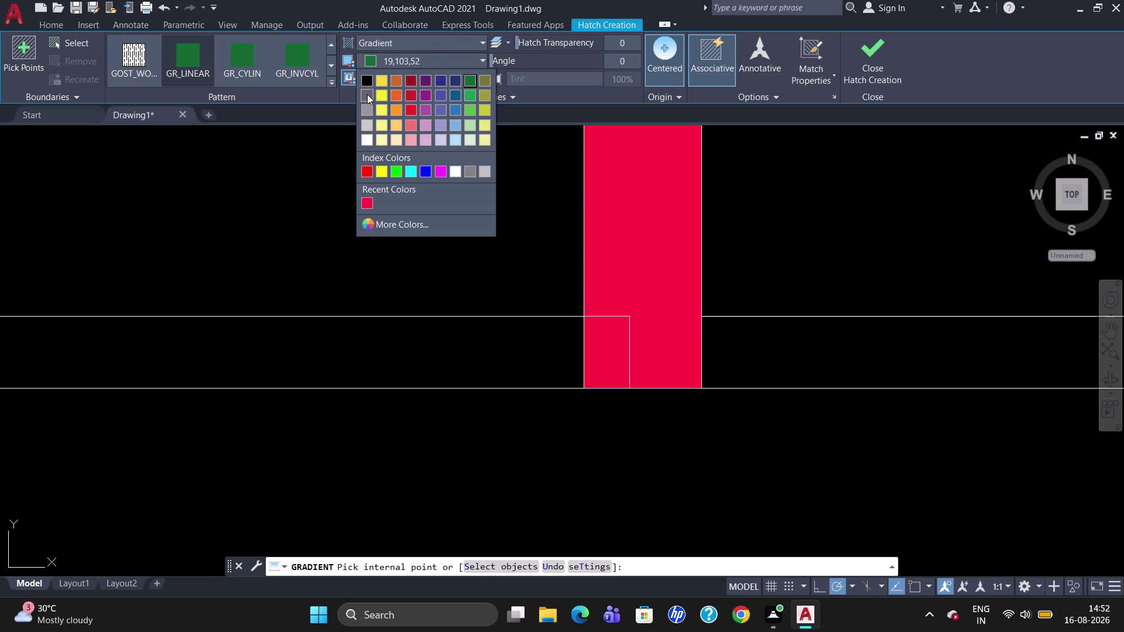
click(367, 94)
click(398, 73)
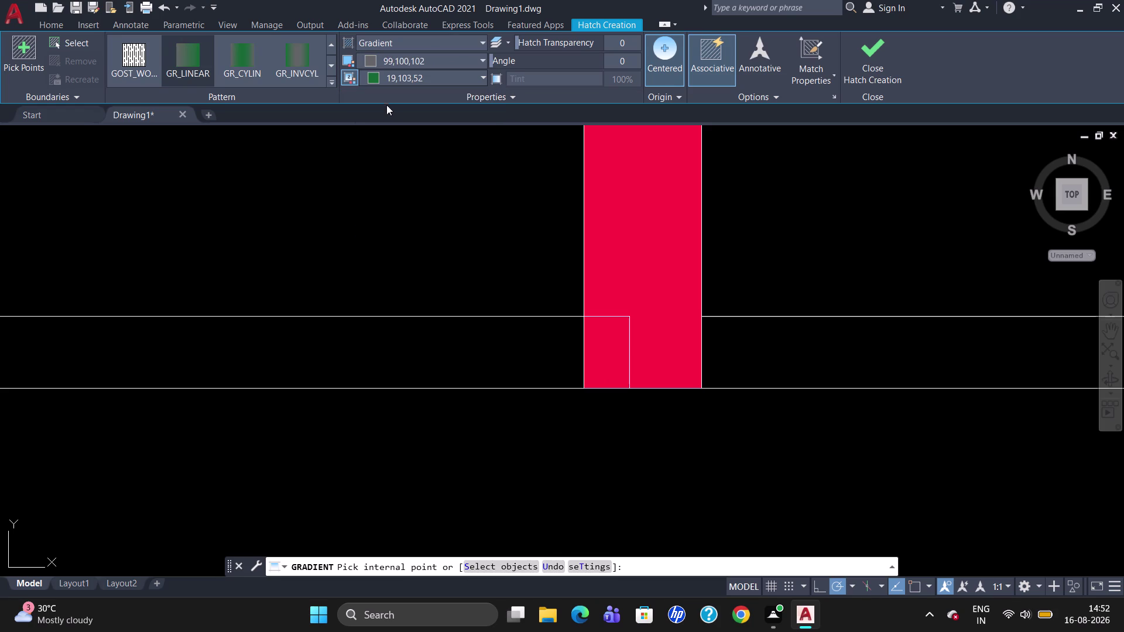
click(412, 73)
click(419, 77)
click(371, 114)
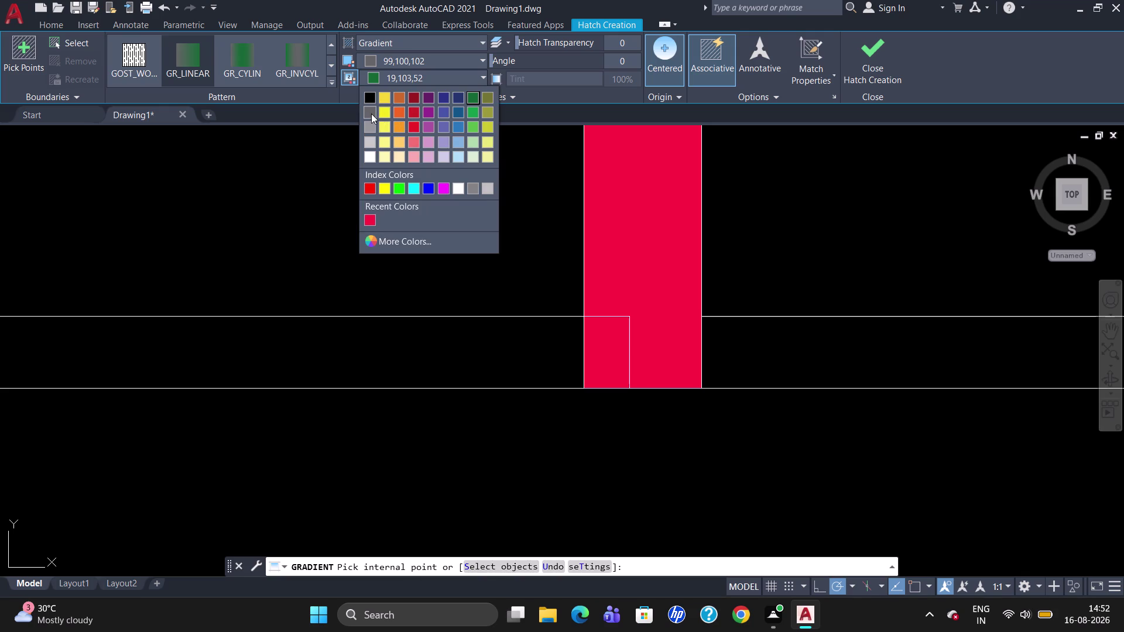
click(605, 348)
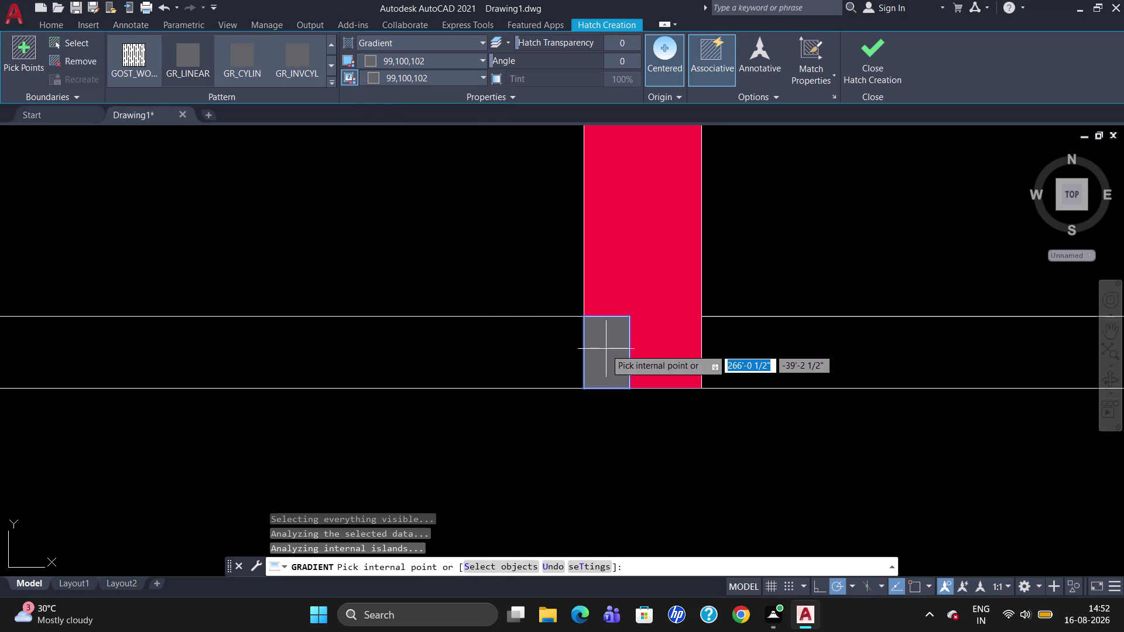
key(Escape)
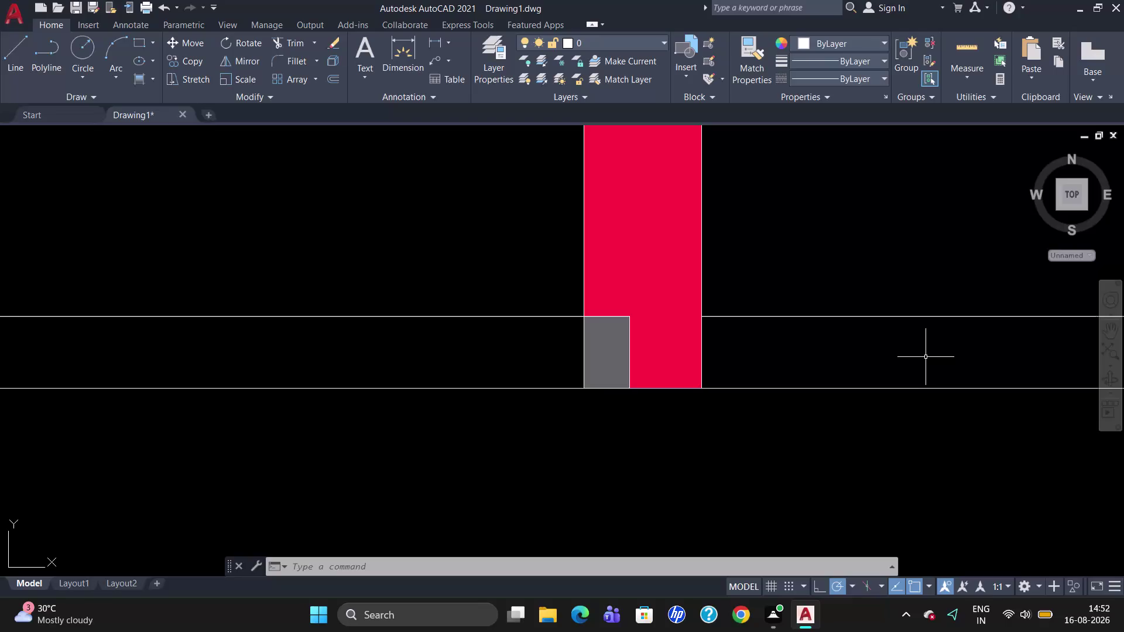
Start a line tracked 12 inches from the wall corner, then cancel it.
key(l)
key(Return)
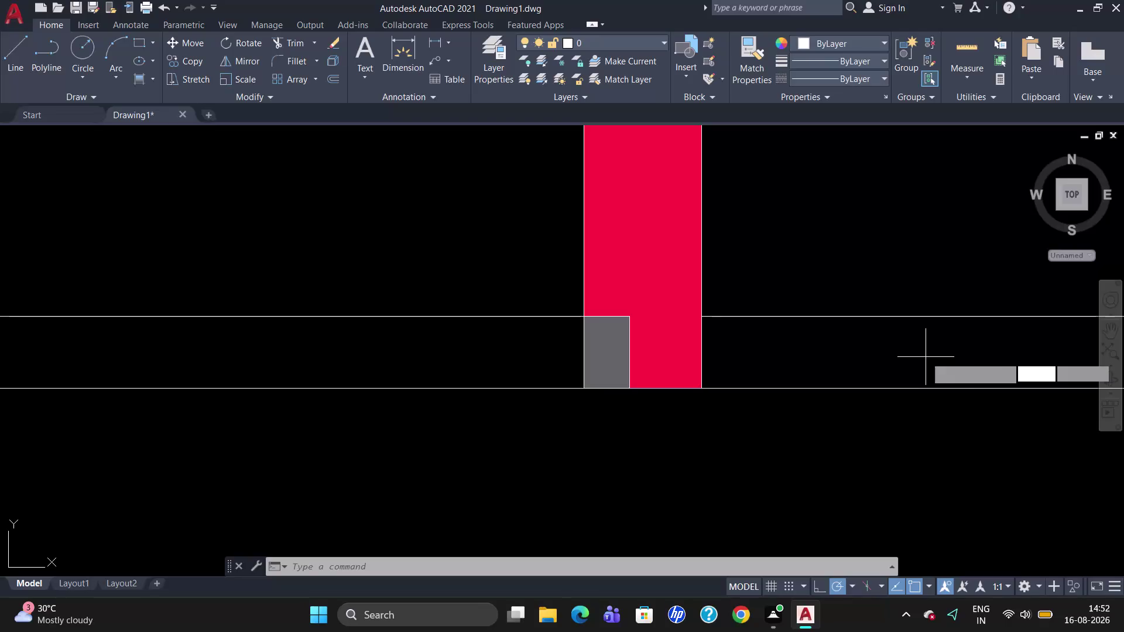
text(TK)
key(Return)
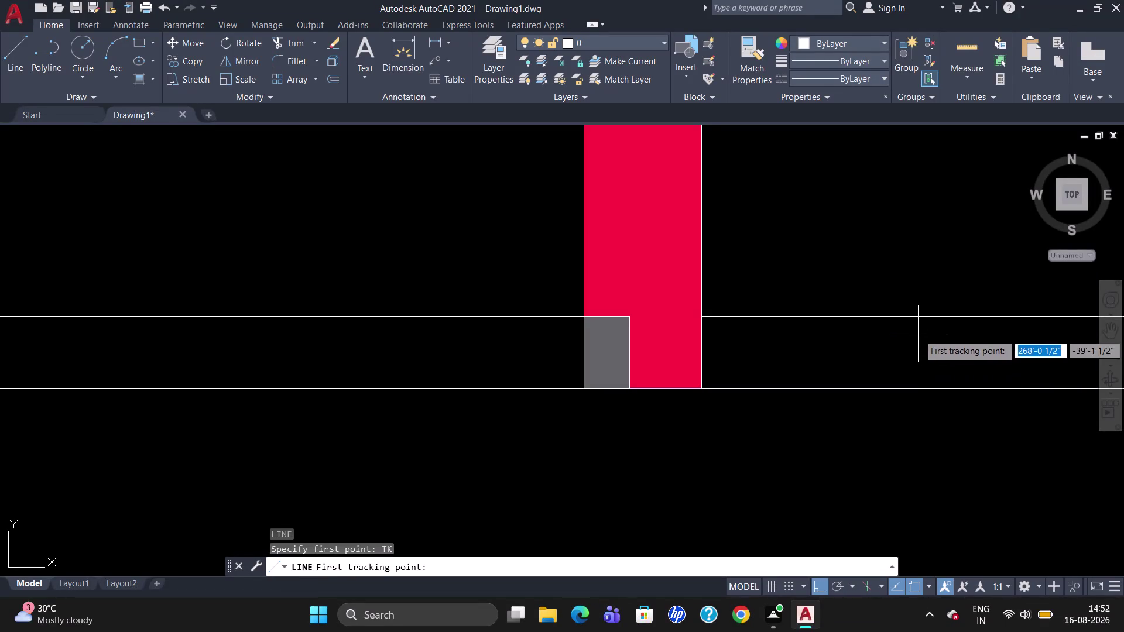
click(701, 316)
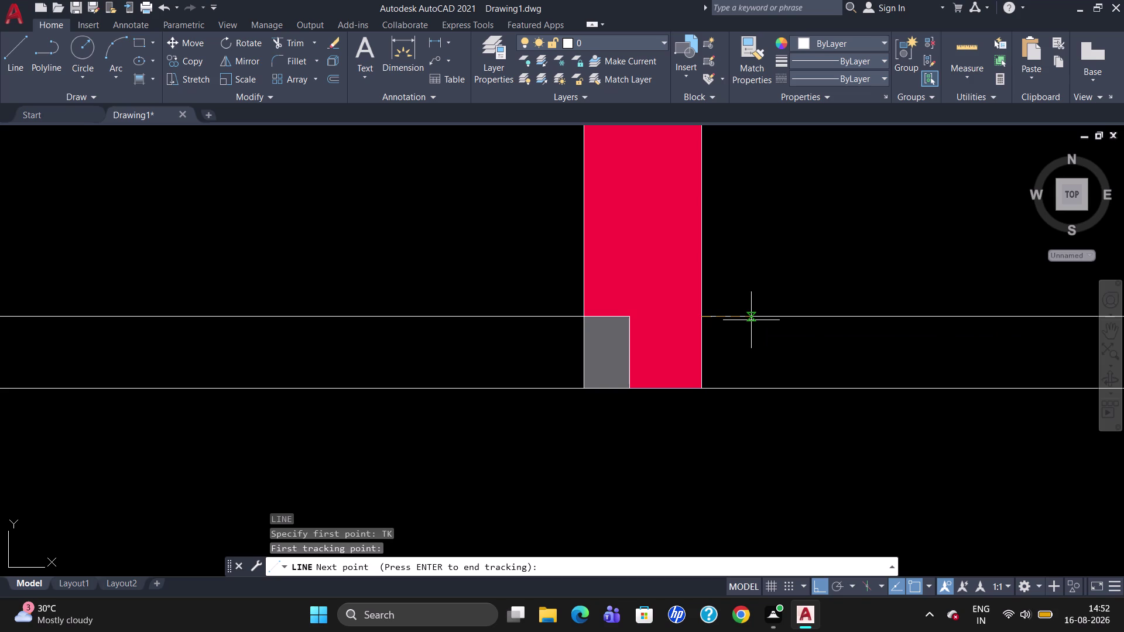
text(12")
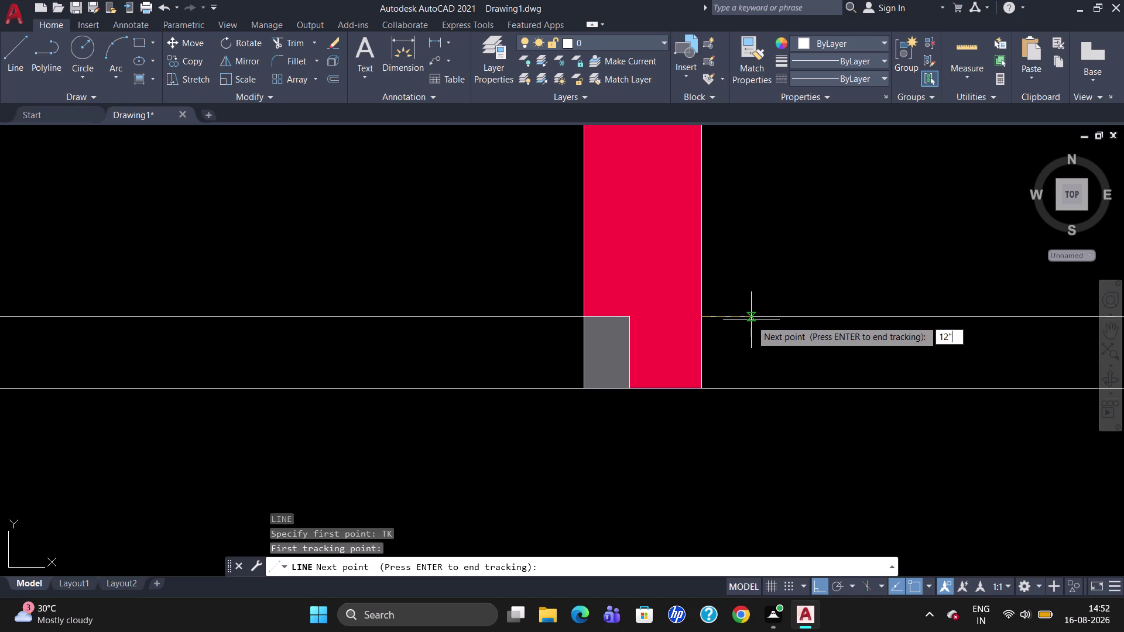
key(Return)
key(Return)
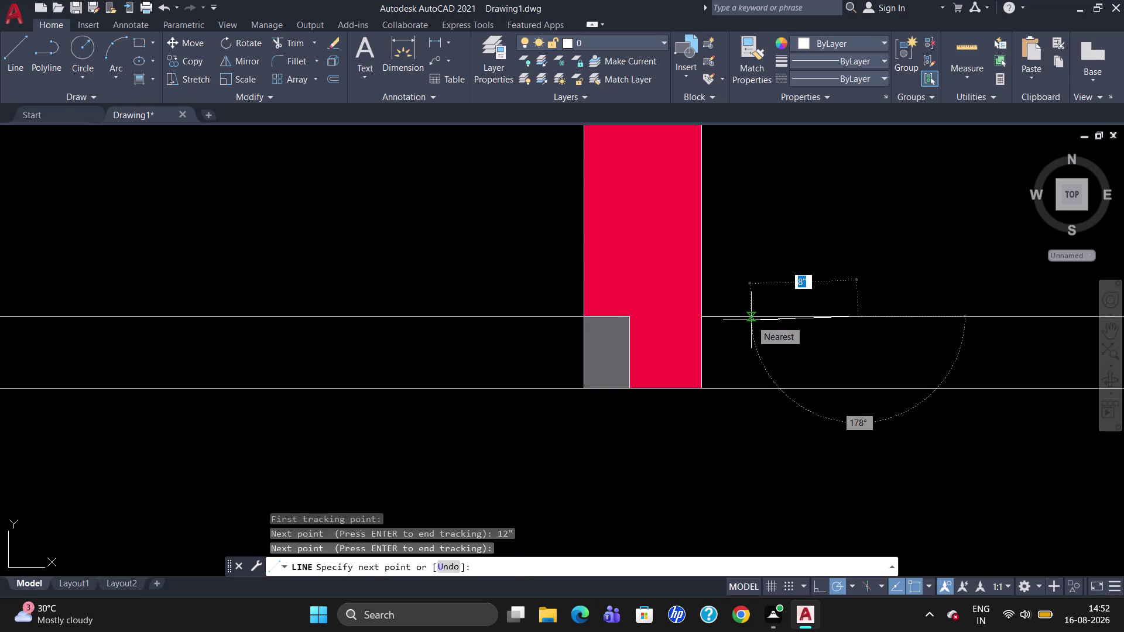
key(Escape)
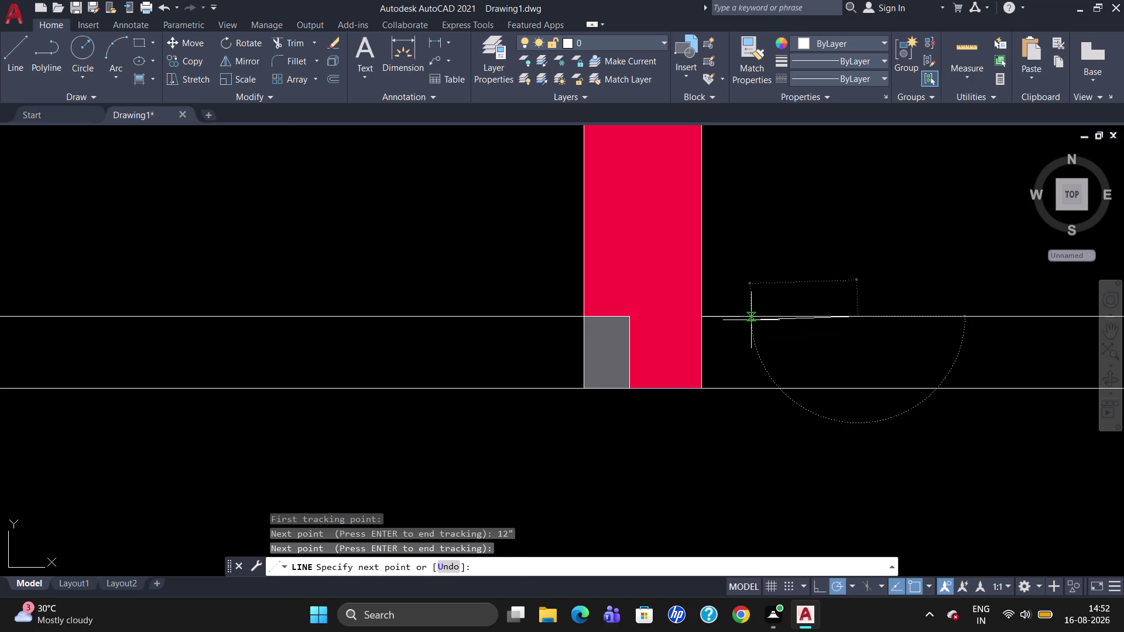
Draw a vertical line starting 9 inches right of the column, Ortho on.
key(l)
key(Return)
text(TK)
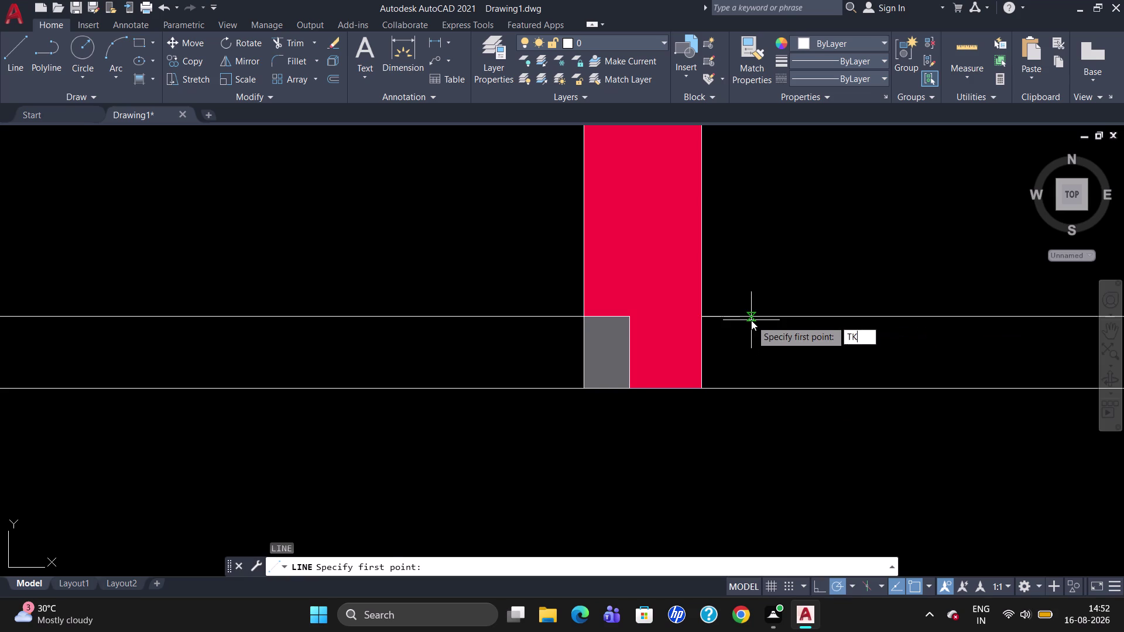
key(Return)
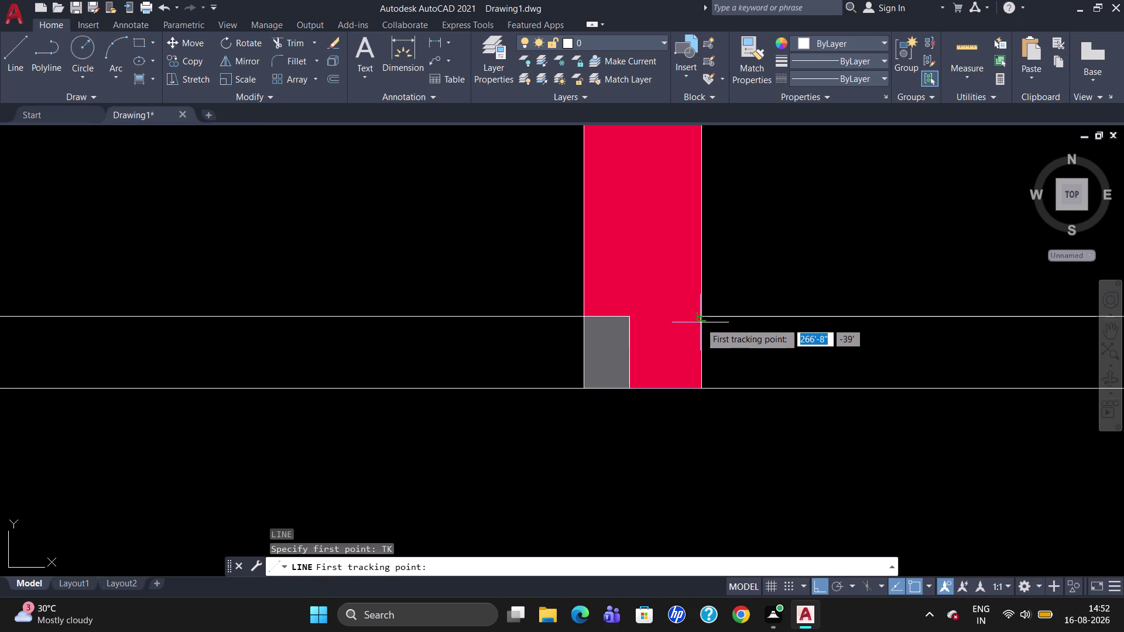
click(700, 316)
key(9)
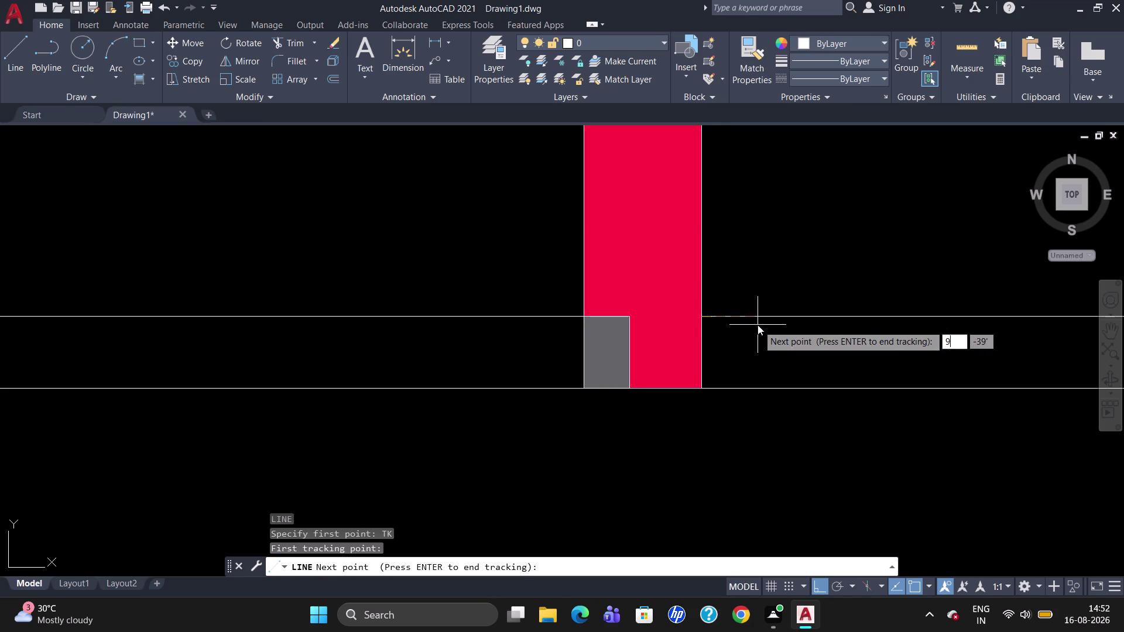
key(shift+quotedbl)
key(Return)
key(Return)
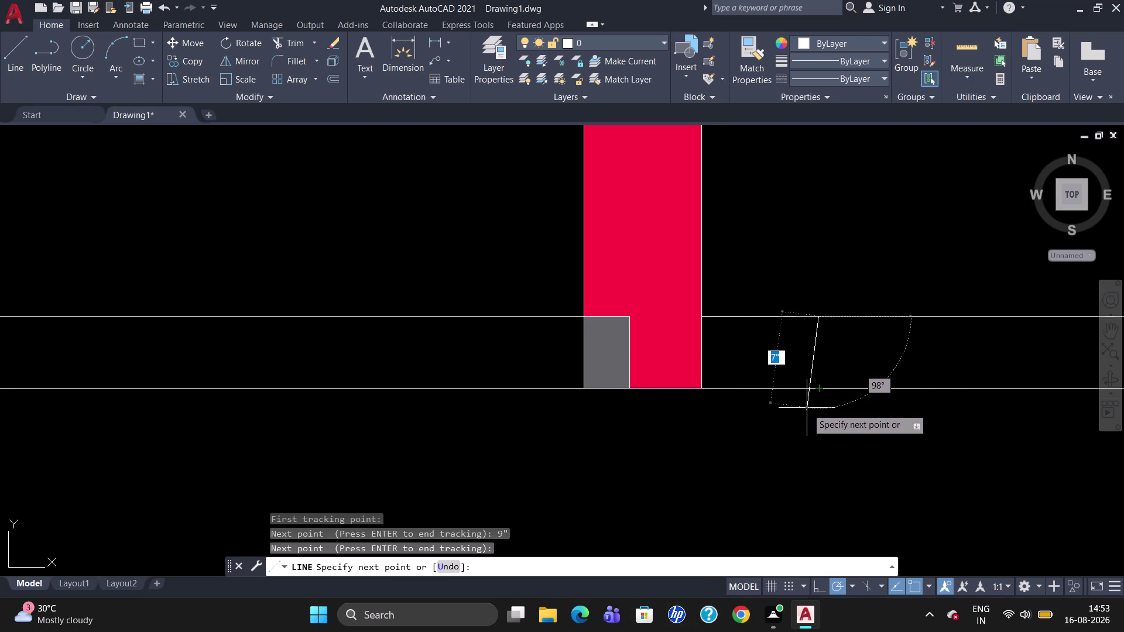
click(817, 588)
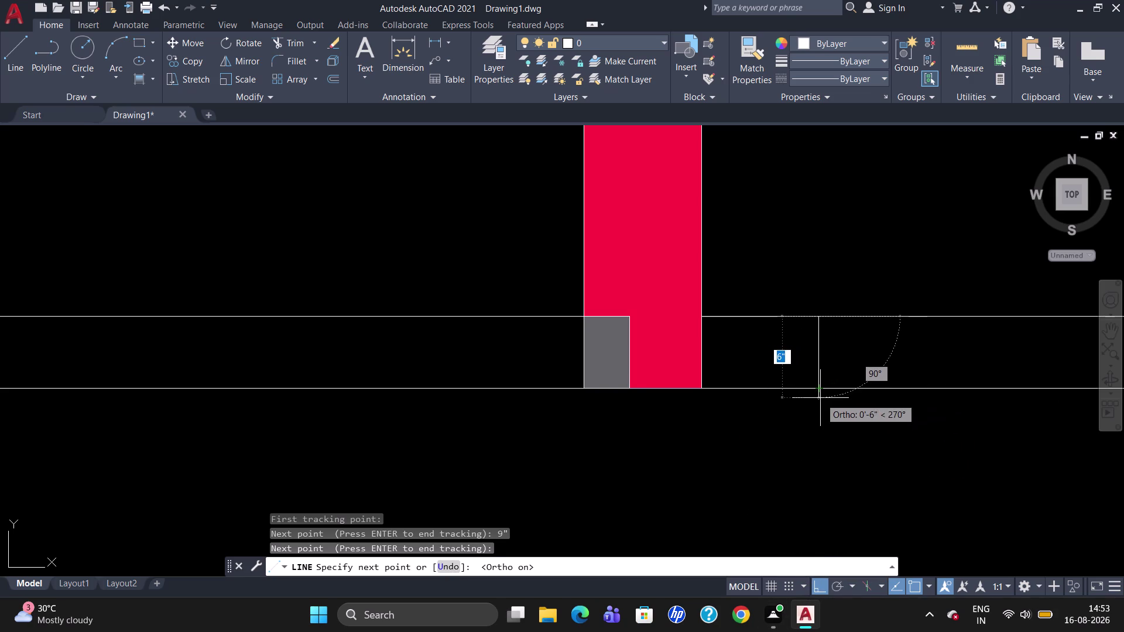
click(820, 398)
key(Escape)
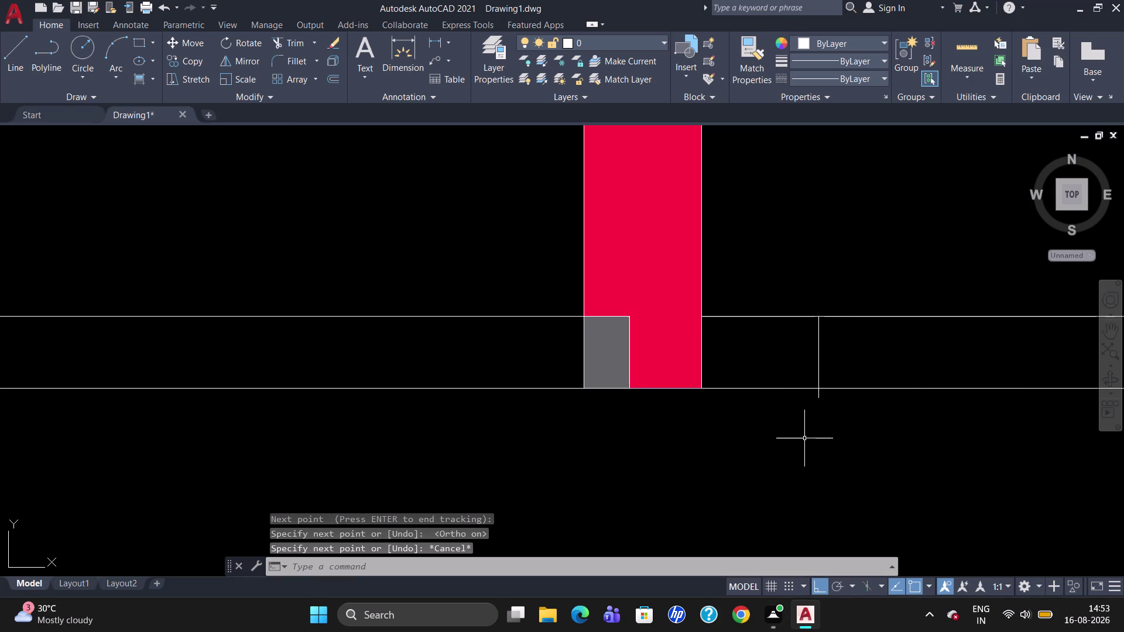
scroll(up, 3)
scroll(down, 3)
Trim the vertical line's end below the bottom wall with TR.
text(TR)
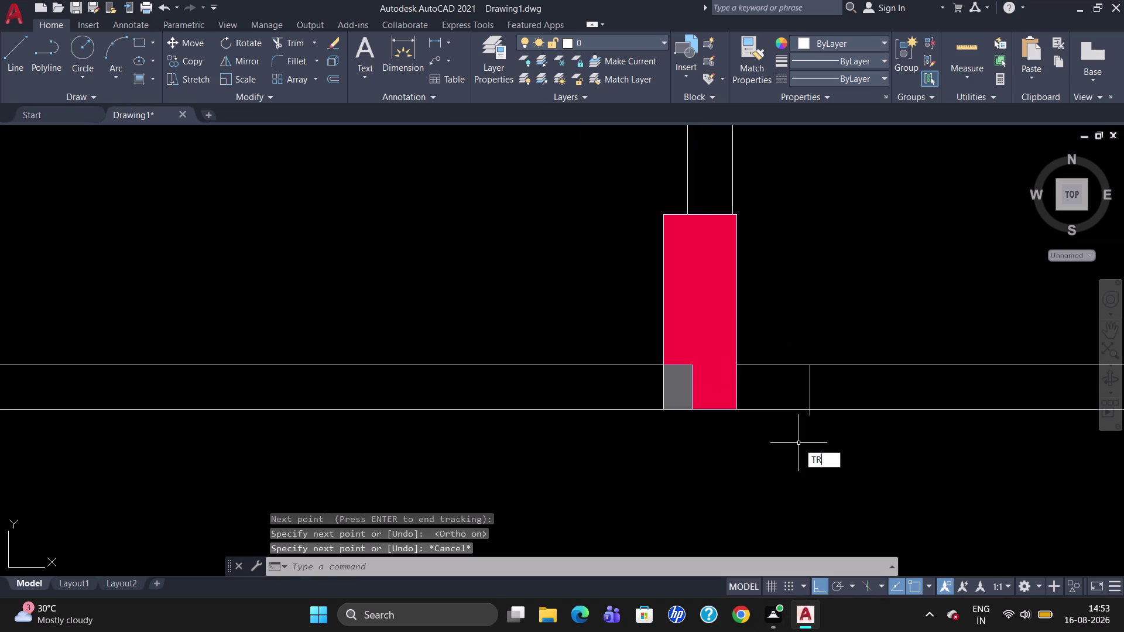
key(Return)
key(Return)
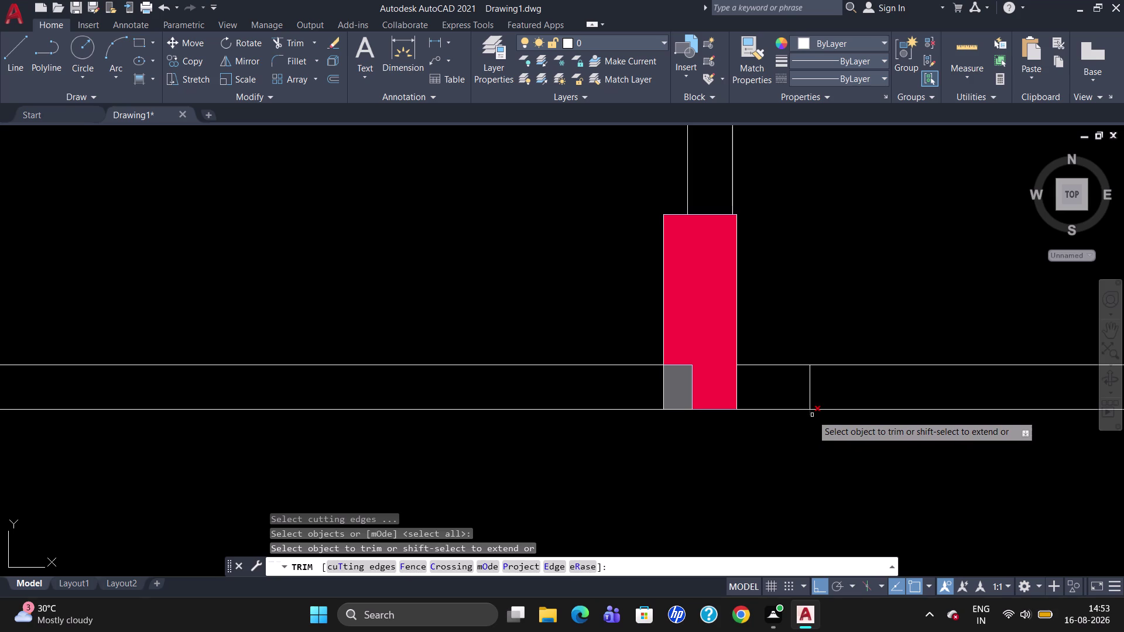
click(811, 415)
key(Escape)
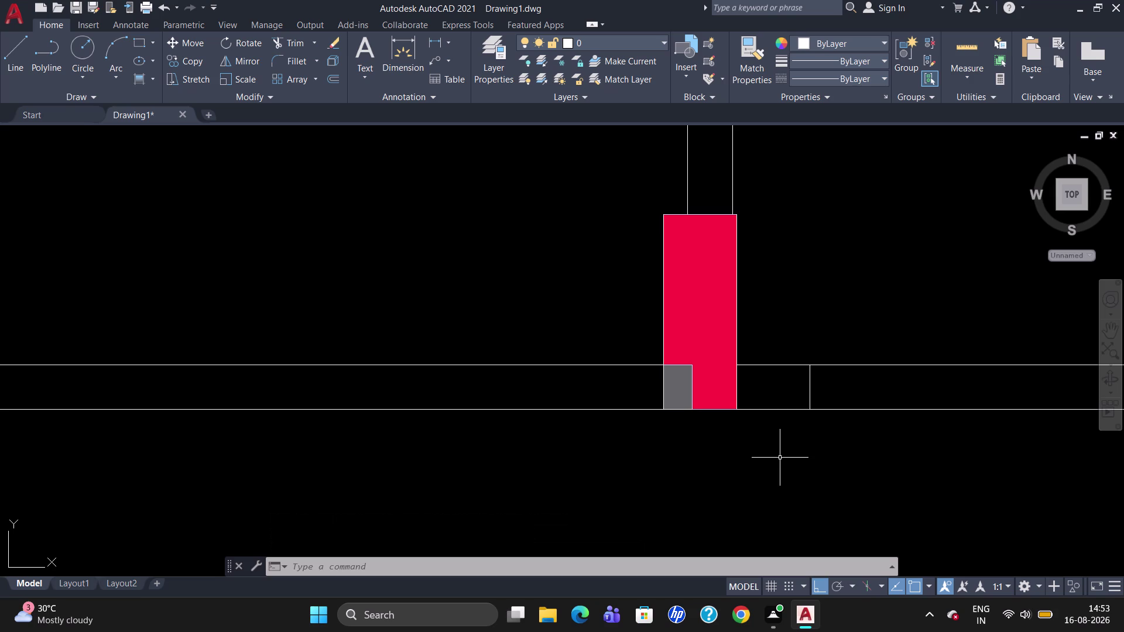
scroll(down, 3)
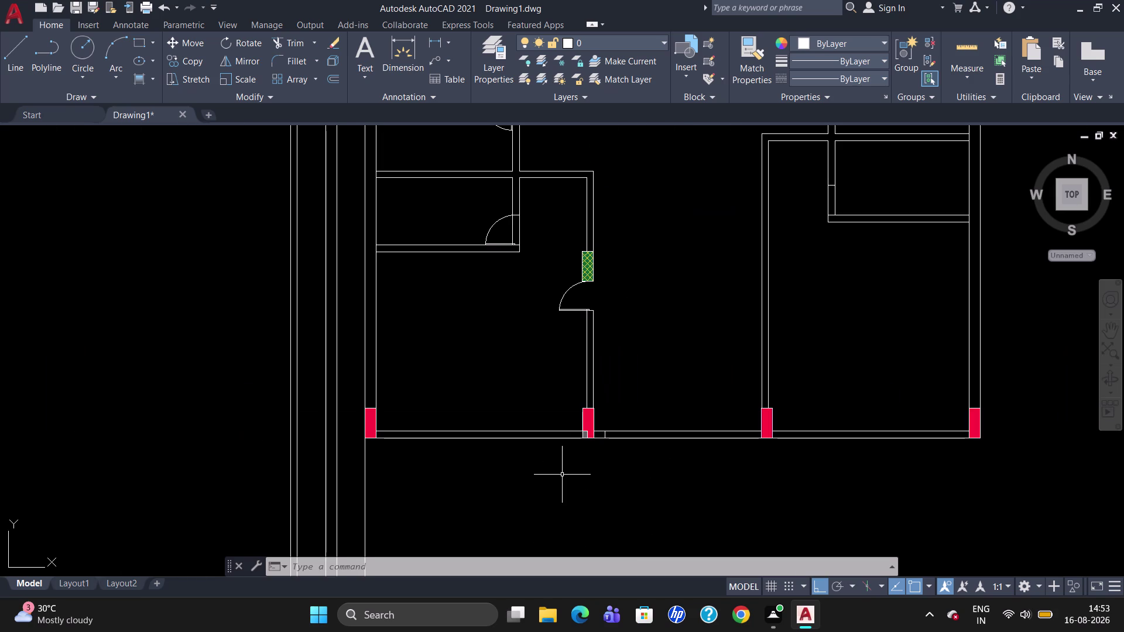
Draw a 9" by 2' rectangle left of the floor plan with REC.
scroll(down, 3)
scroll(up, 3)
scroll(down, 3)
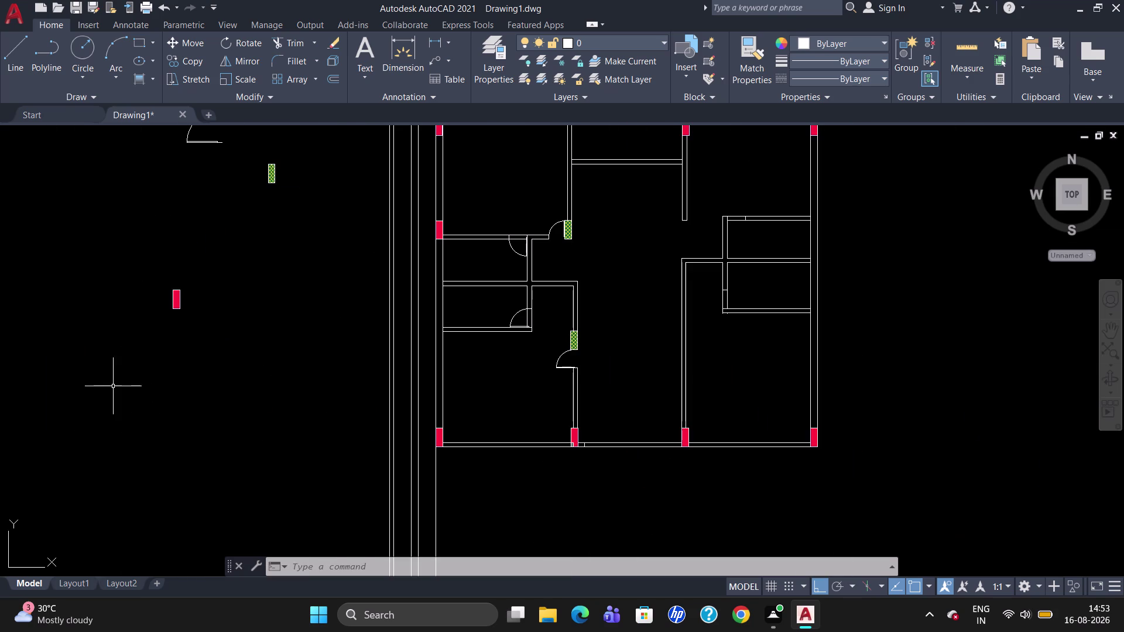
key(r)
key(e)
key(c)
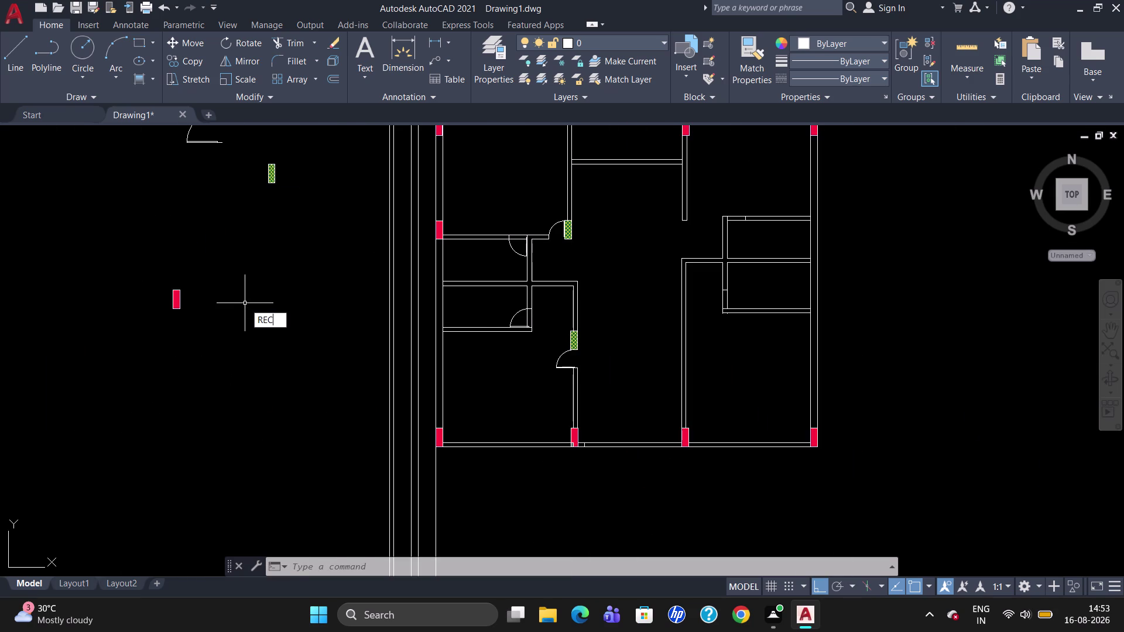
key(Return)
click(232, 254)
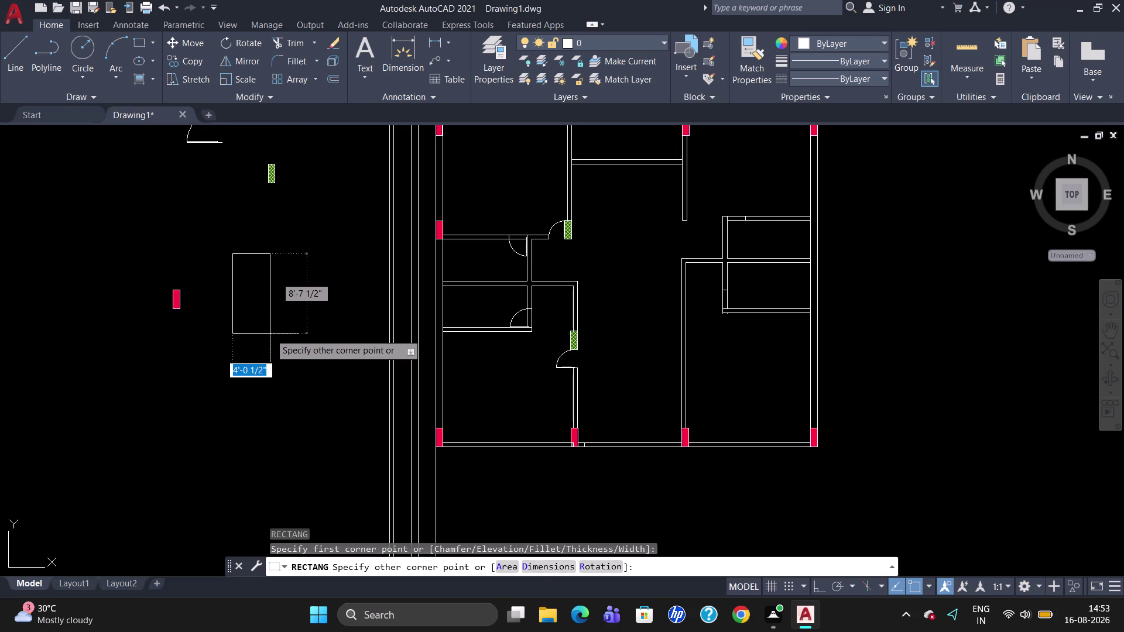
text(9")
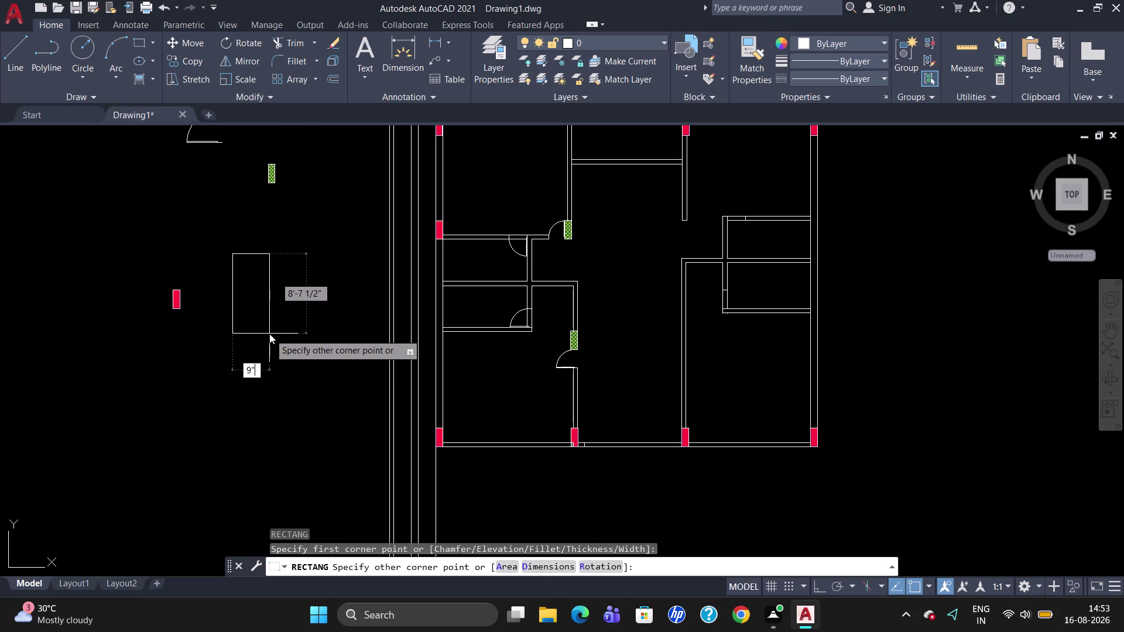
key(Tab)
text(2)
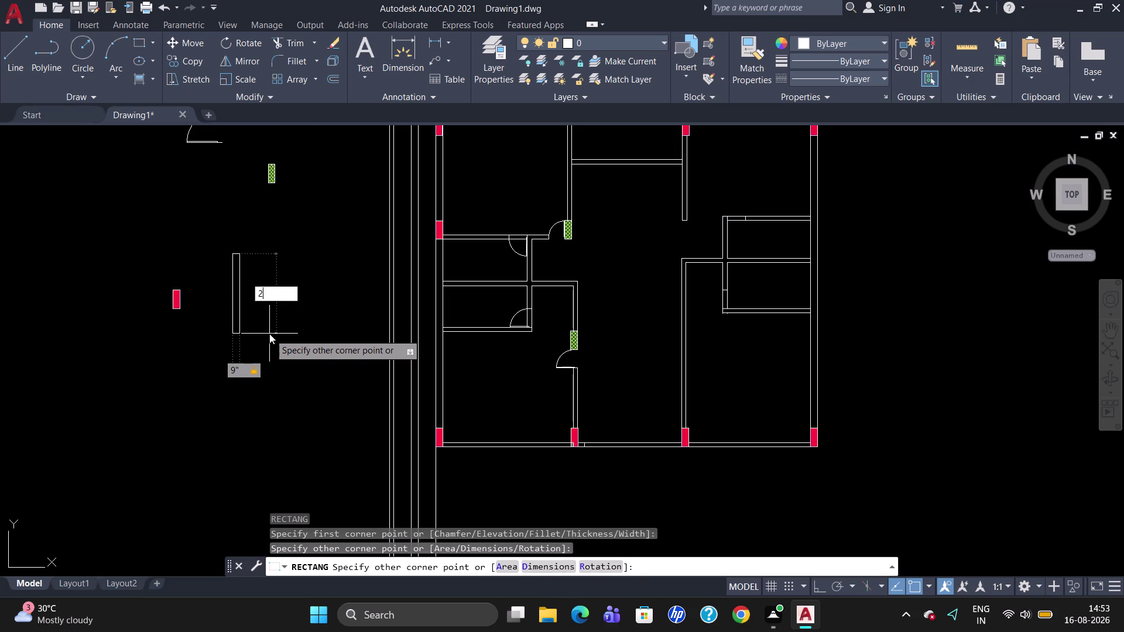
text(')
key(Return)
scroll(up, 3)
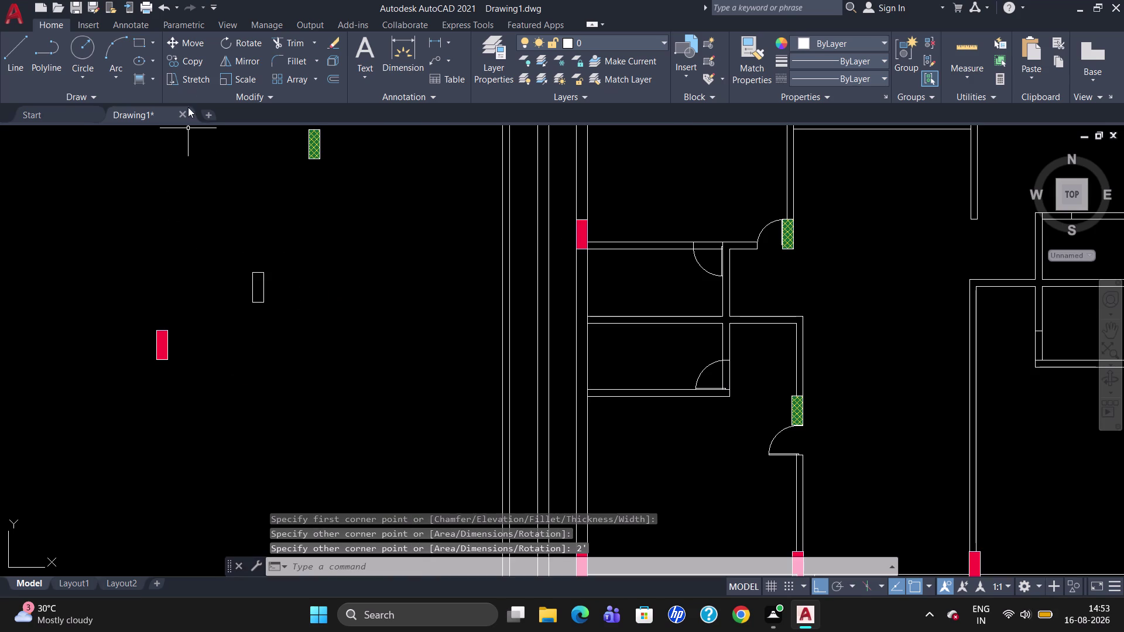
click(136, 81)
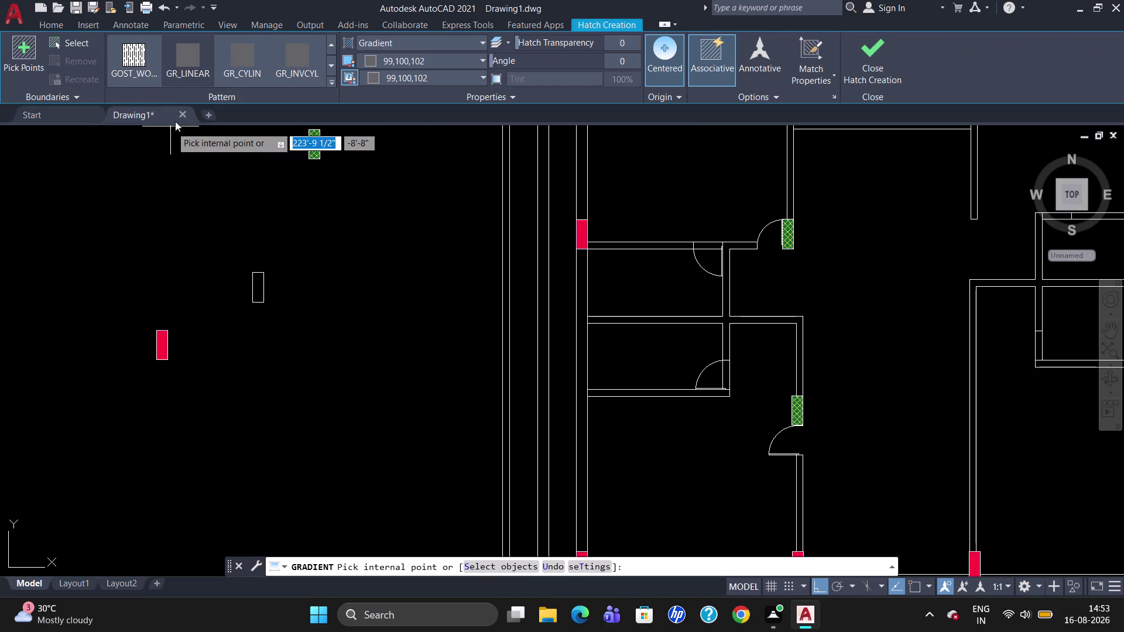
Hatch the new rectangle with the ANSI31 diagonal line pattern.
click(329, 82)
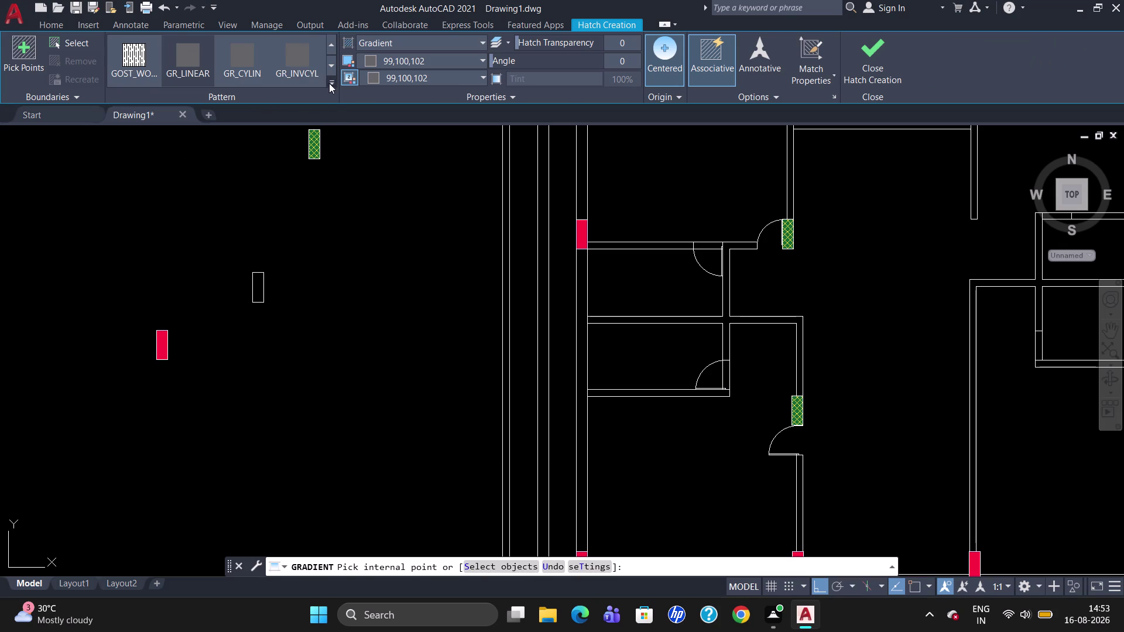
scroll(up, 3)
scroll(up, 3)
scroll(up, 3)
click(303, 64)
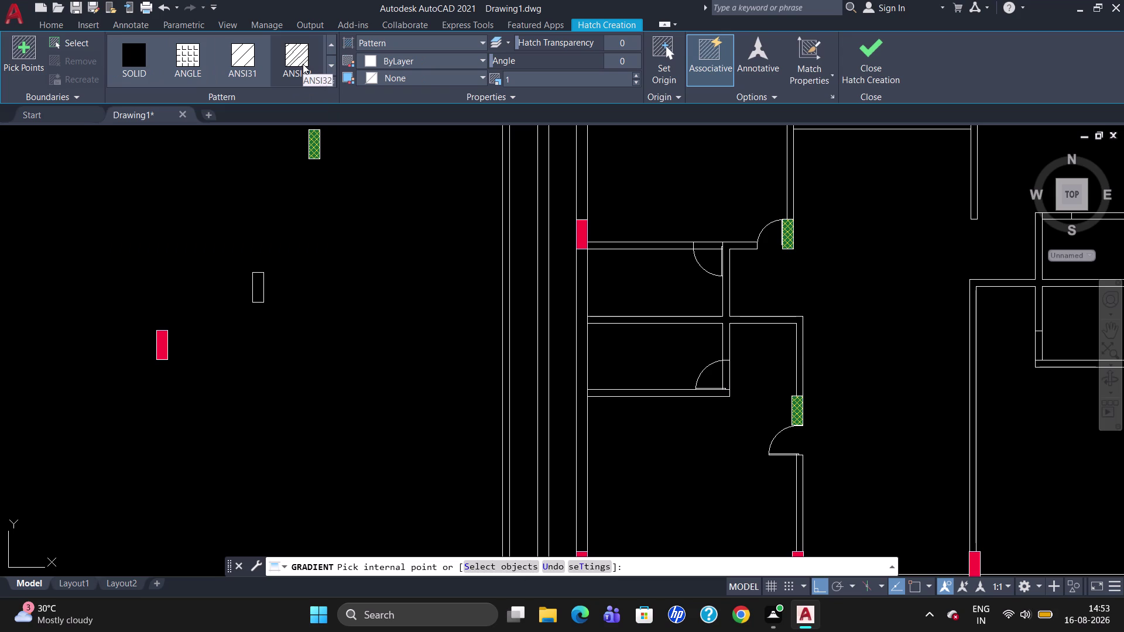
click(247, 77)
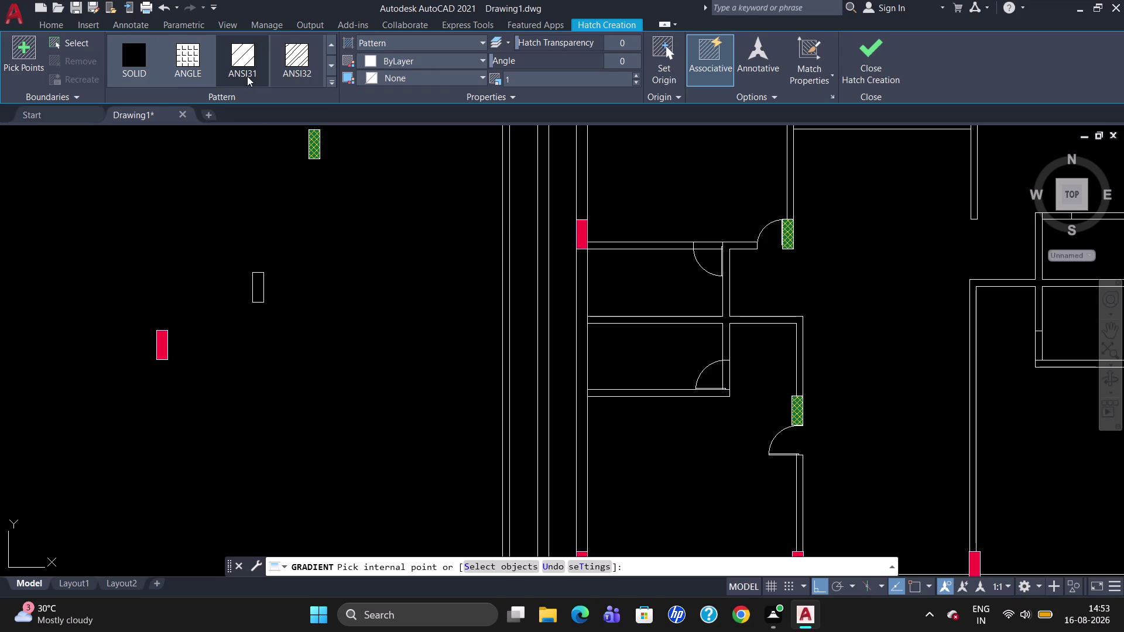
click(258, 283)
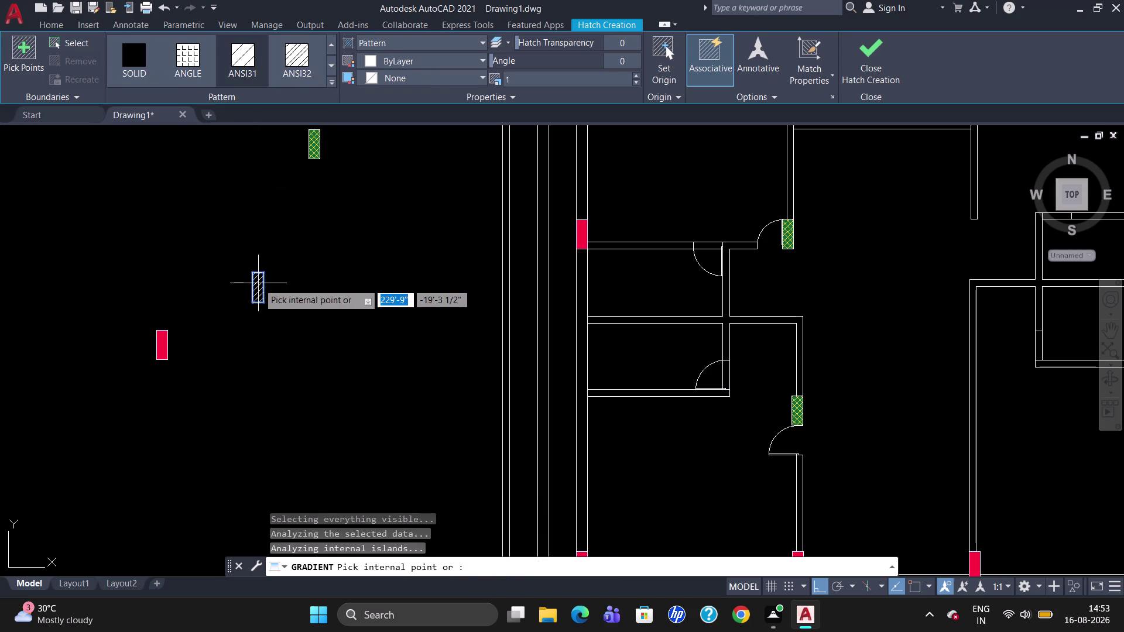
key(Escape)
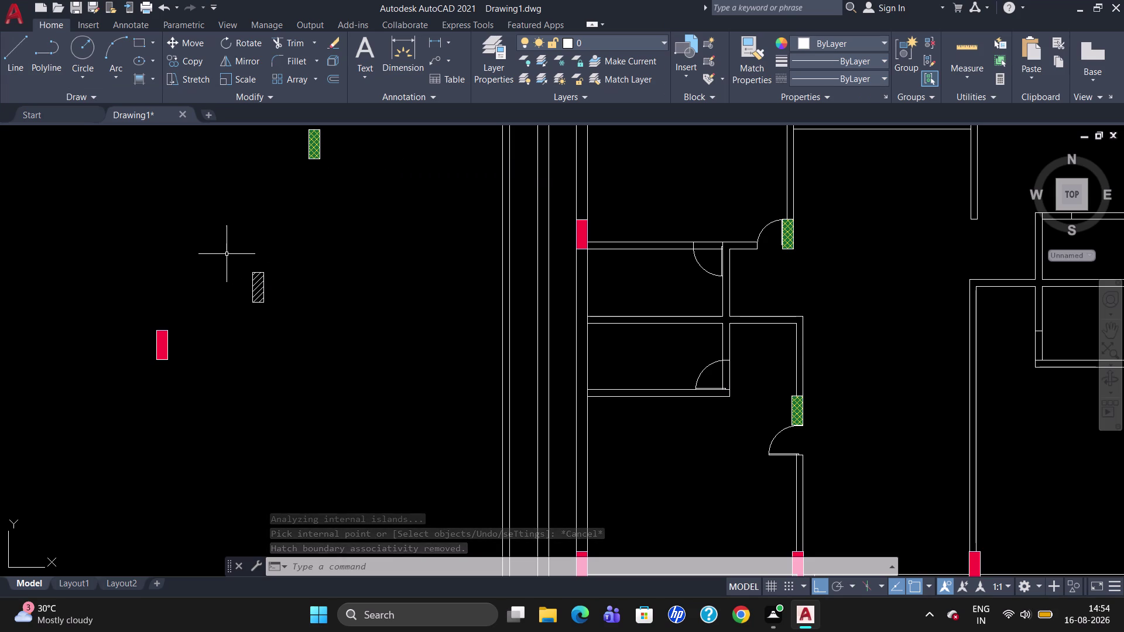
Select the rectangle's outline and open its Properties palette.
click(255, 272)
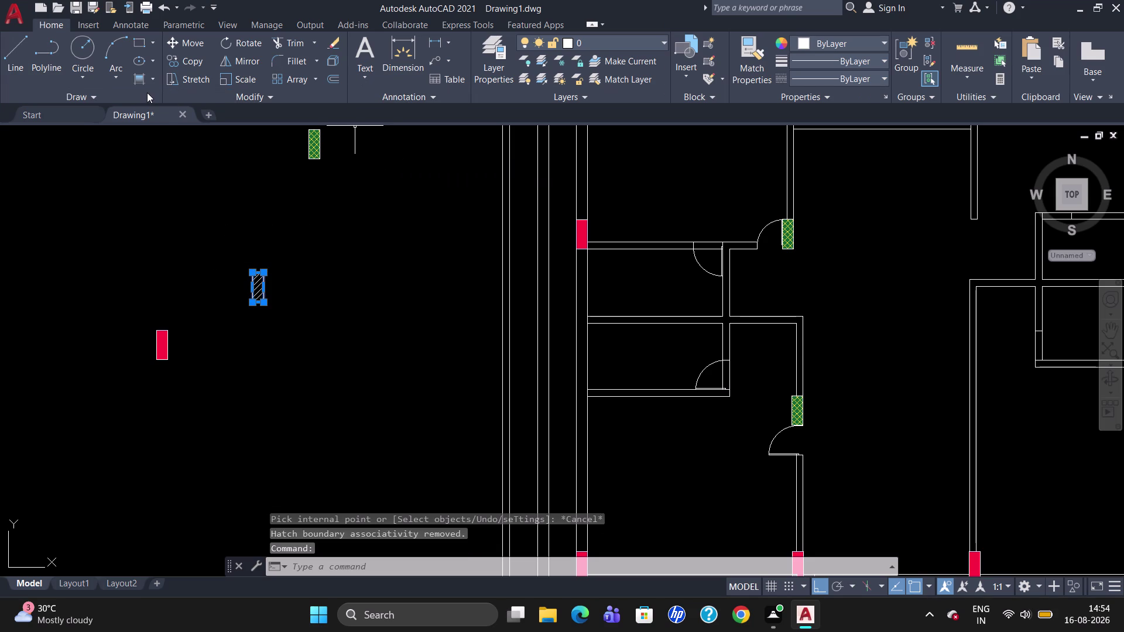
click(779, 42)
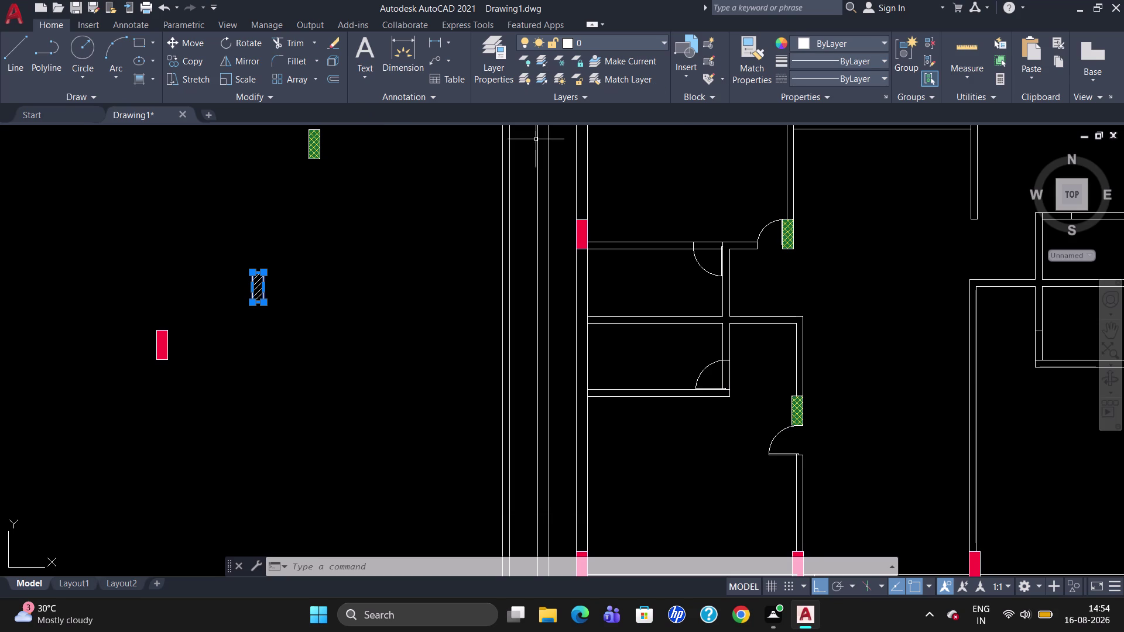
right_click(415, 254)
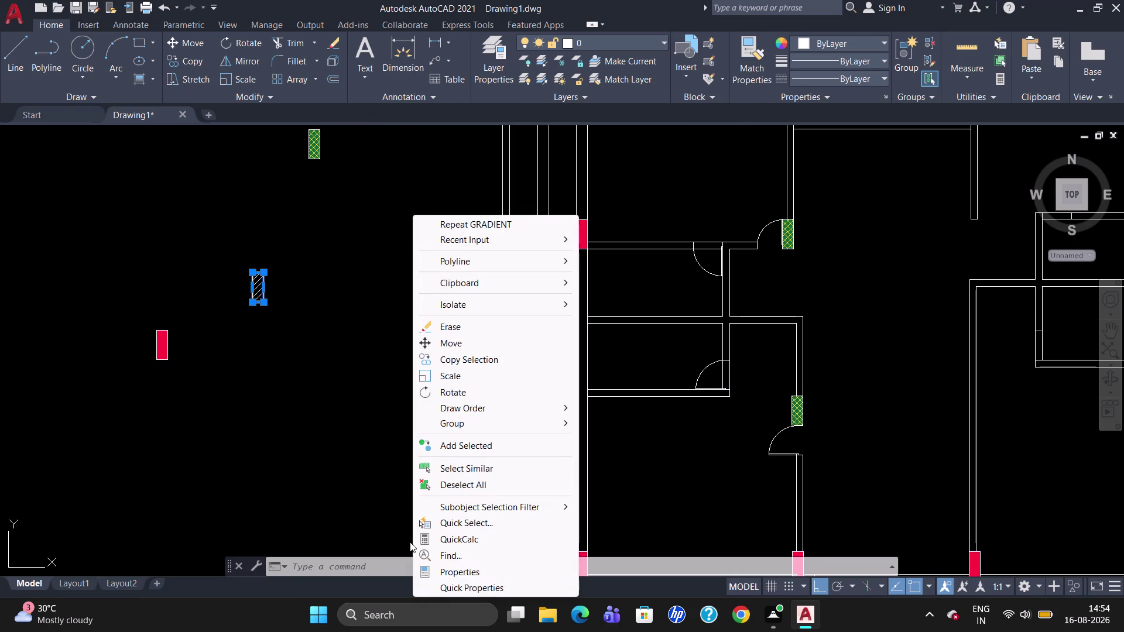
click(434, 568)
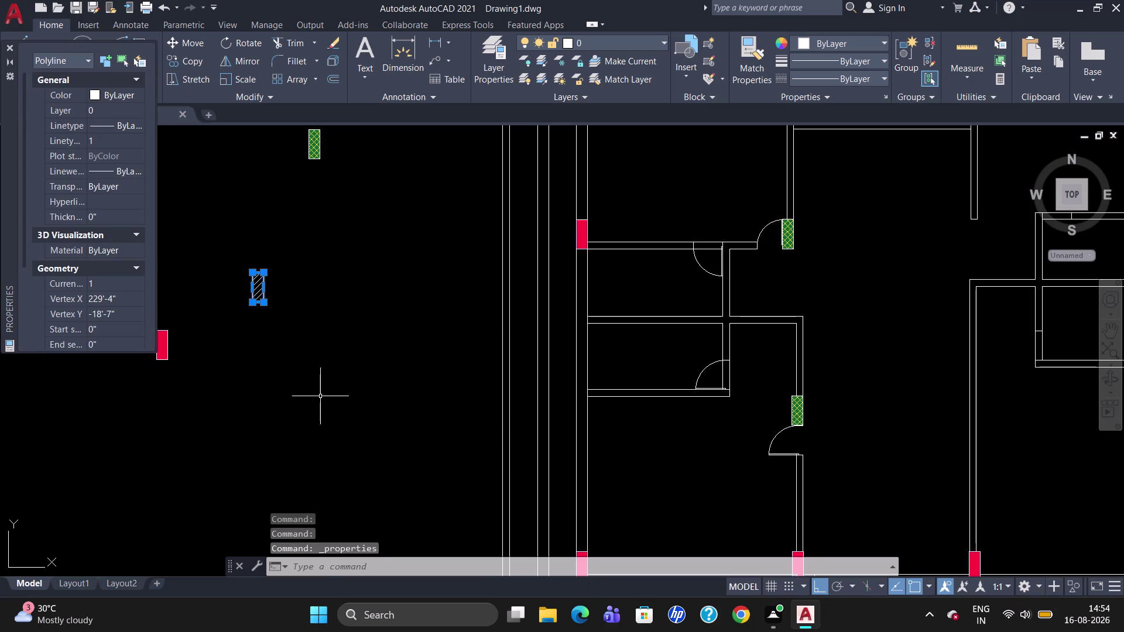
Set the outline's Color to Cyan in Properties and close the palette.
scroll(down, 3)
scroll(down, 3)
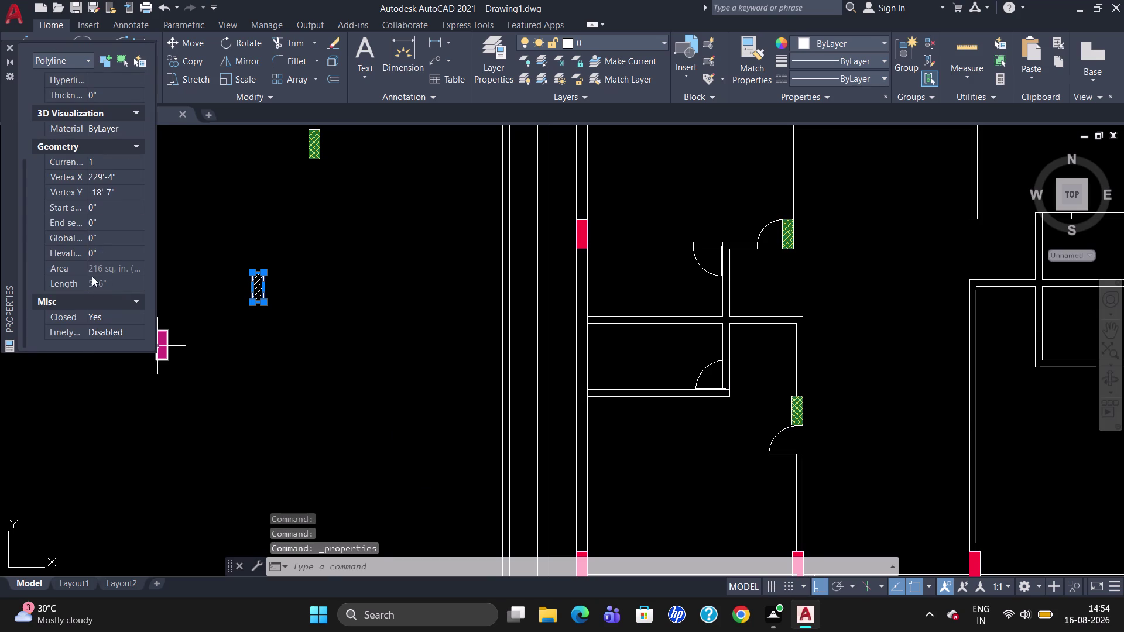
scroll(down, 3)
scroll(up, 3)
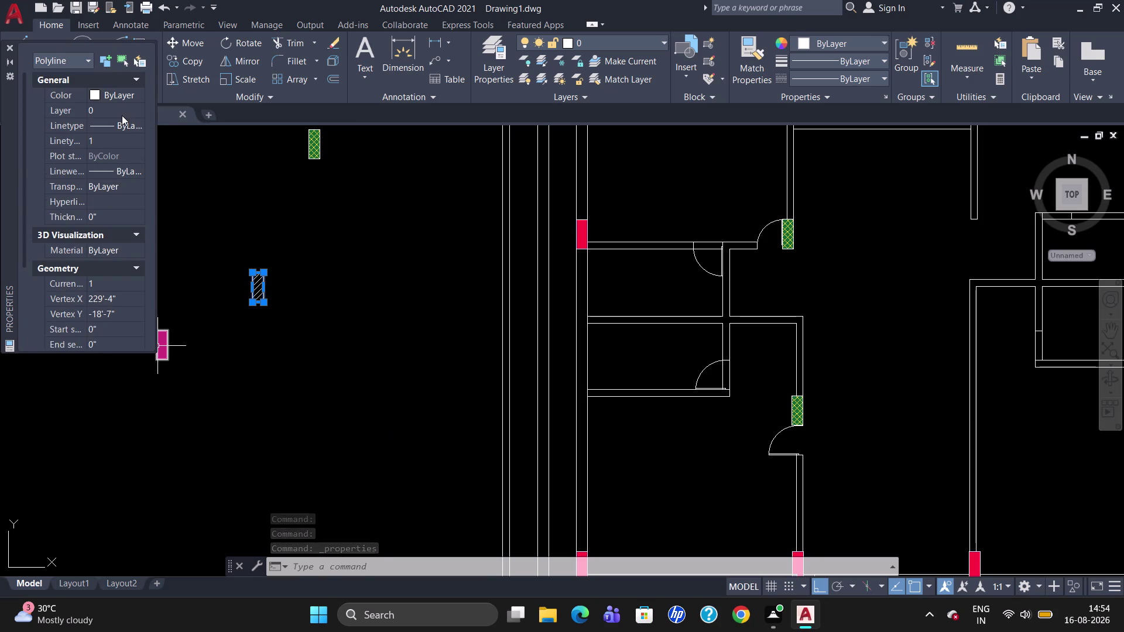
click(125, 97)
click(132, 95)
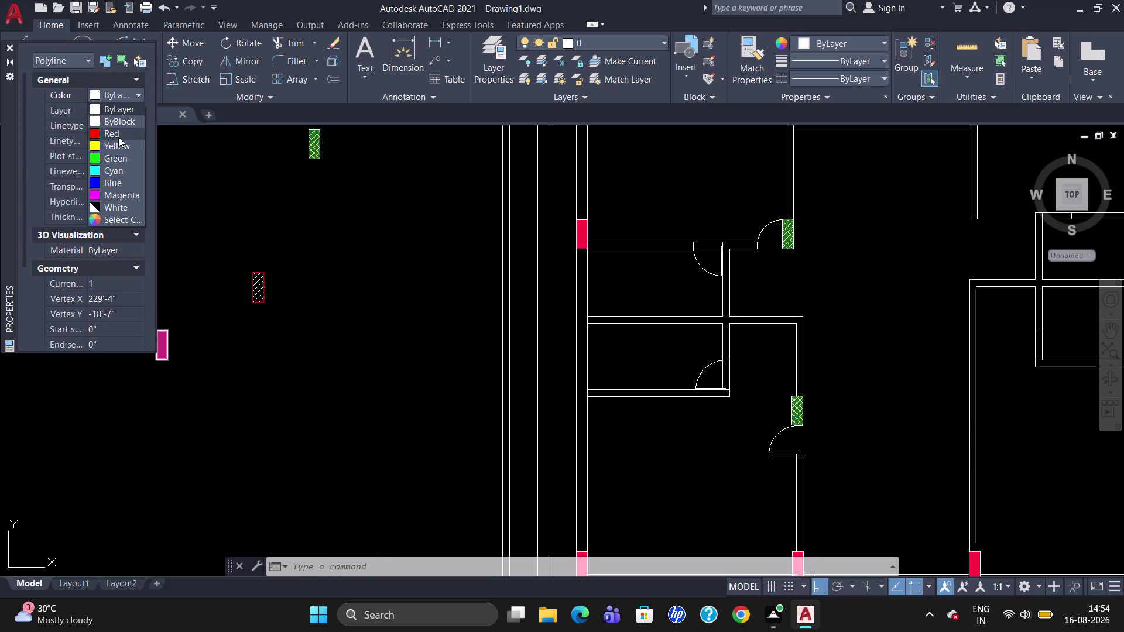
click(119, 172)
click(138, 98)
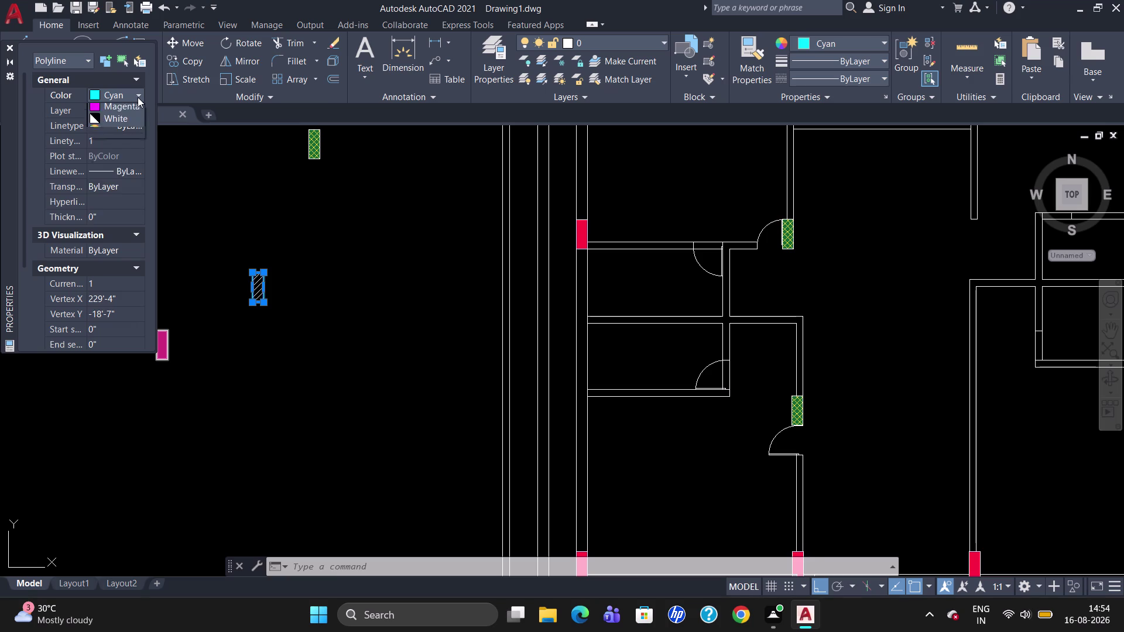
scroll(down, 3)
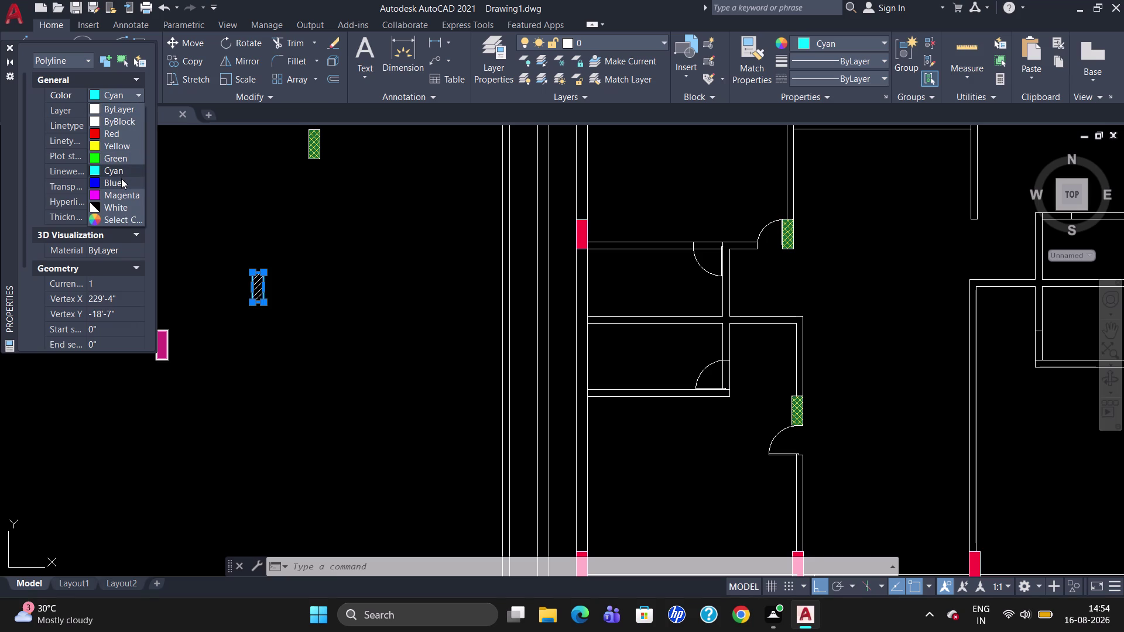
key(Escape)
key(Escape)
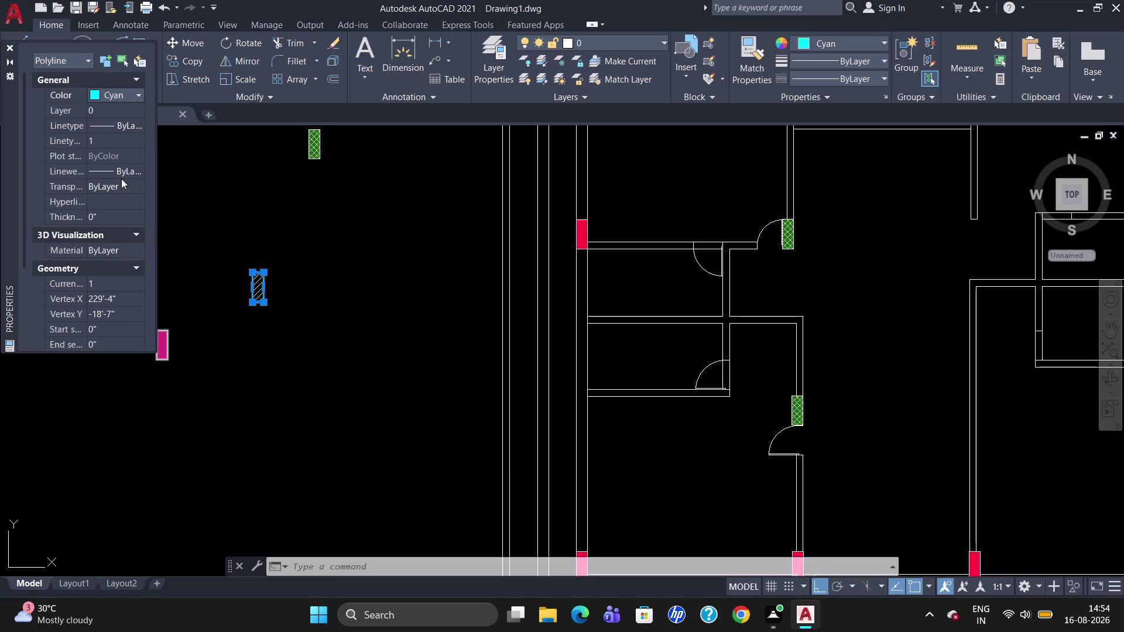
key(Escape)
click(7, 43)
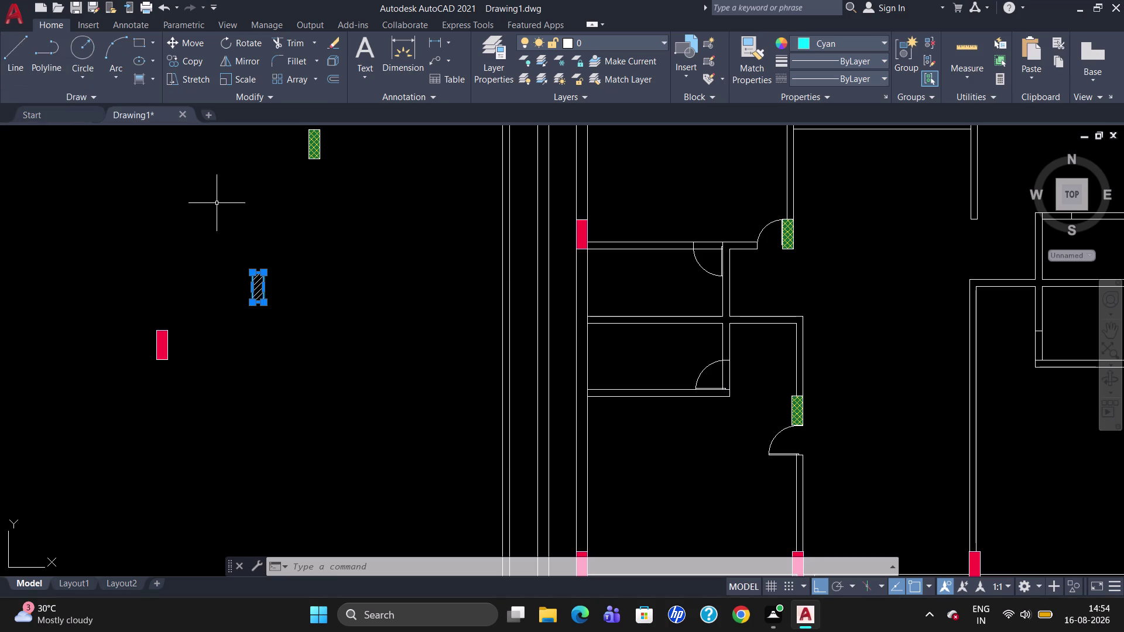
Lasso the hatch and its cyan outline and group them.
key(Escape)
drag(323, 319, 259, 277)
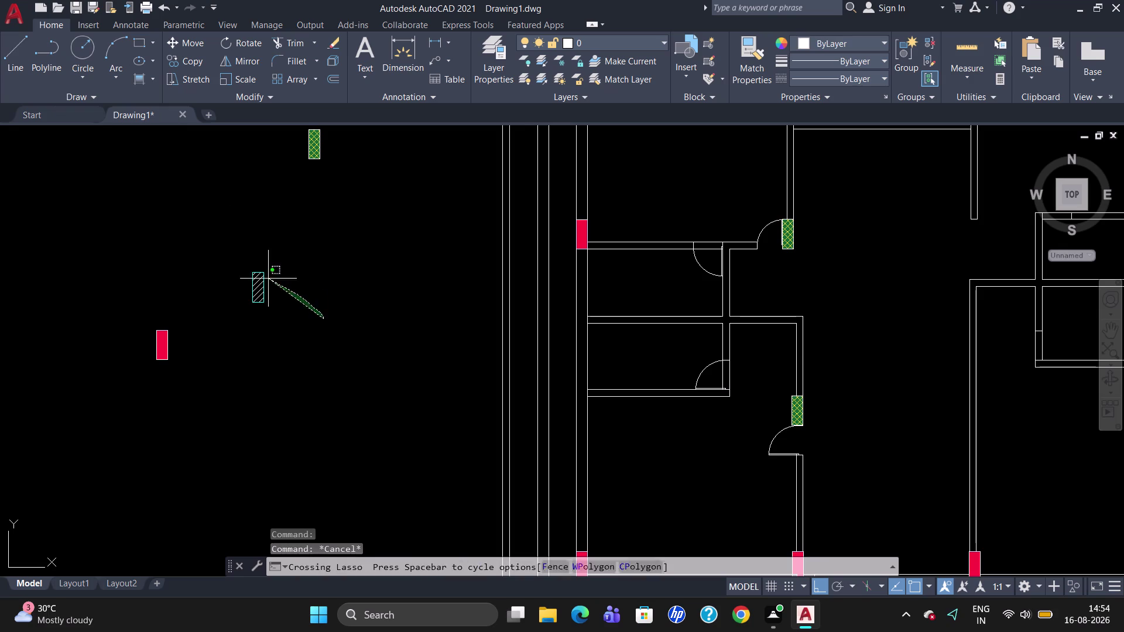
drag(259, 277, 215, 299)
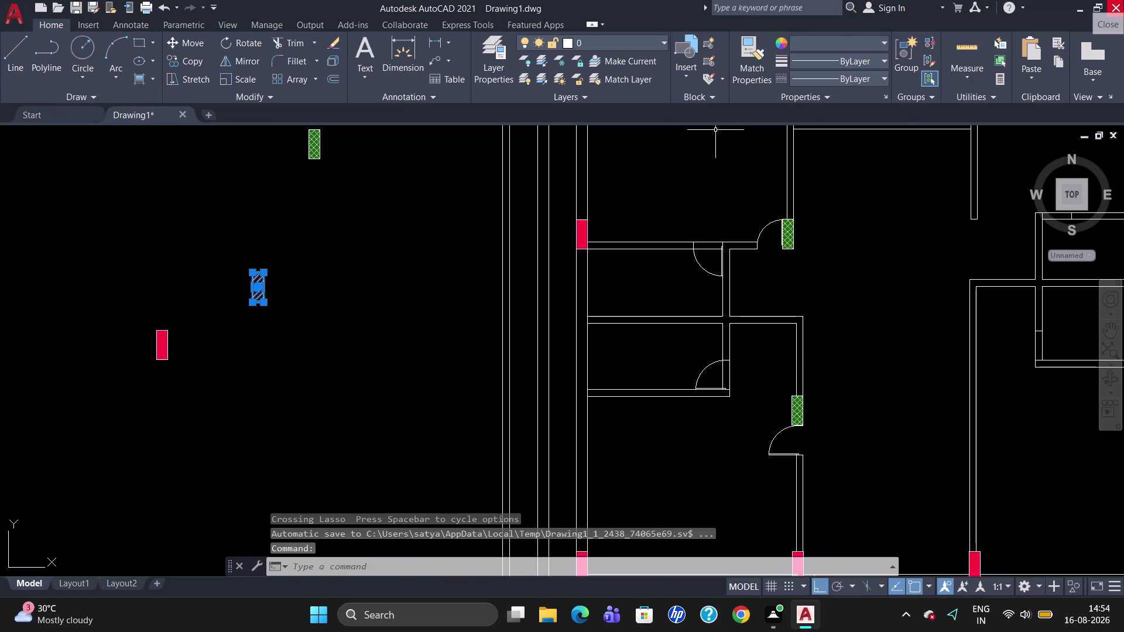
click(900, 61)
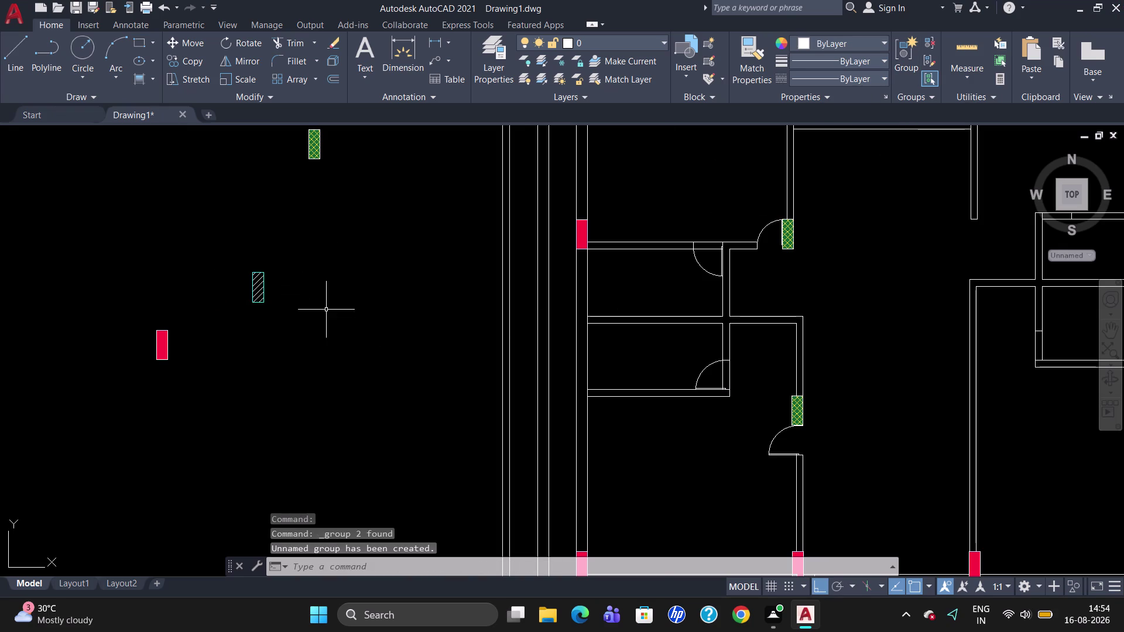
Select the grouped column and start copying it with CO.
click(260, 281)
text(C)
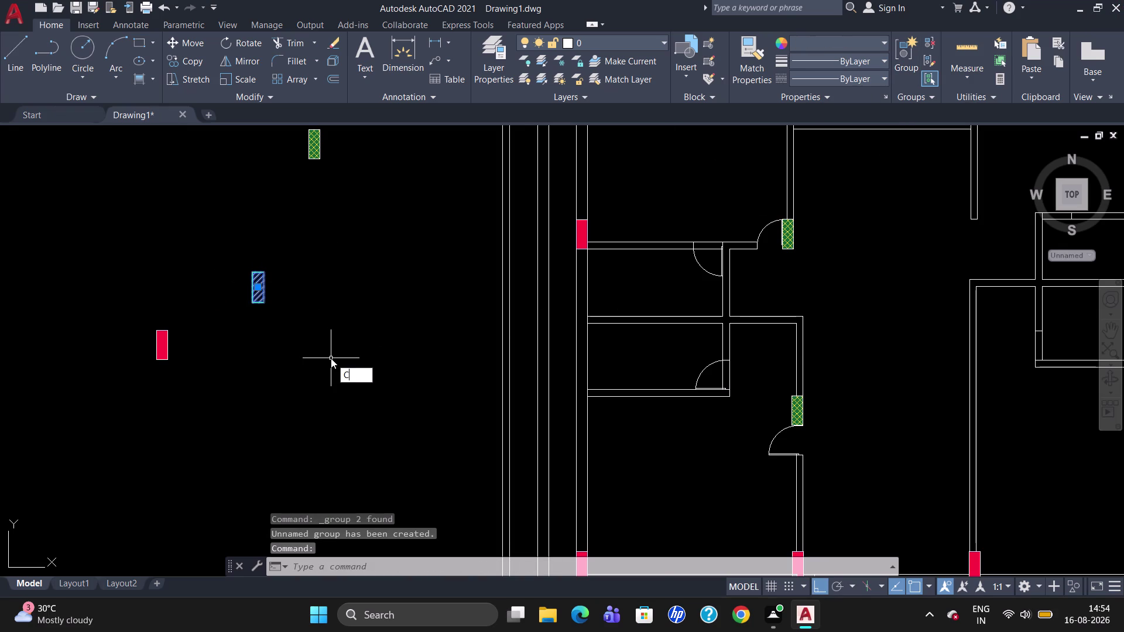
text(O)
key(Return)
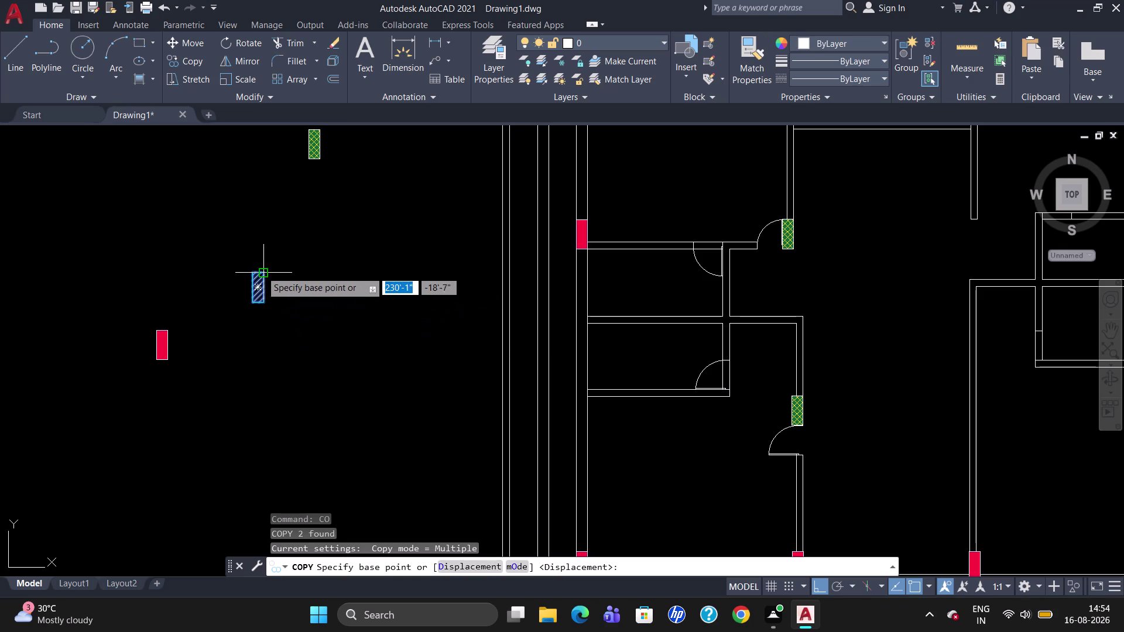
Place the column copy beside the bottom-wall red column using polar tracking.
click(261, 271)
scroll(down, 3)
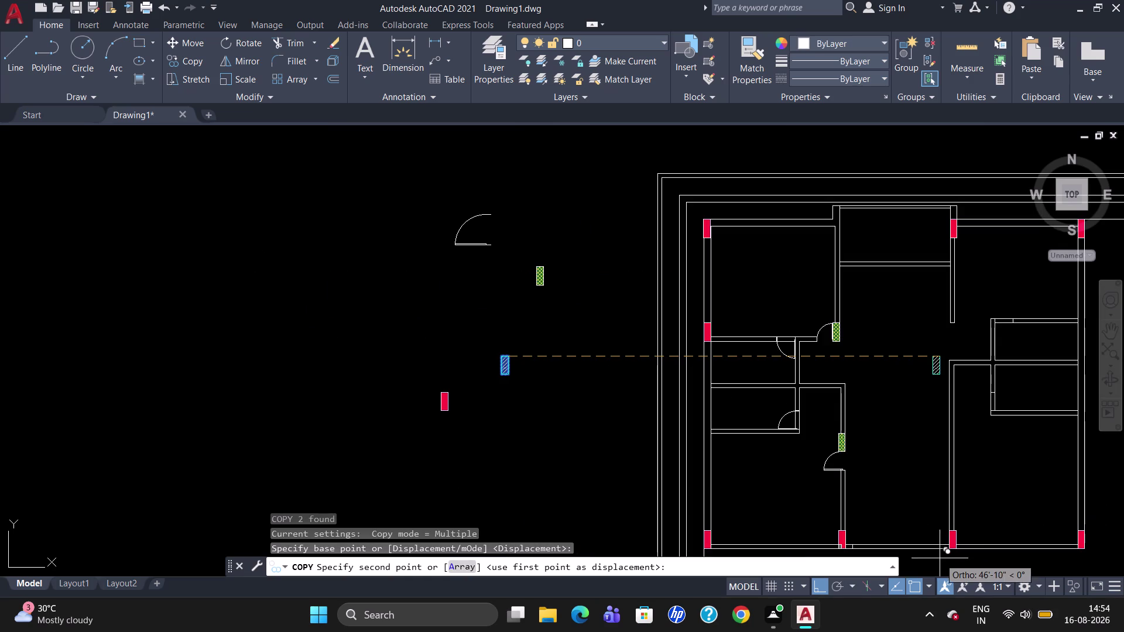
scroll(up, 3)
scroll(down, 3)
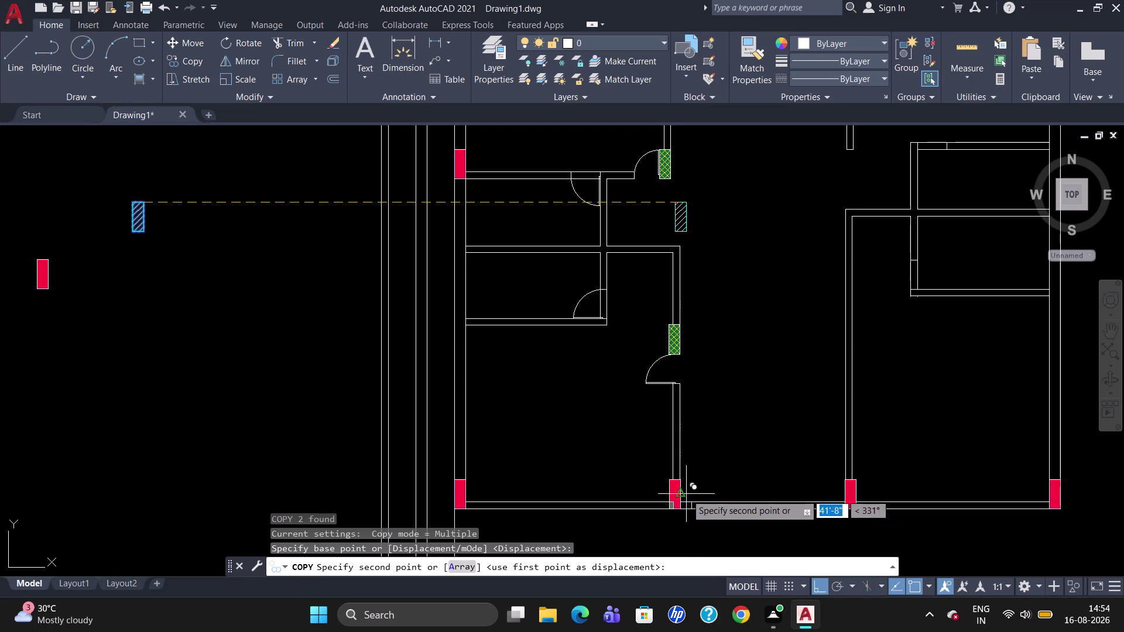
scroll(up, 3)
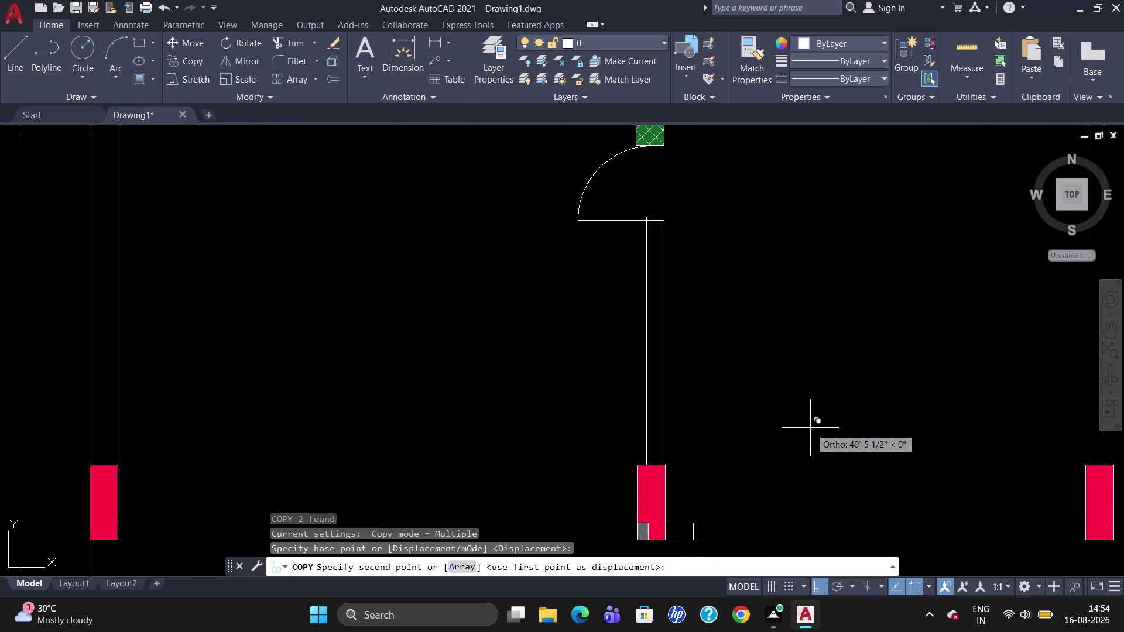
scroll(down, 3)
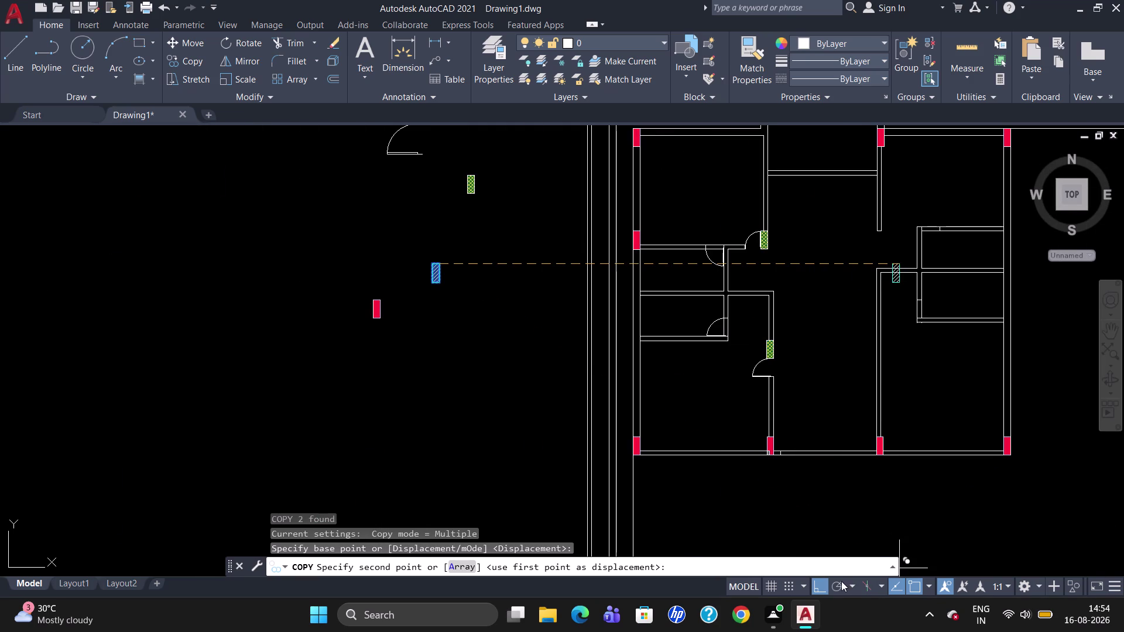
click(841, 581)
scroll(up, 3)
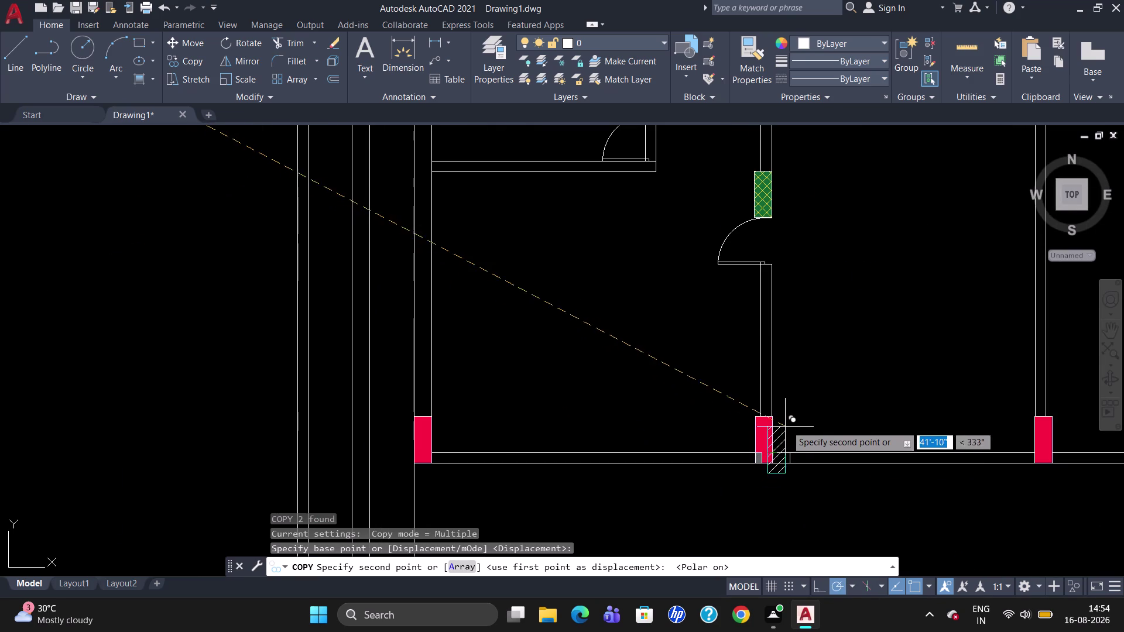
scroll(up, 3)
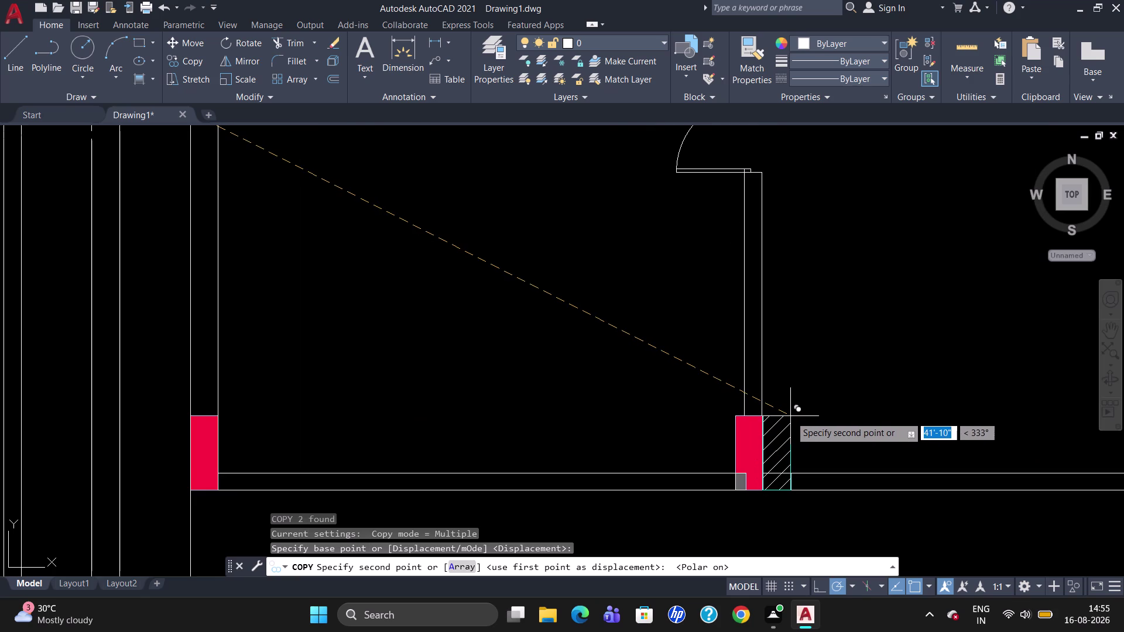
click(790, 416)
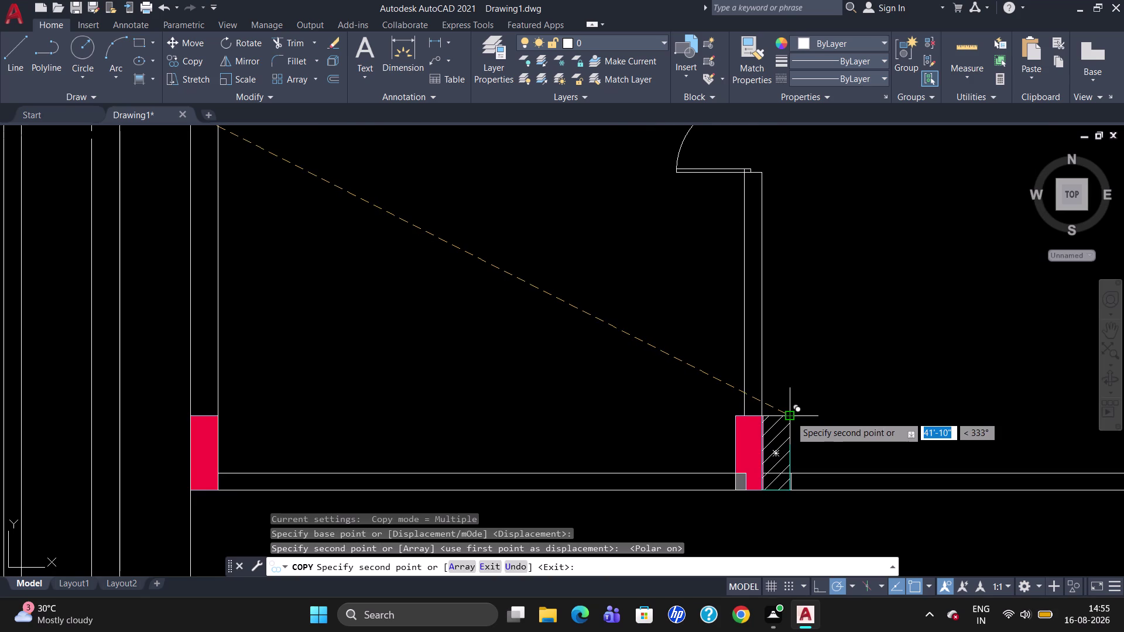
key(Escape)
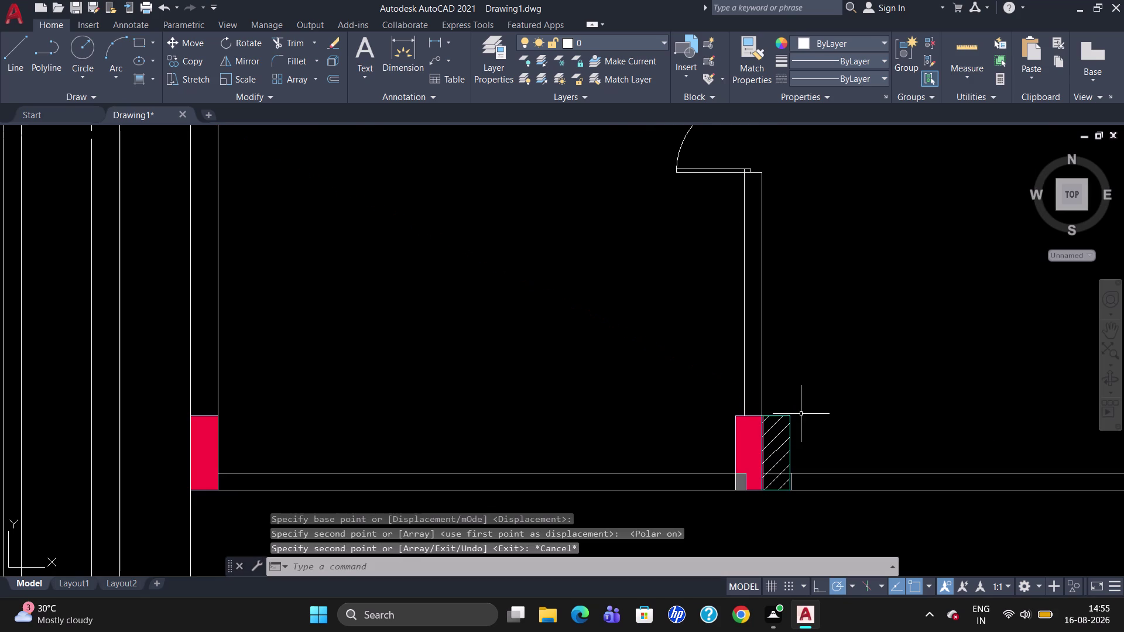
scroll(up, 3)
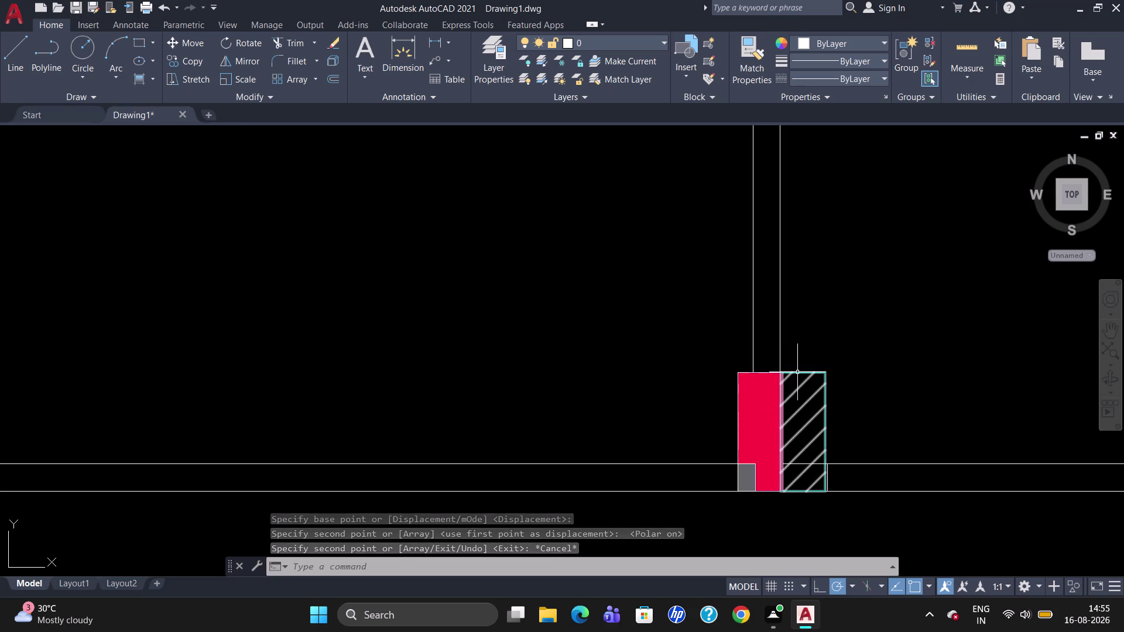
click(798, 372)
Move the copied hatched column flush against the red column.
key(m)
key(Return)
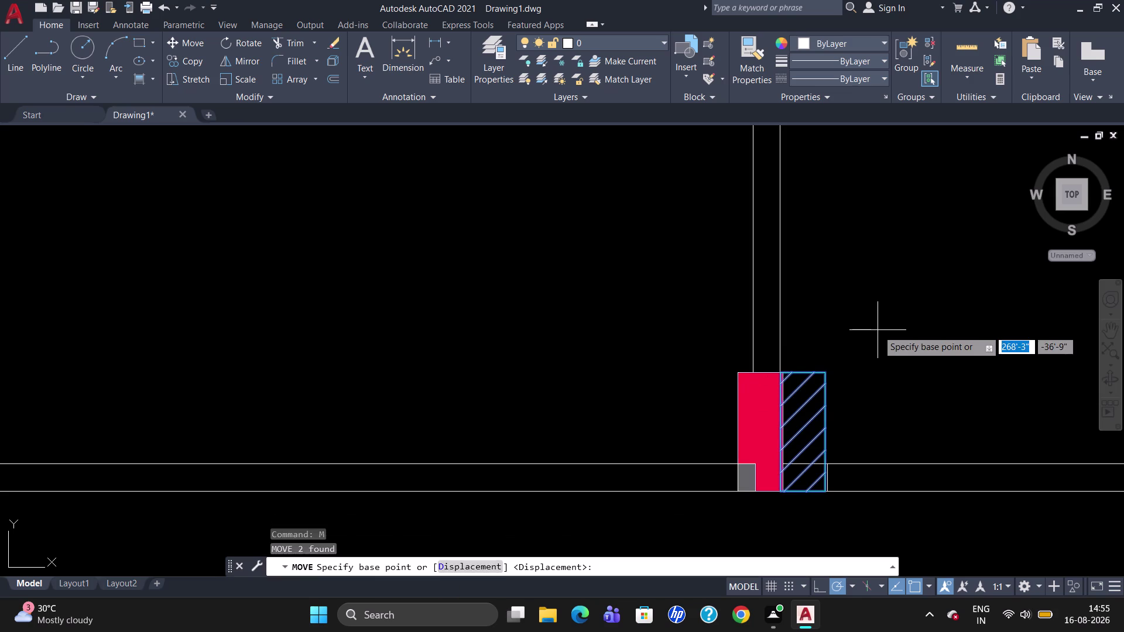
click(781, 376)
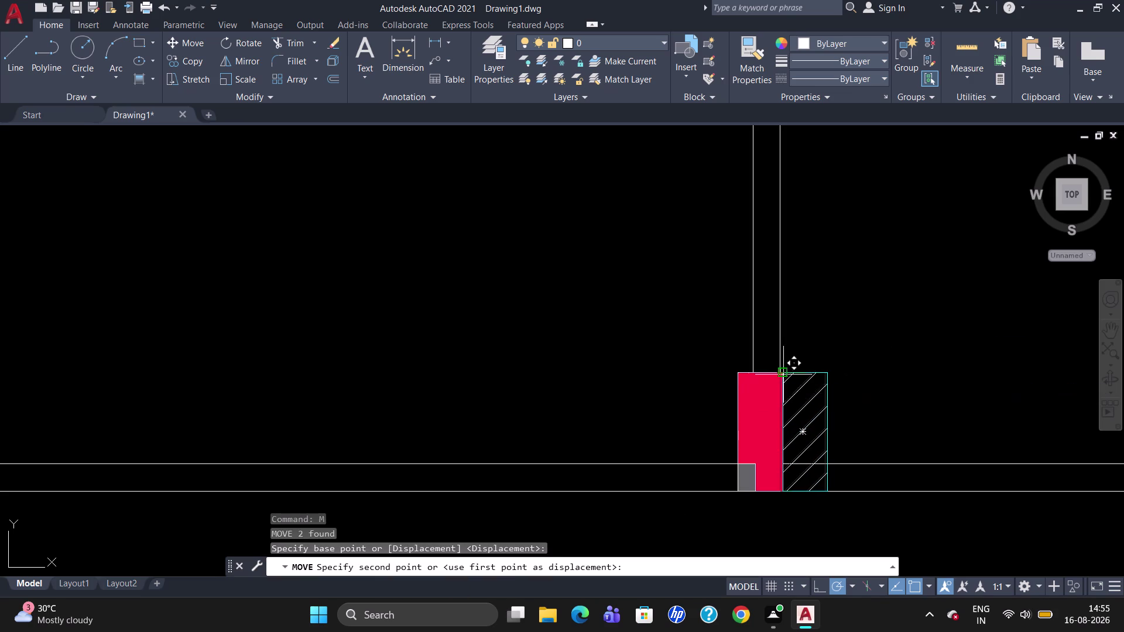
click(783, 370)
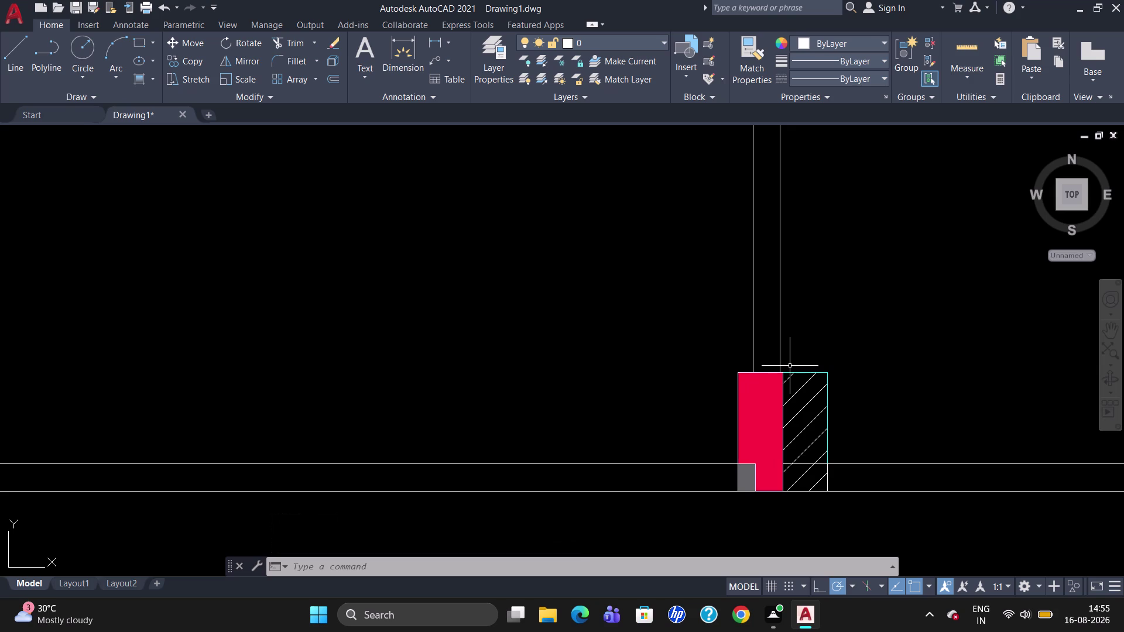
Select the moved hatched column and ungroup it with UNGROUP.
click(798, 477)
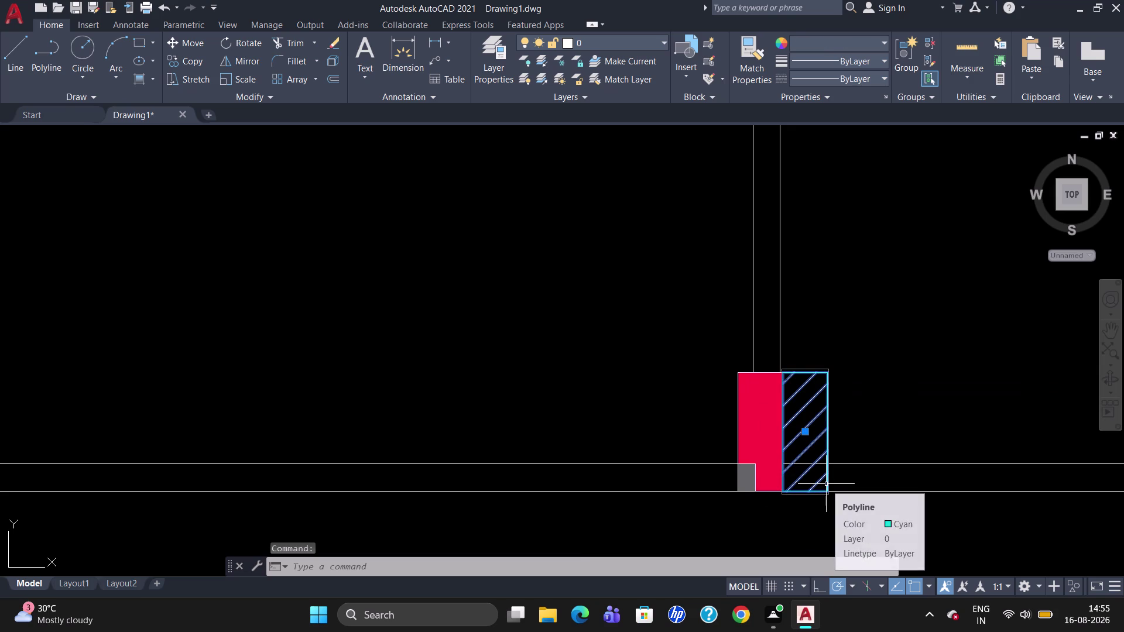
text(UNG)
key(Return)
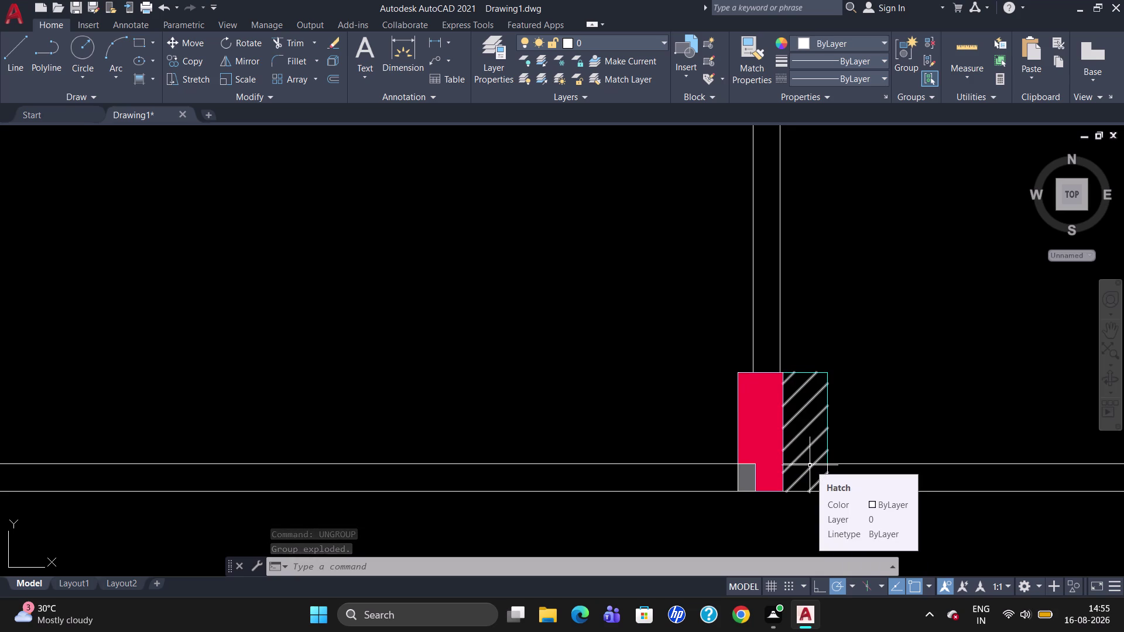
Clear the wall-line selection and start BREAKATPOINT beside the hatched column.
key(Escape)
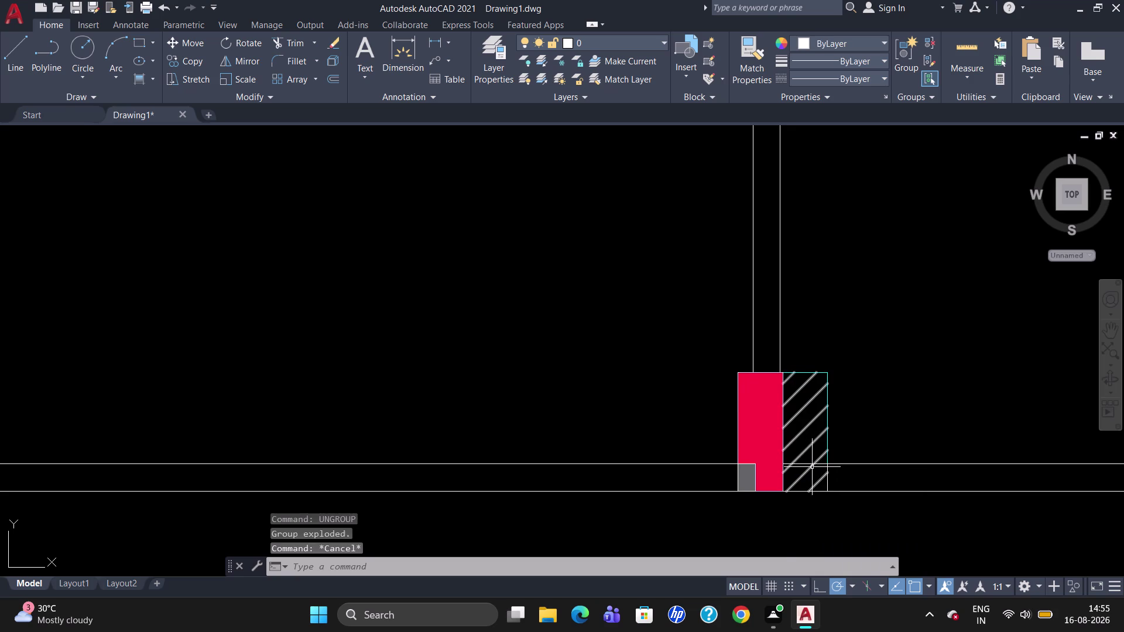
scroll(up, 3)
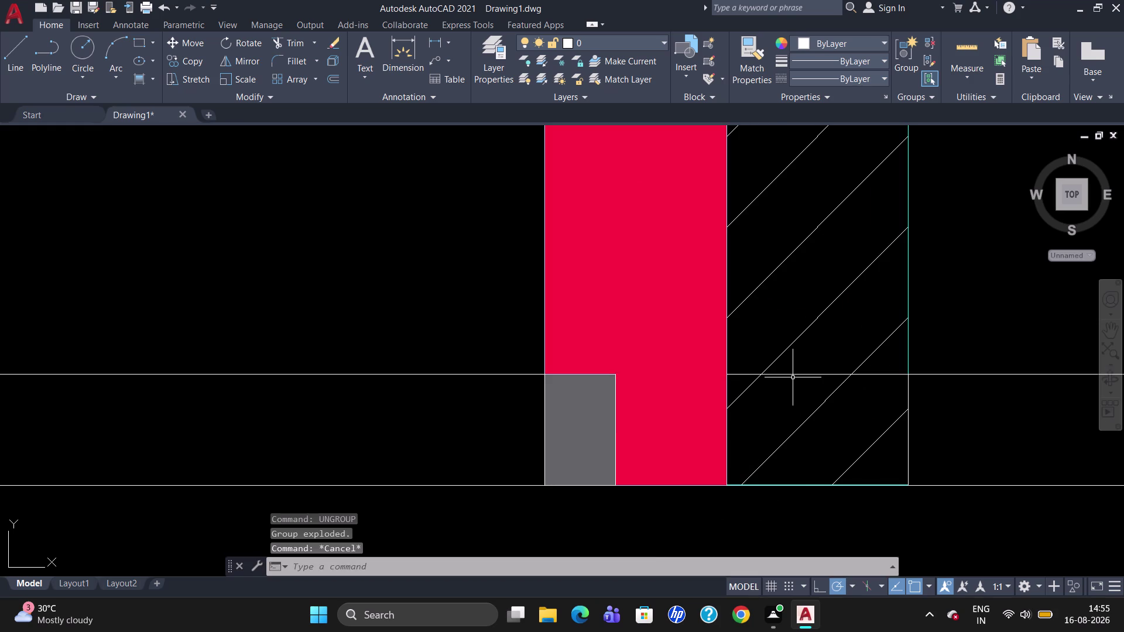
click(795, 375)
scroll(down, 3)
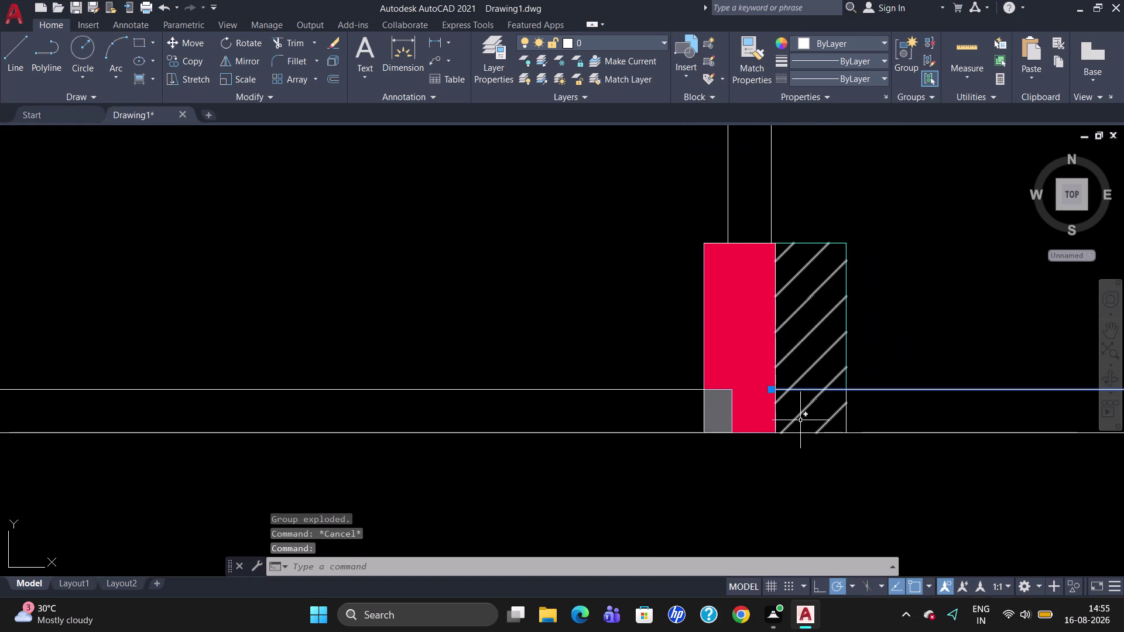
scroll(up, 3)
key(Escape)
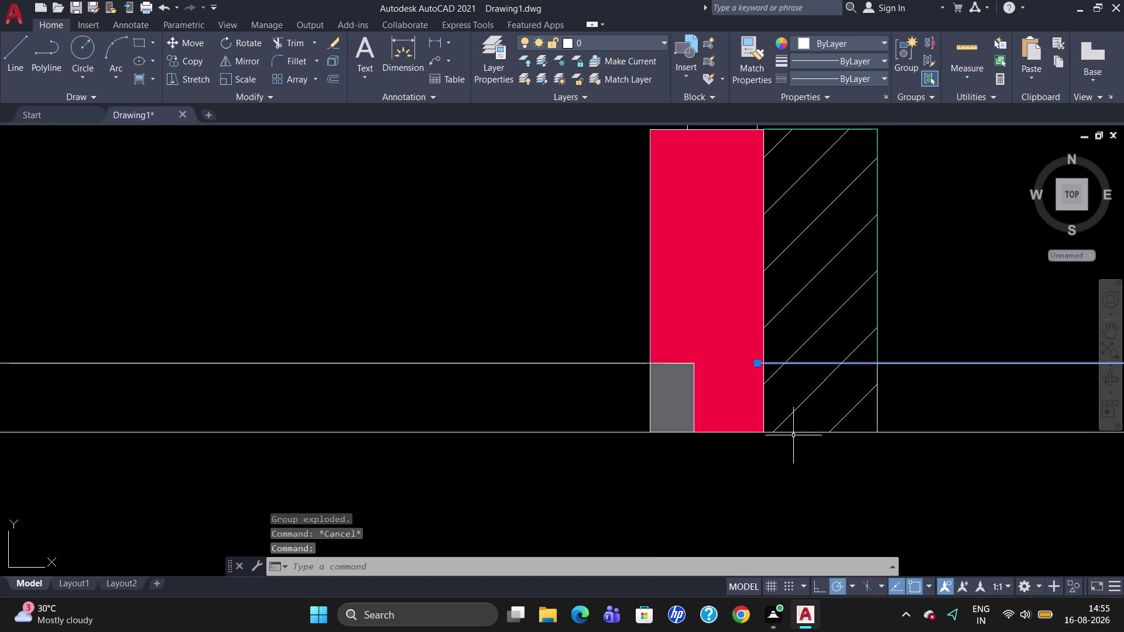
key(t)
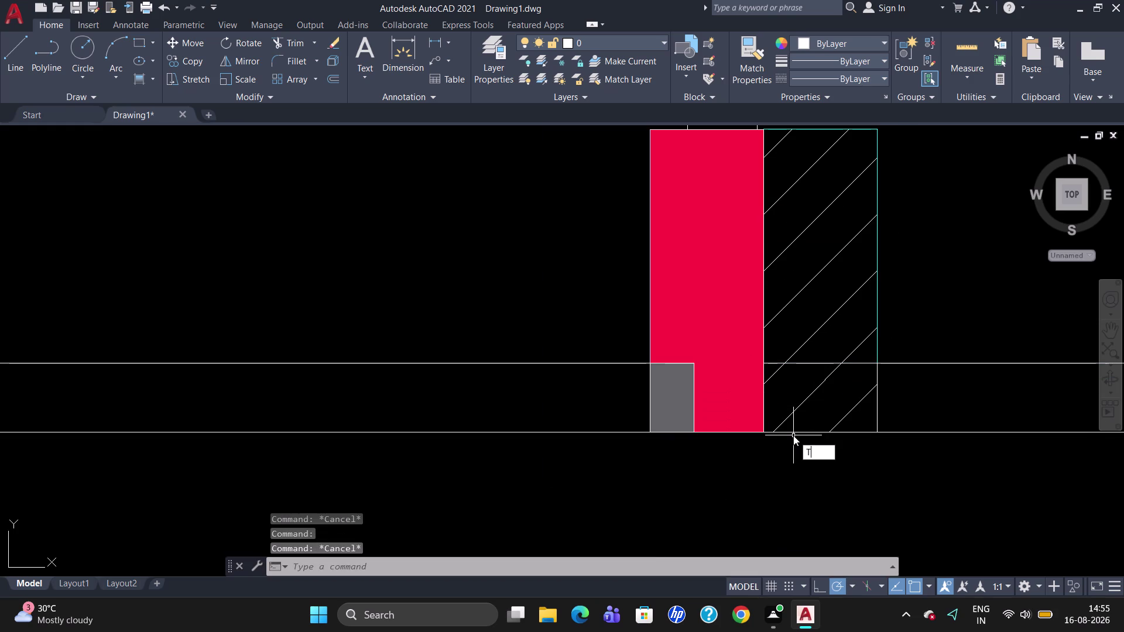
key(Escape)
text(BR)
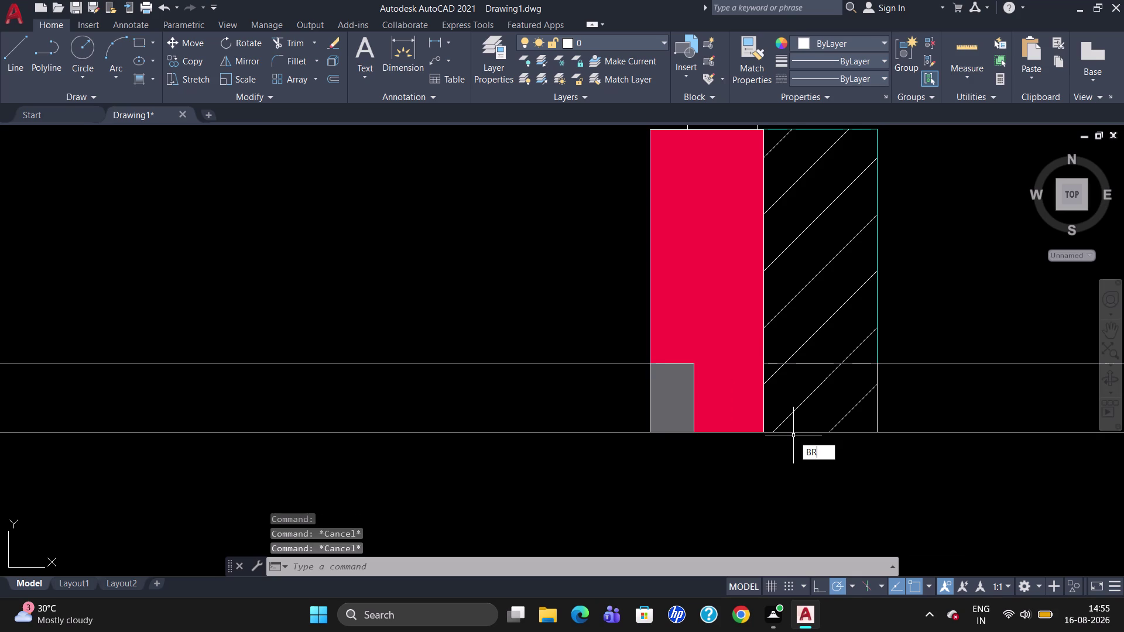
click(813, 474)
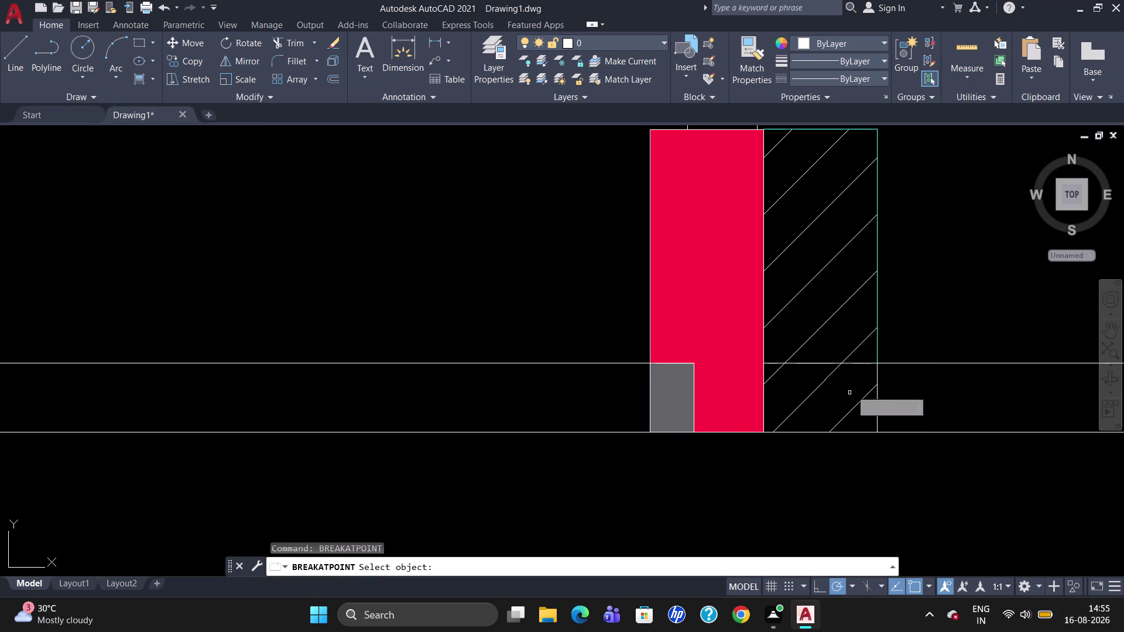
Break the hatched column outline where the wall line crosses it, checking the lower piece.
click(864, 363)
click(880, 362)
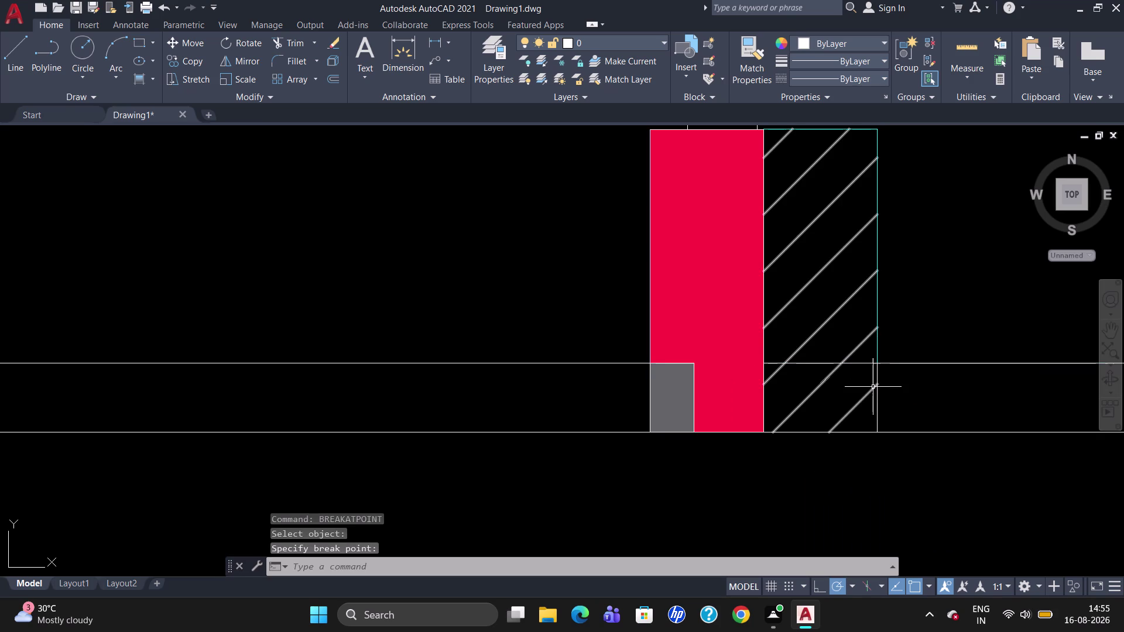
text(BR)
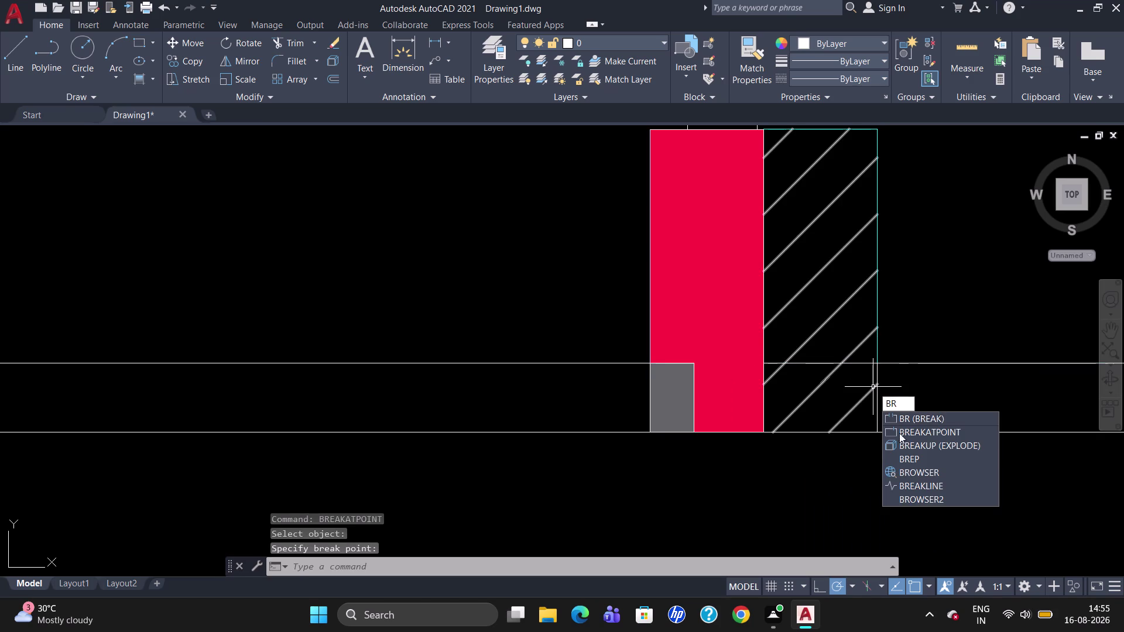
click(902, 430)
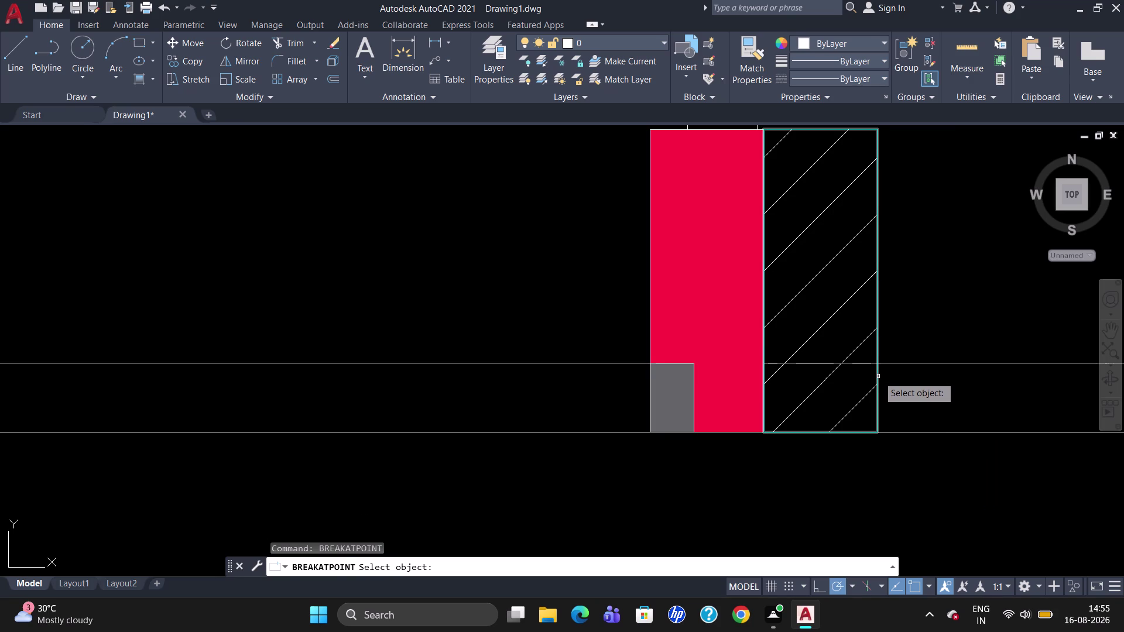
click(878, 376)
click(878, 364)
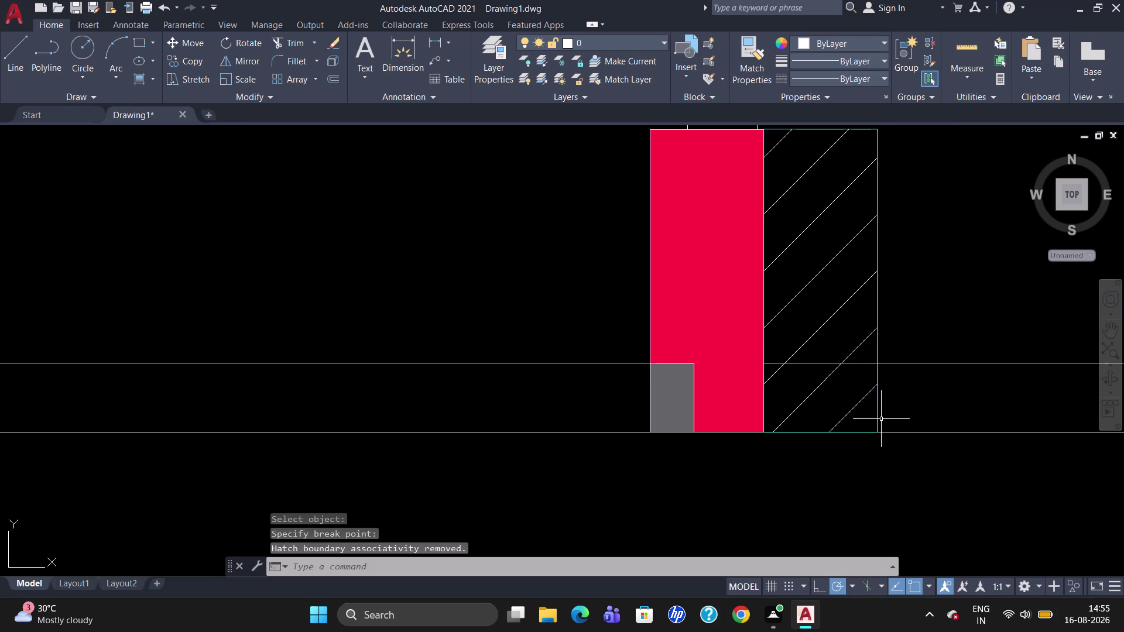
click(852, 431)
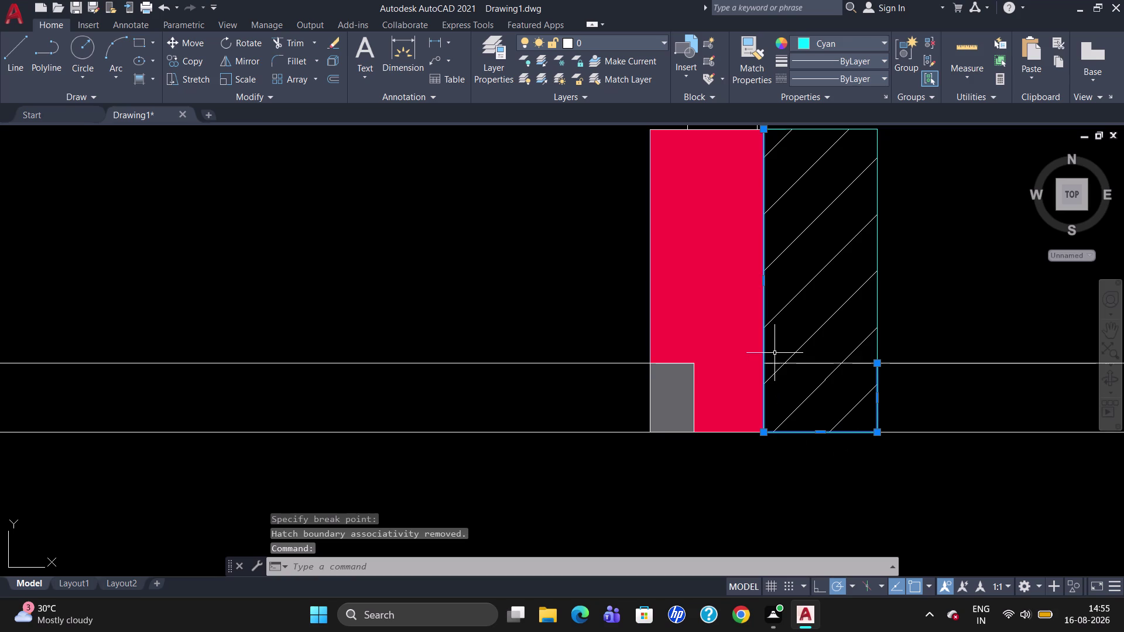
key(Escape)
Break the outline again at the wall line, then select the lower piece and wall segment.
text(BR)
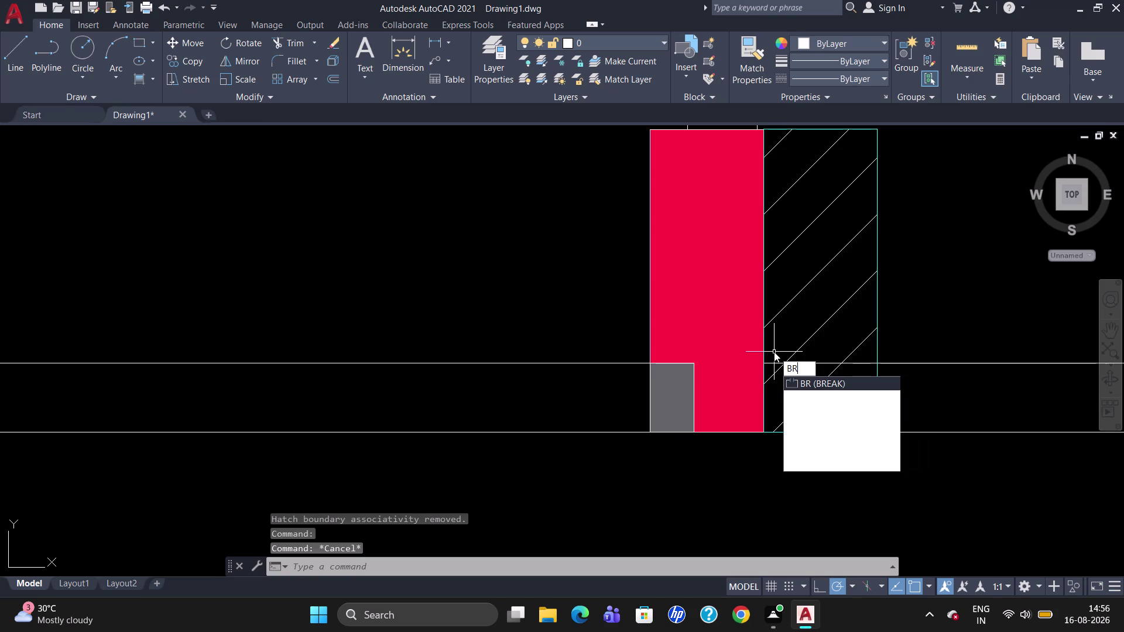
click(798, 399)
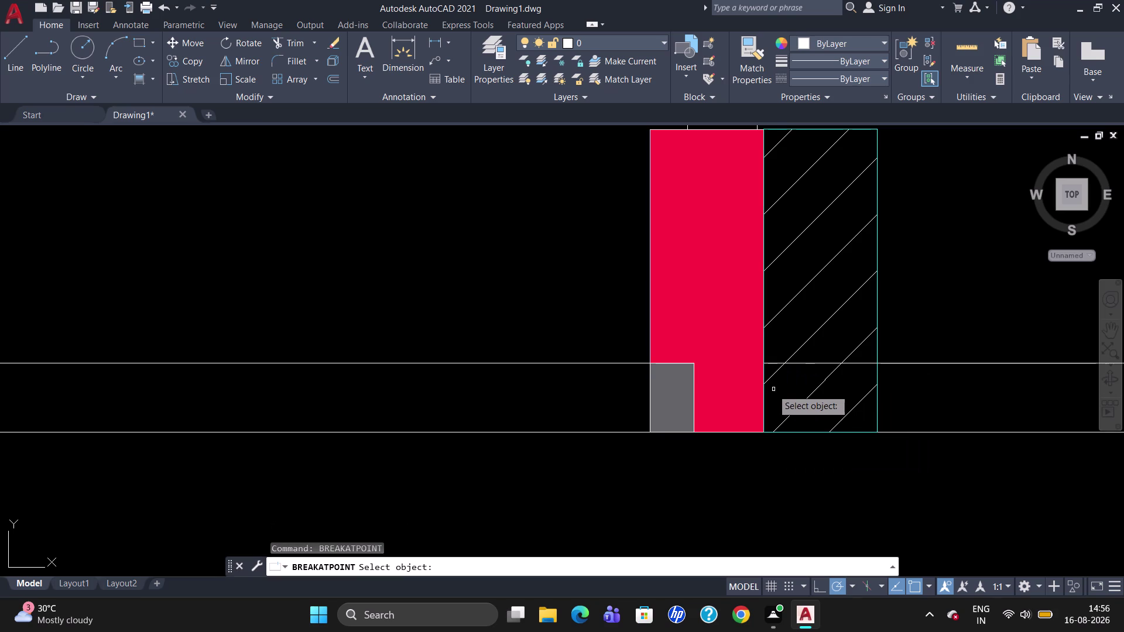
click(764, 392)
click(767, 366)
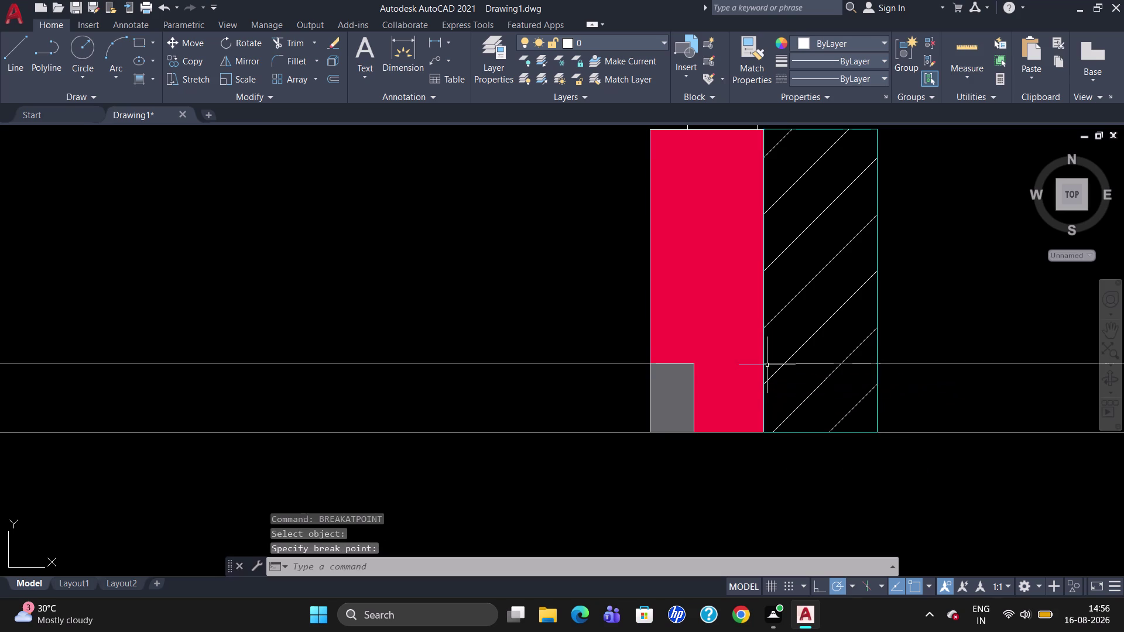
click(764, 403)
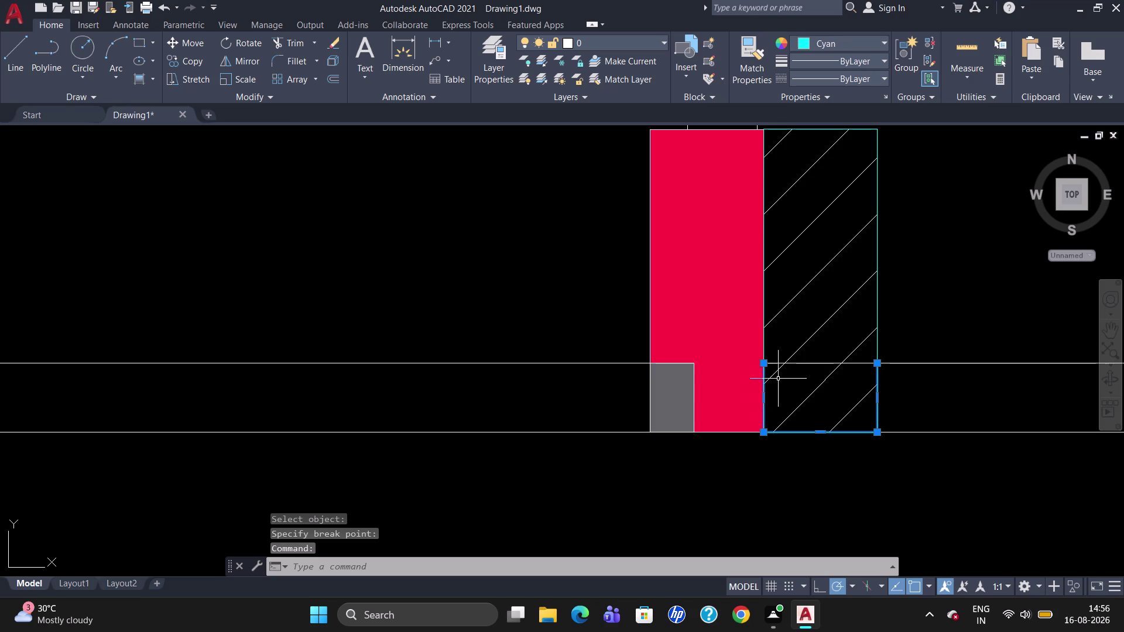
click(801, 362)
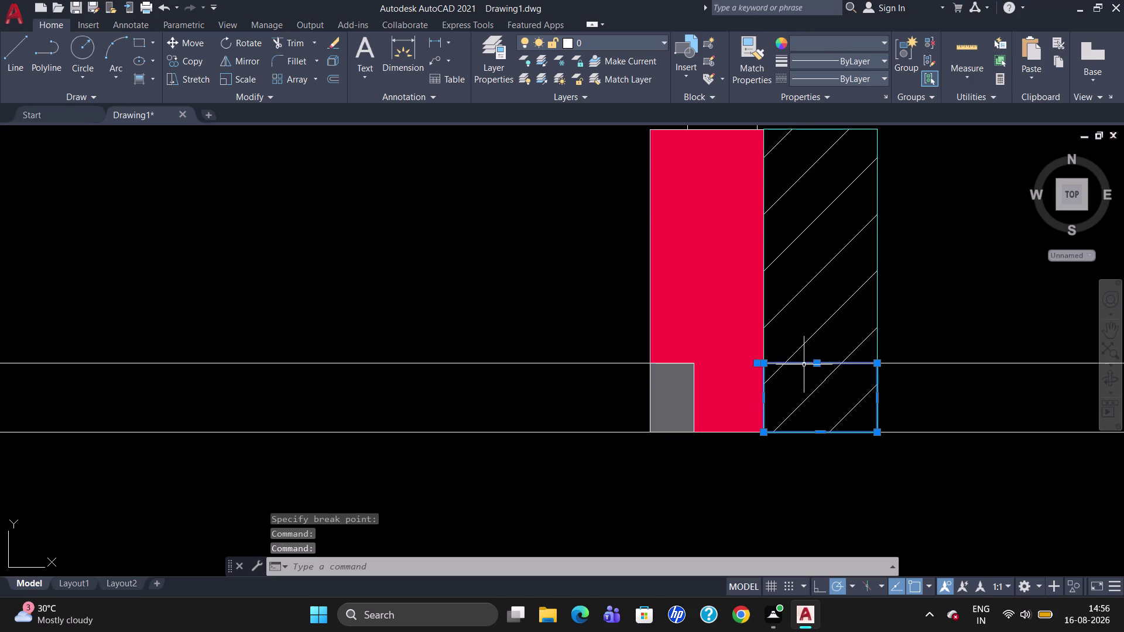
scroll(up, 3)
Try trimming the wall line inside the column, then cancel the trim.
key(Escape)
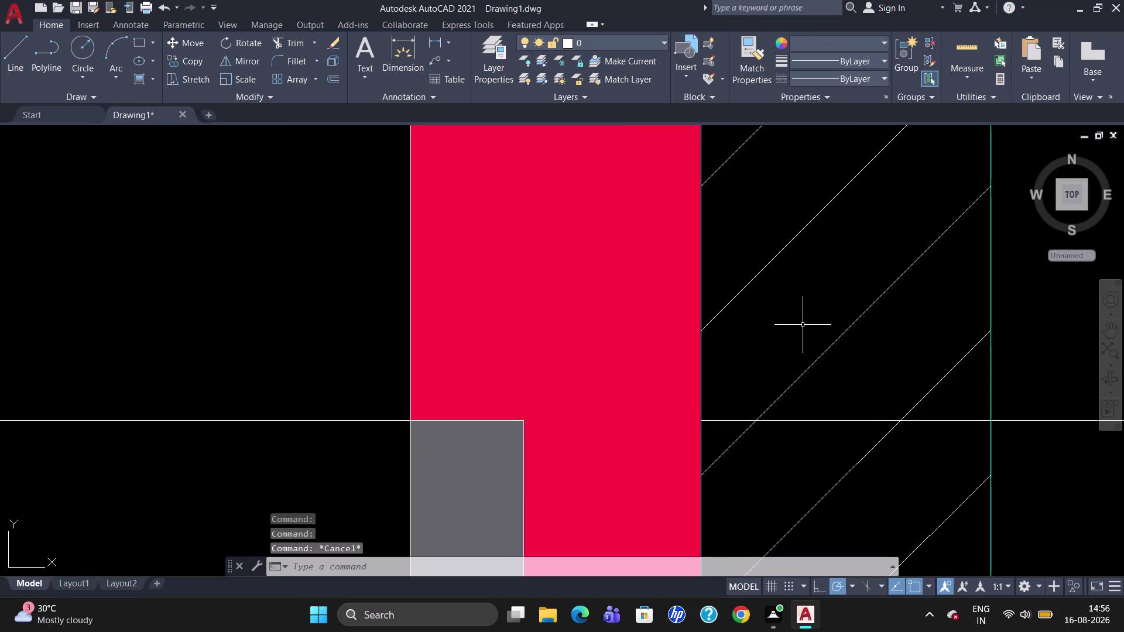
text(TR)
key(Return)
key(Return)
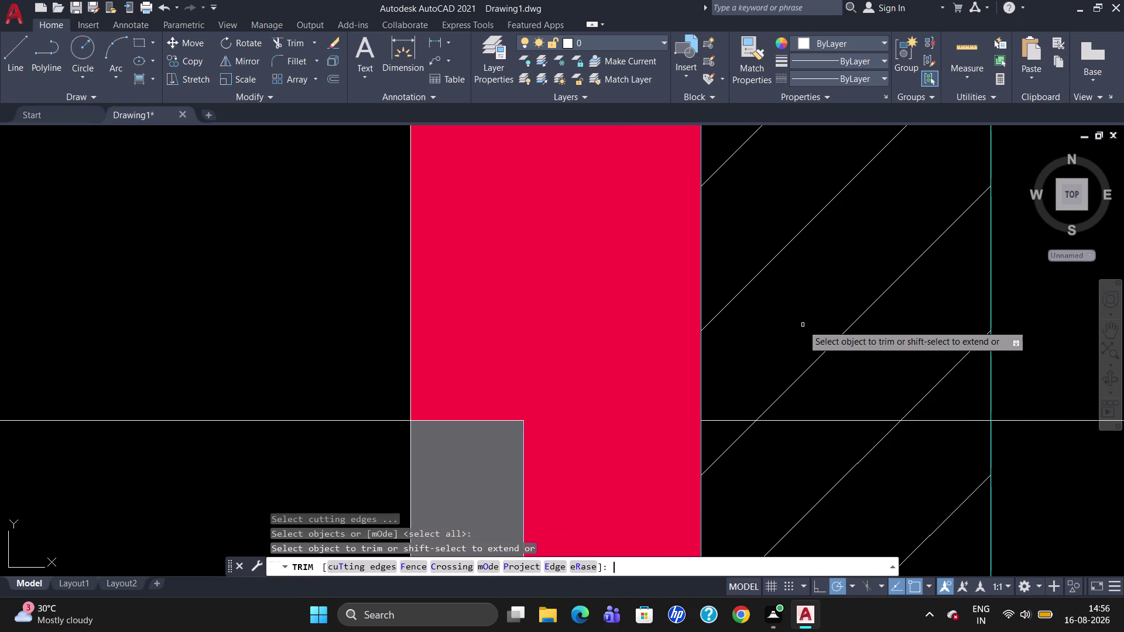
scroll(up, 3)
click(696, 421)
scroll(down, 3)
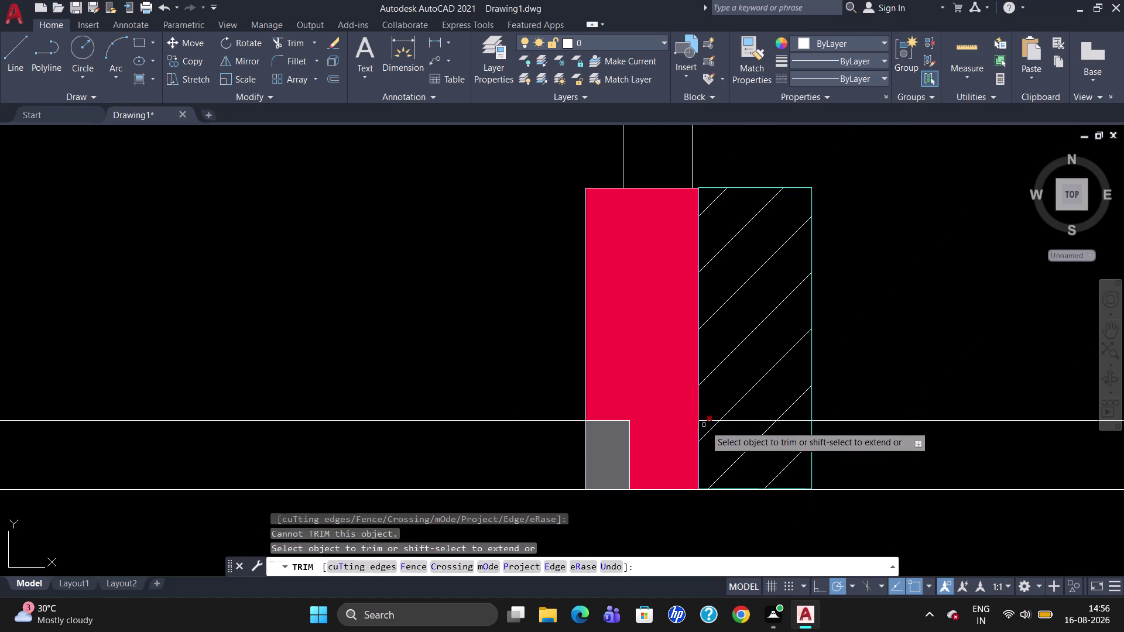
scroll(up, 3)
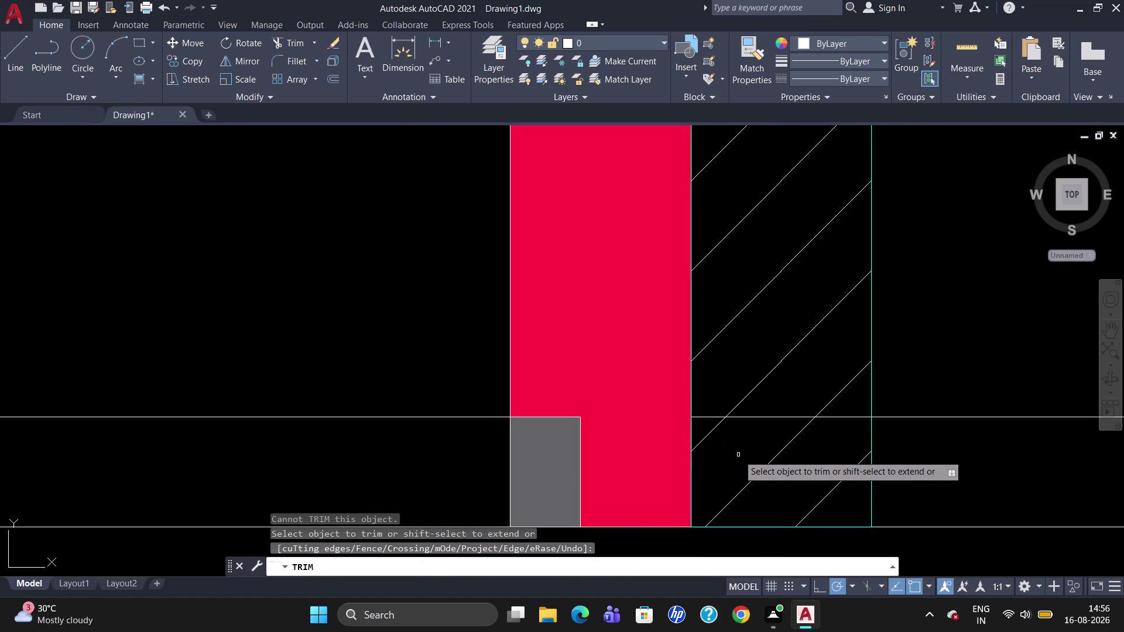
key(Escape)
Break the wall line at the column edge and group it with the lower outline rectangle.
text(BR)
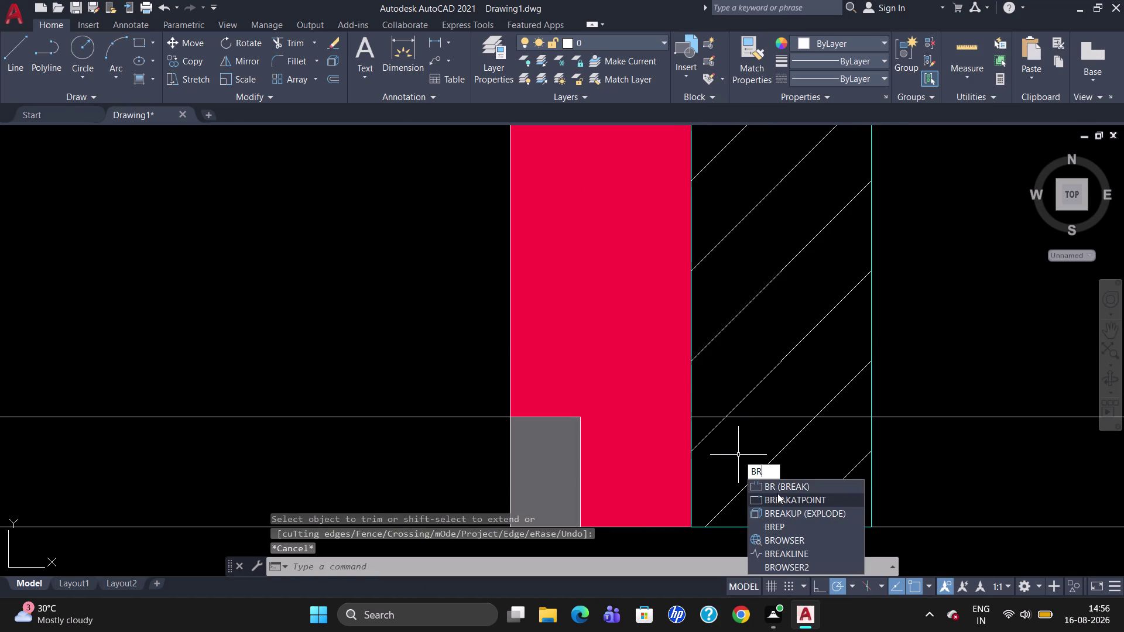
click(778, 496)
click(761, 417)
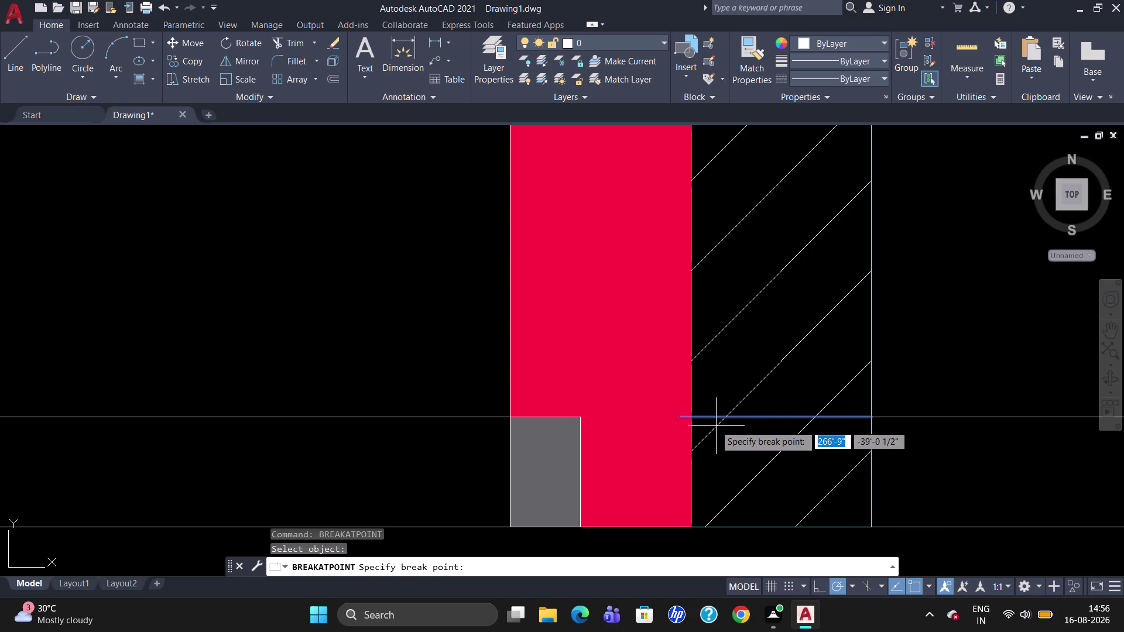
click(693, 418)
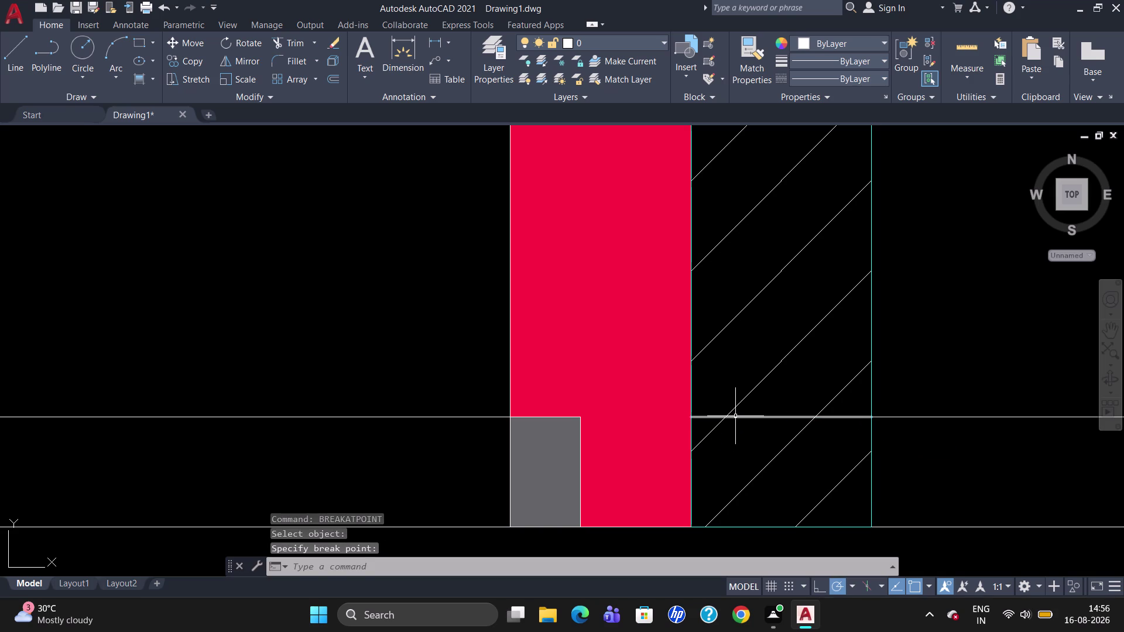
click(735, 417)
scroll(down, 3)
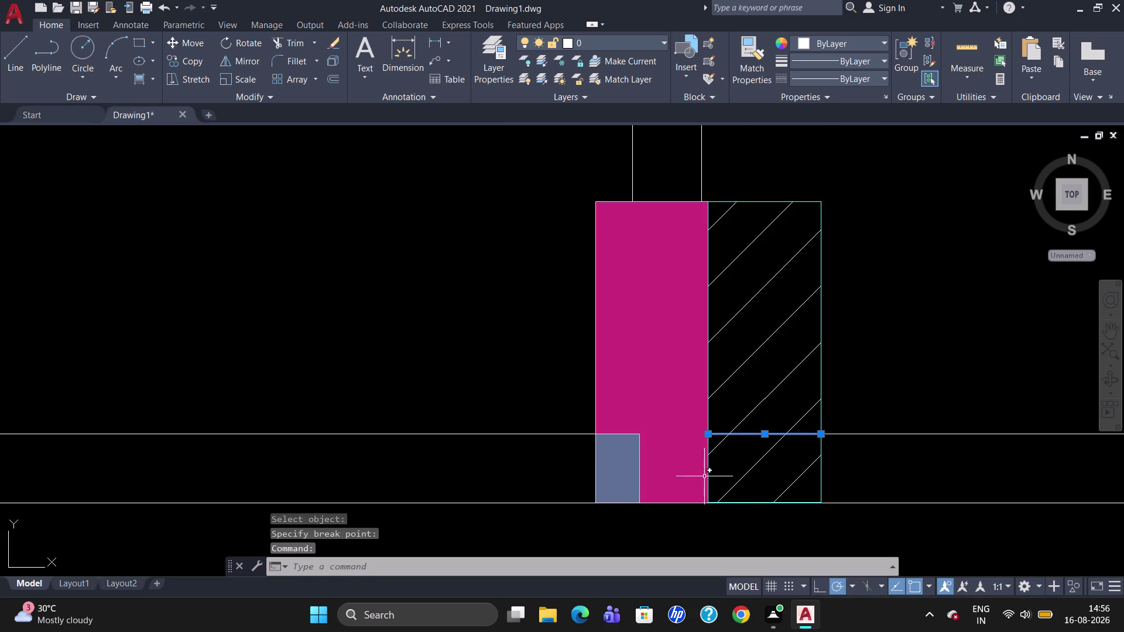
click(709, 472)
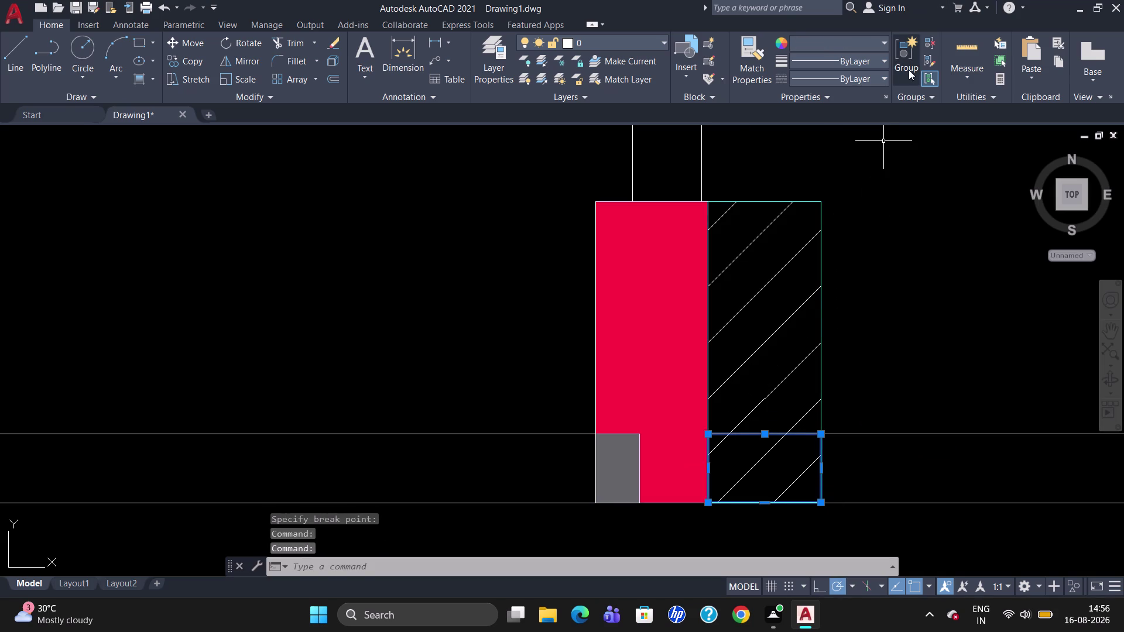
click(908, 69)
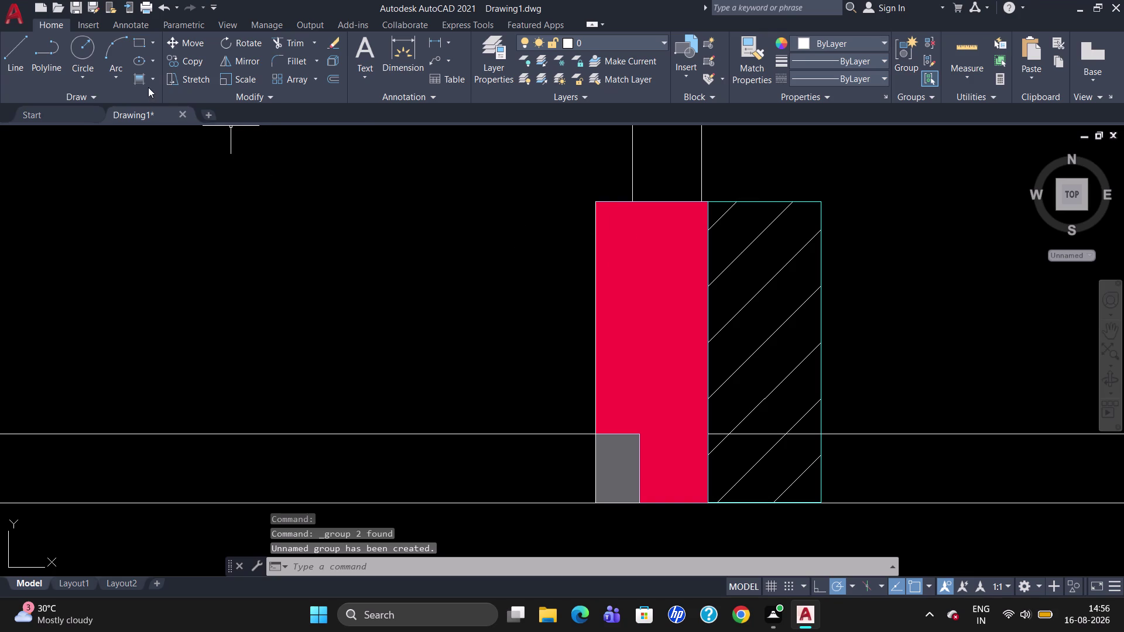
click(142, 80)
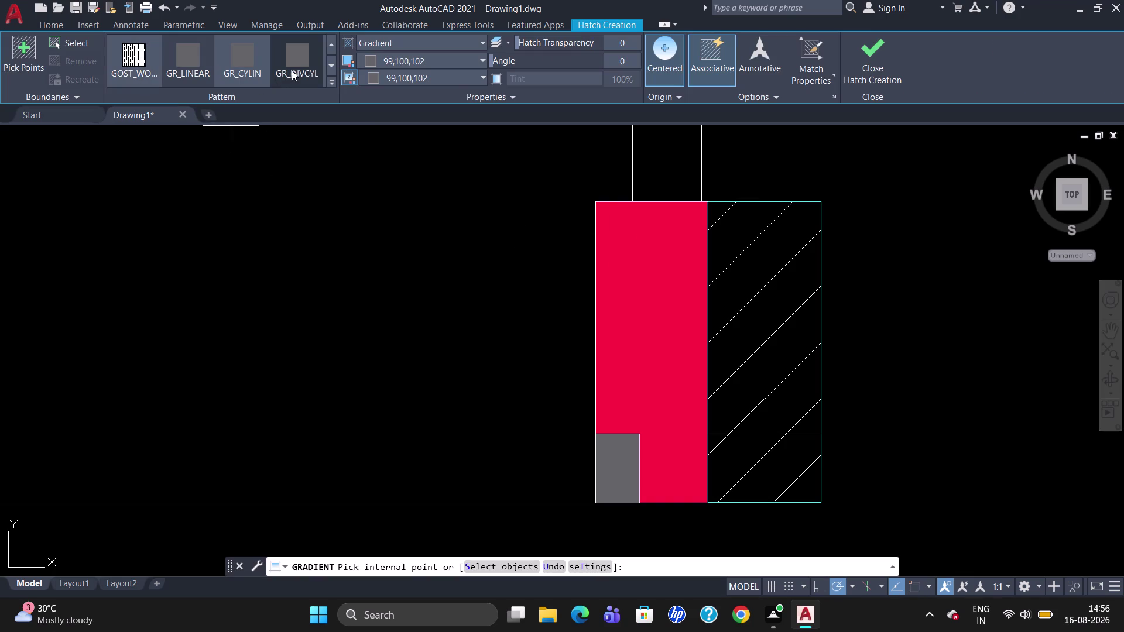
click(387, 62)
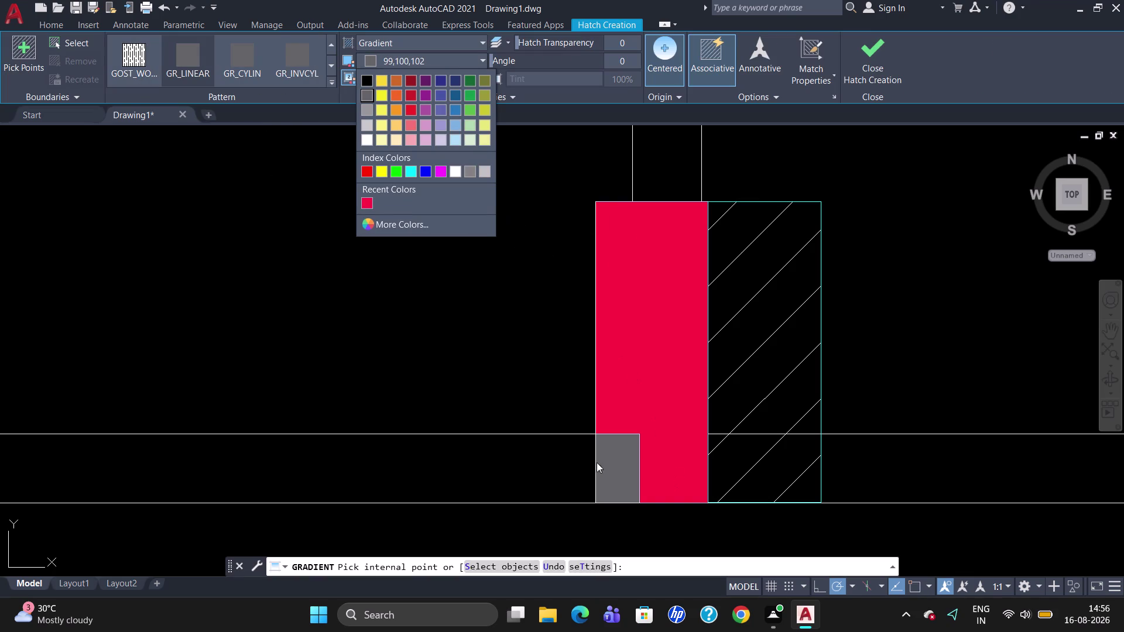
click(741, 466)
click(740, 465)
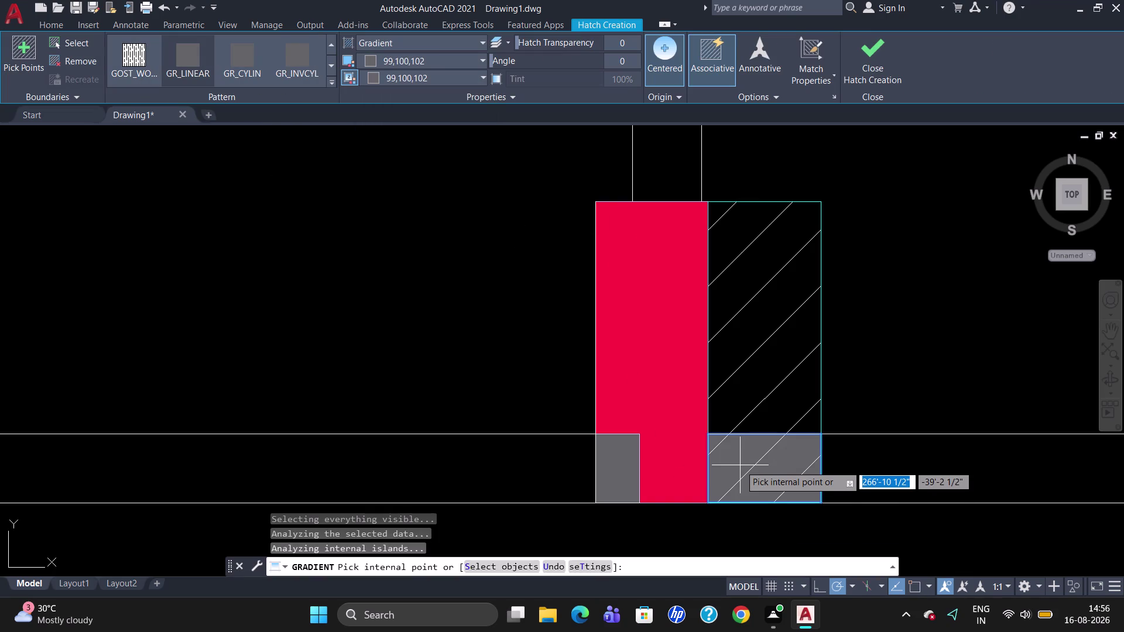
key(Escape)
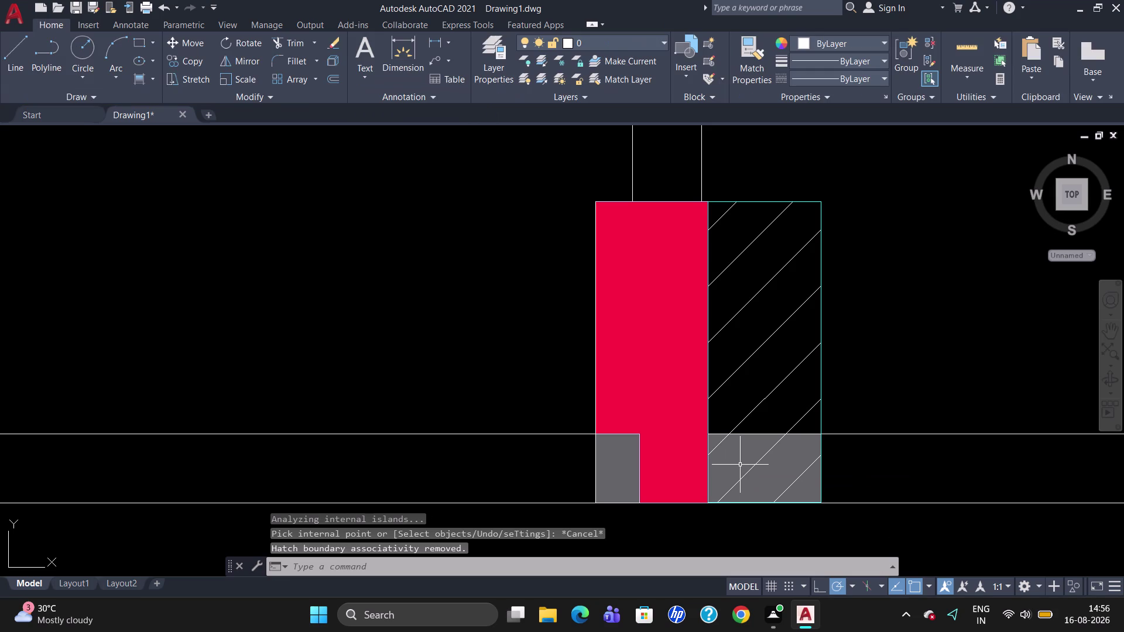
scroll(down, 3)
scroll(up, 3)
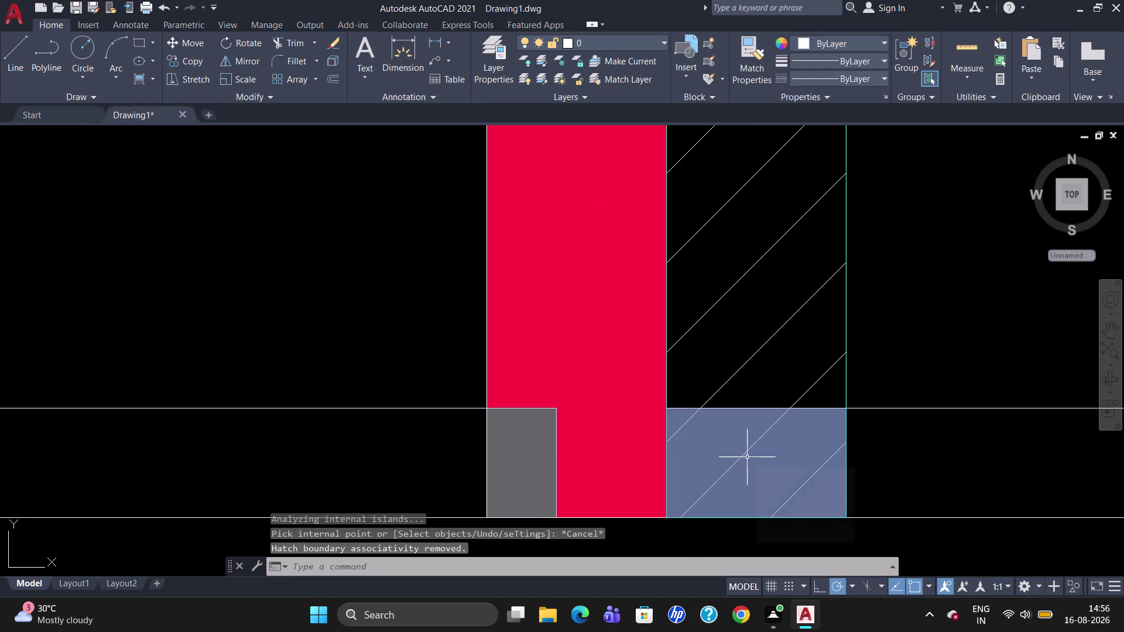
scroll(down, 3)
scroll(up, 3)
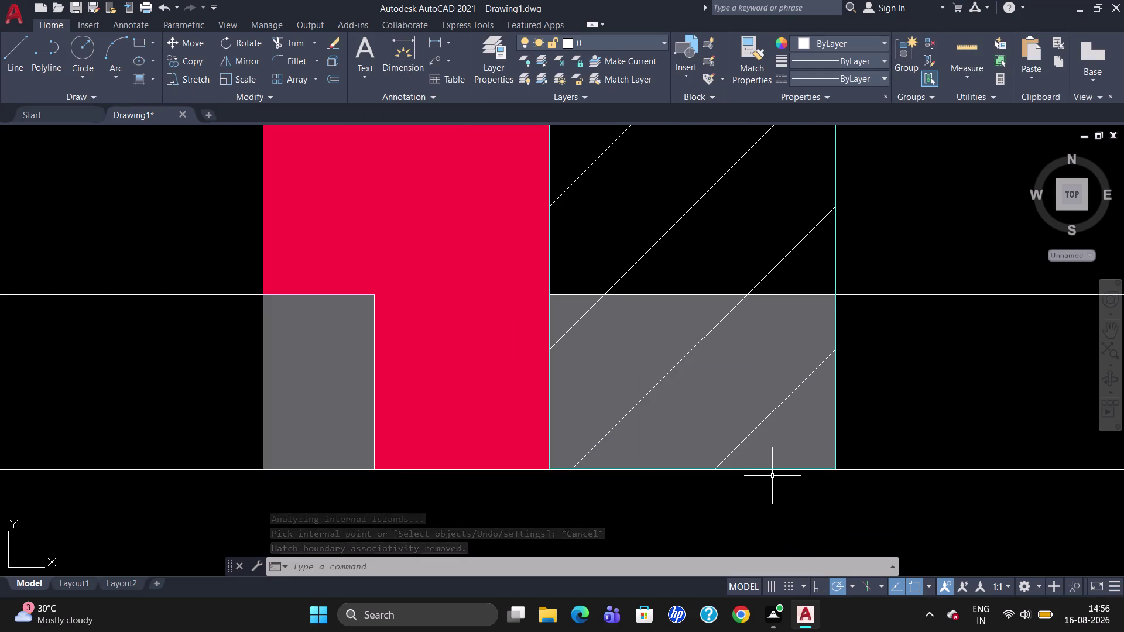
text(TR)
key(Return)
key(Return)
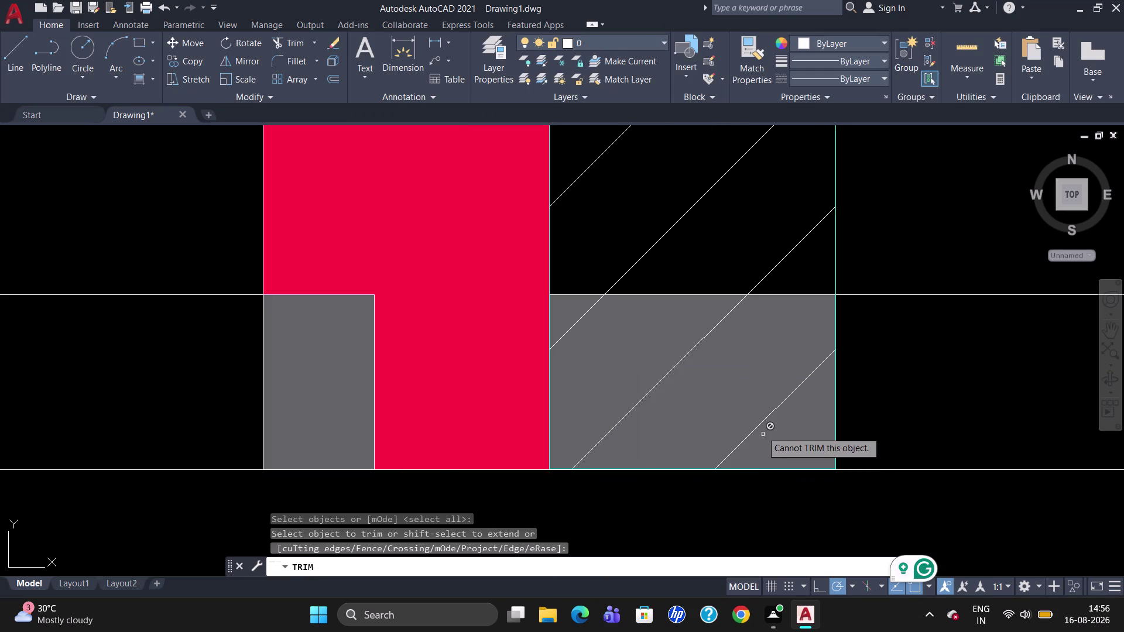
click(758, 413)
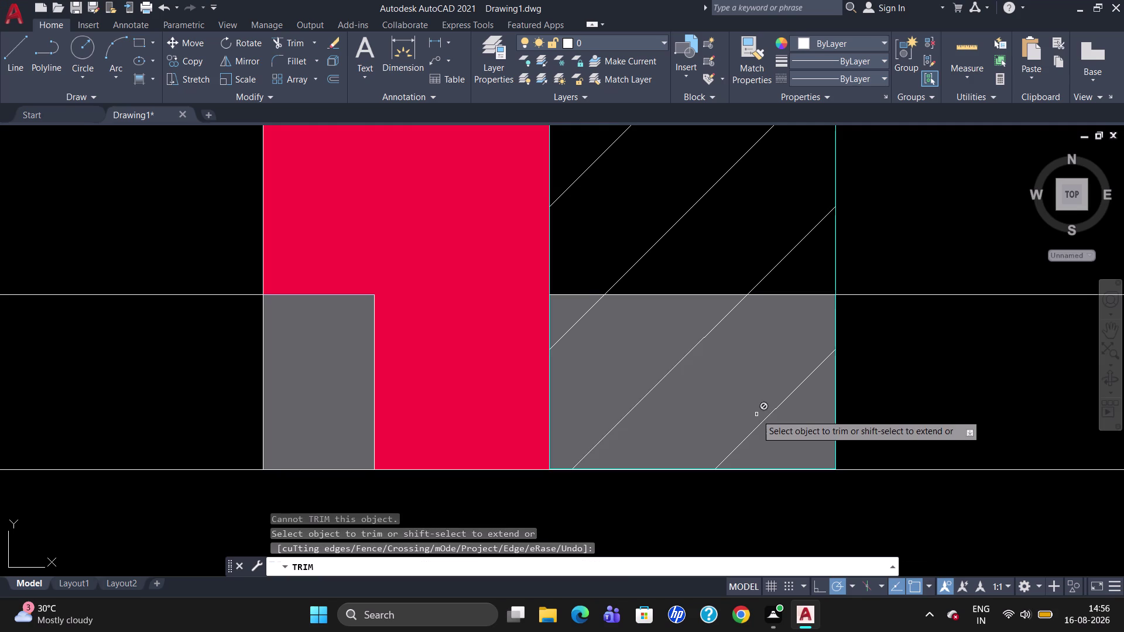
click(768, 425)
click(768, 416)
click(768, 417)
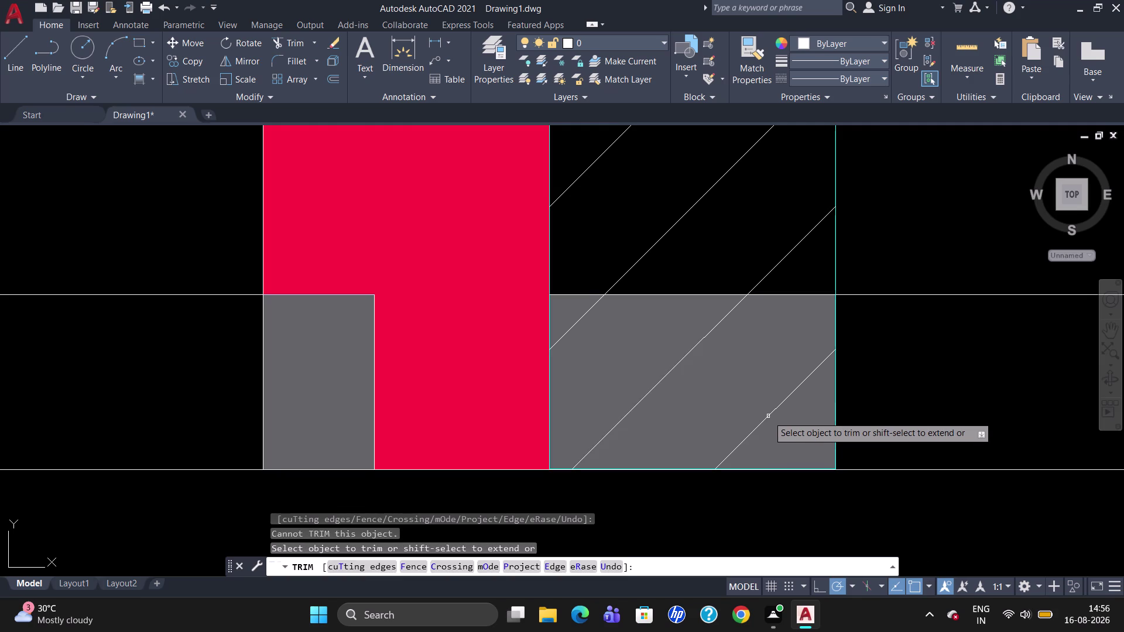
click(676, 364)
click(675, 364)
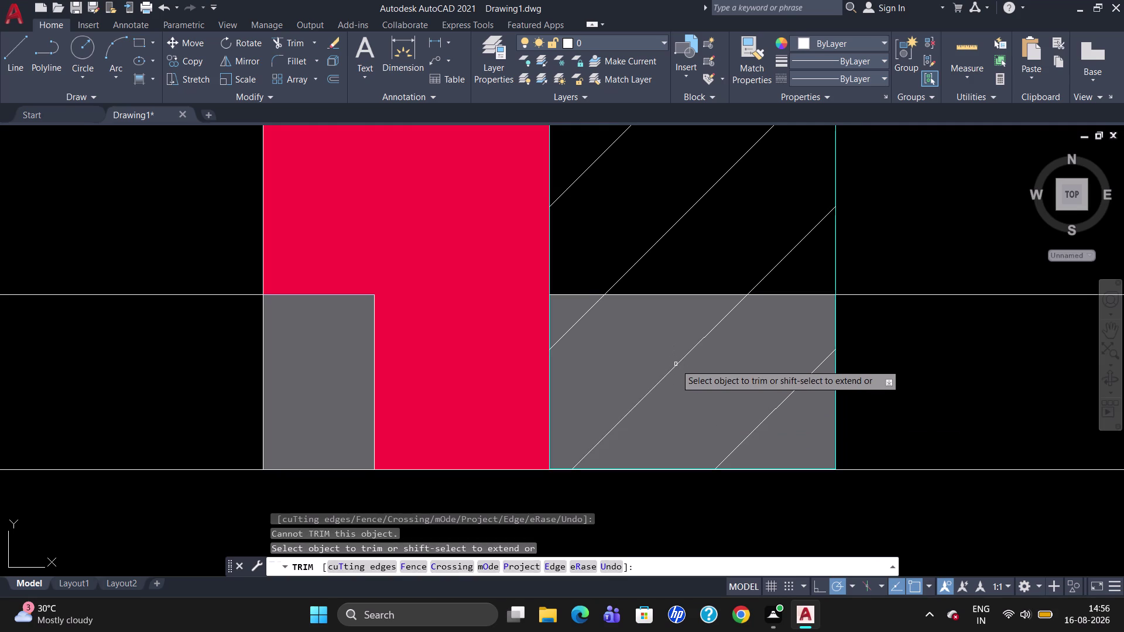
key(Escape)
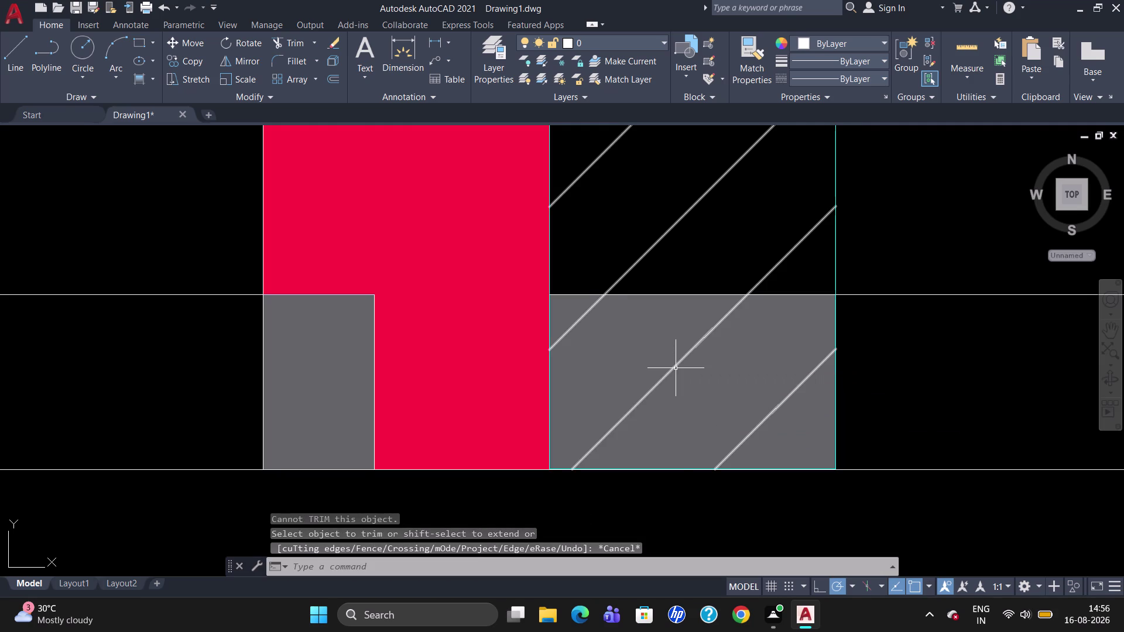
click(676, 368)
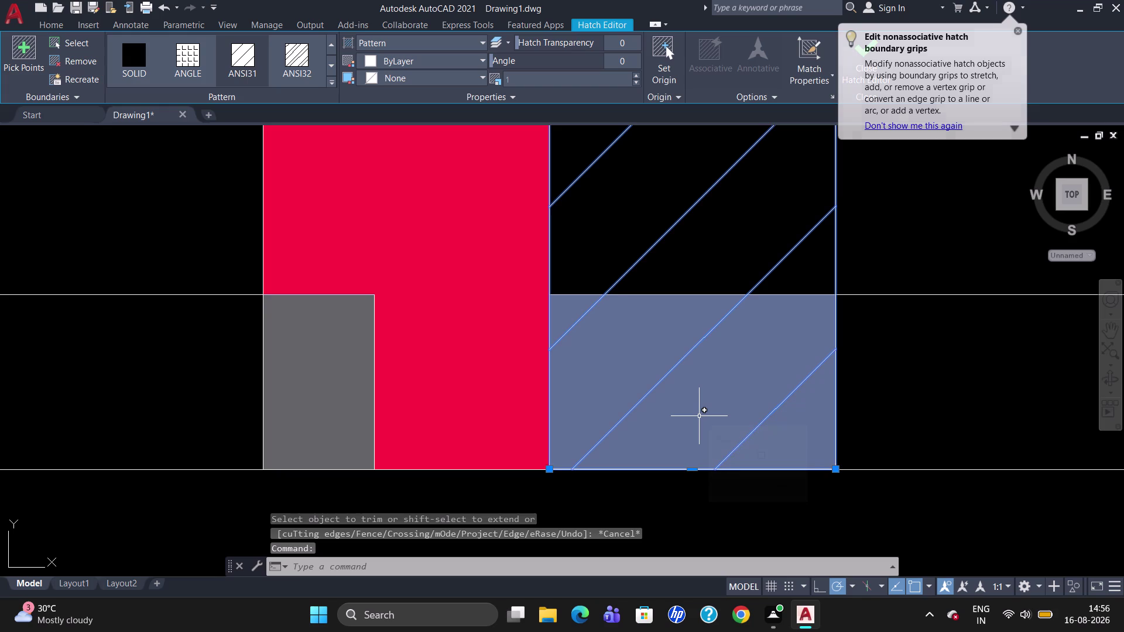
Reselect the grey solid fill and attempt trimming it, without success.
key(Escape)
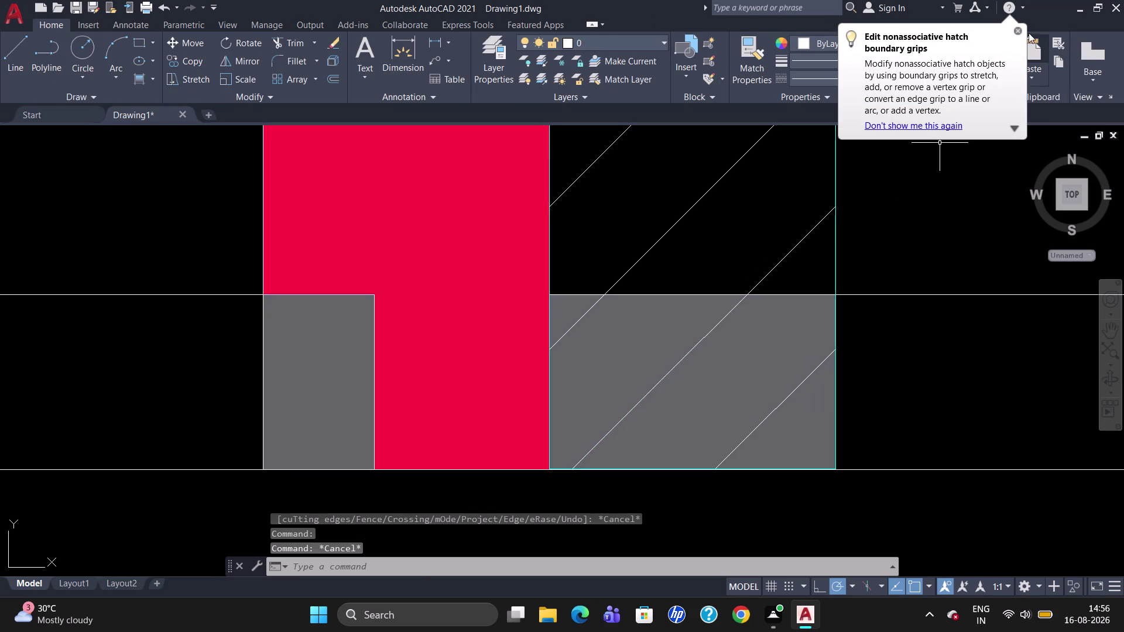
click(1021, 27)
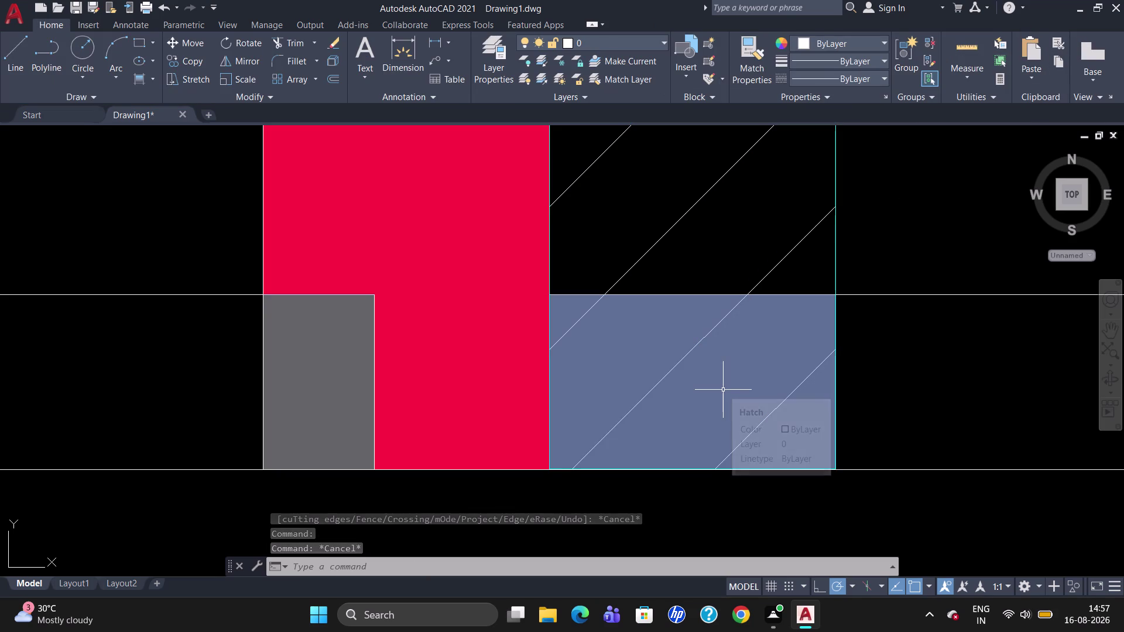
text(TR)
key(Return)
key(Return)
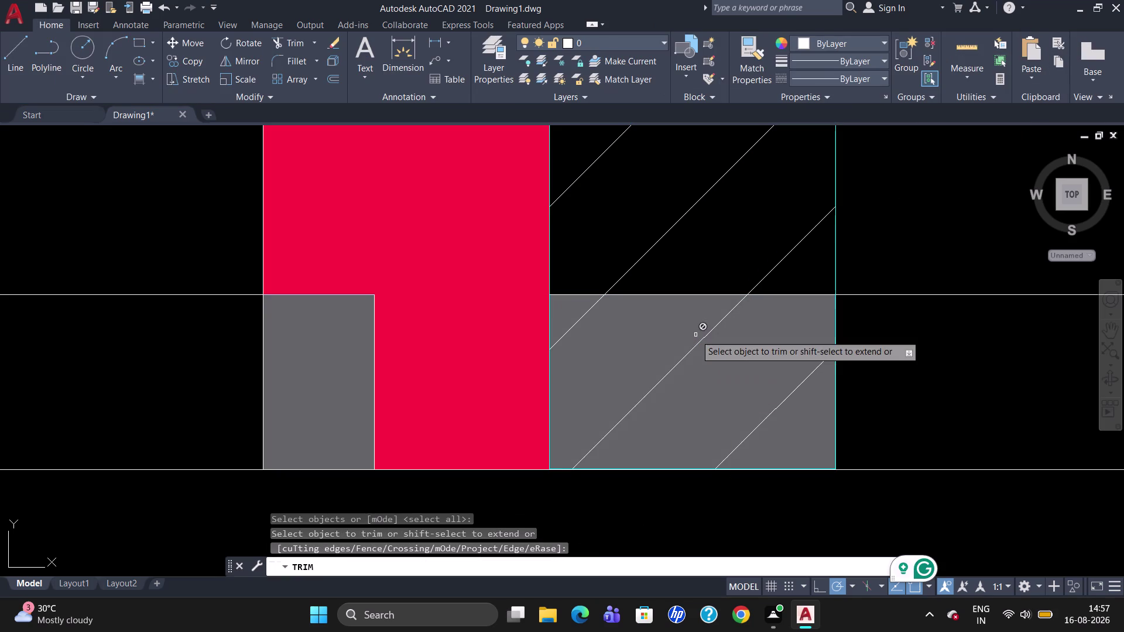
click(702, 338)
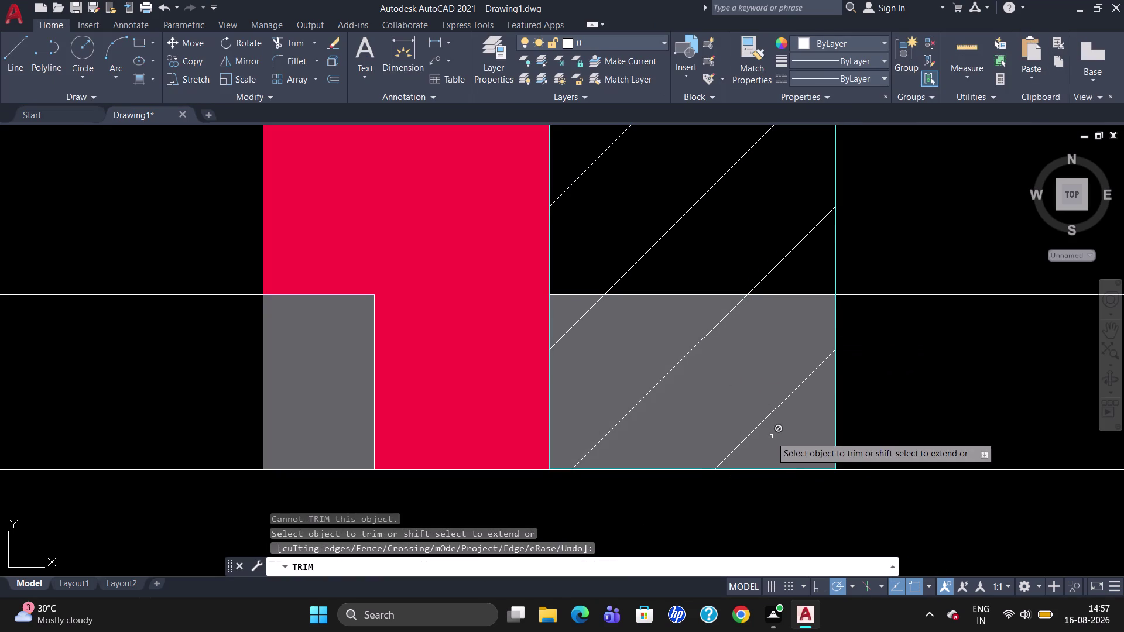
drag(767, 434, 756, 428)
key(Escape)
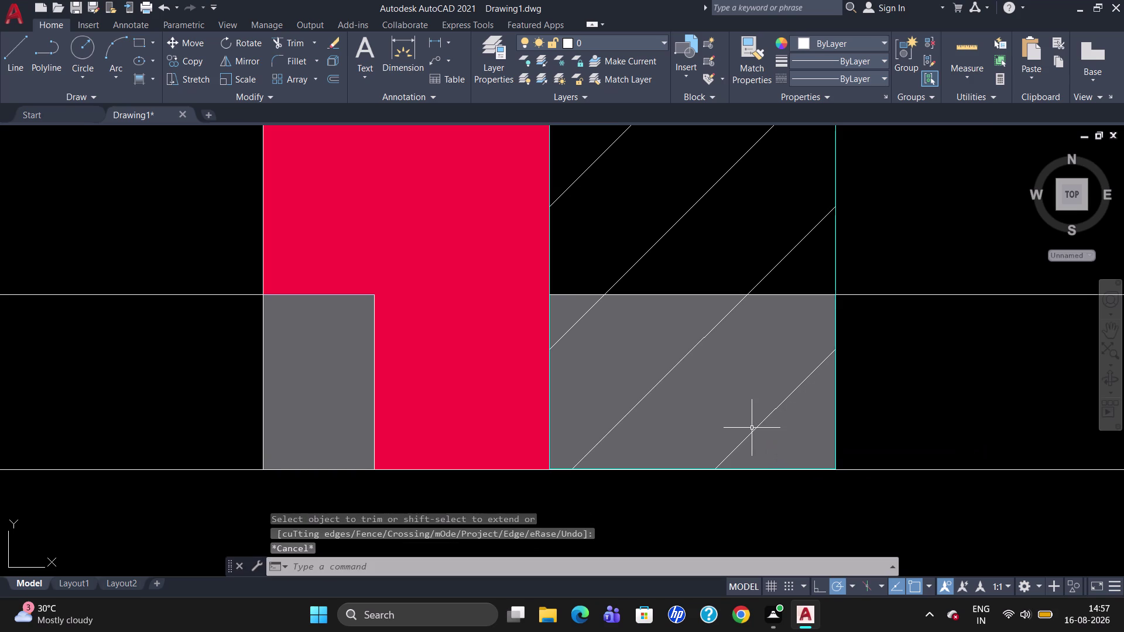
Window-select the grey solid fill and delete it.
click(744, 400)
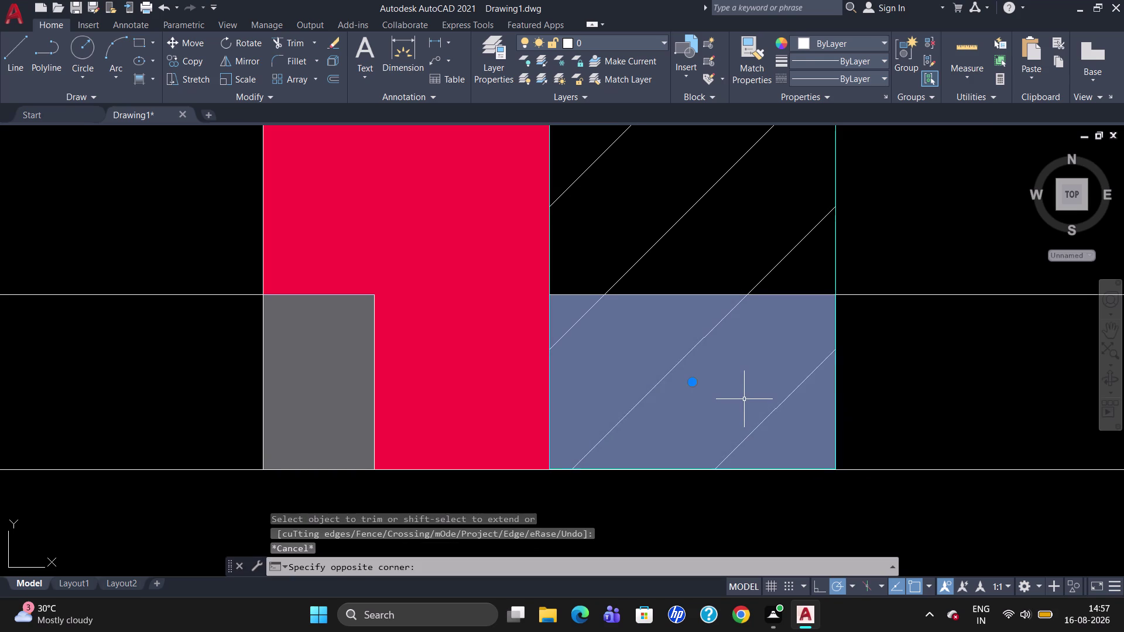
key(Delete)
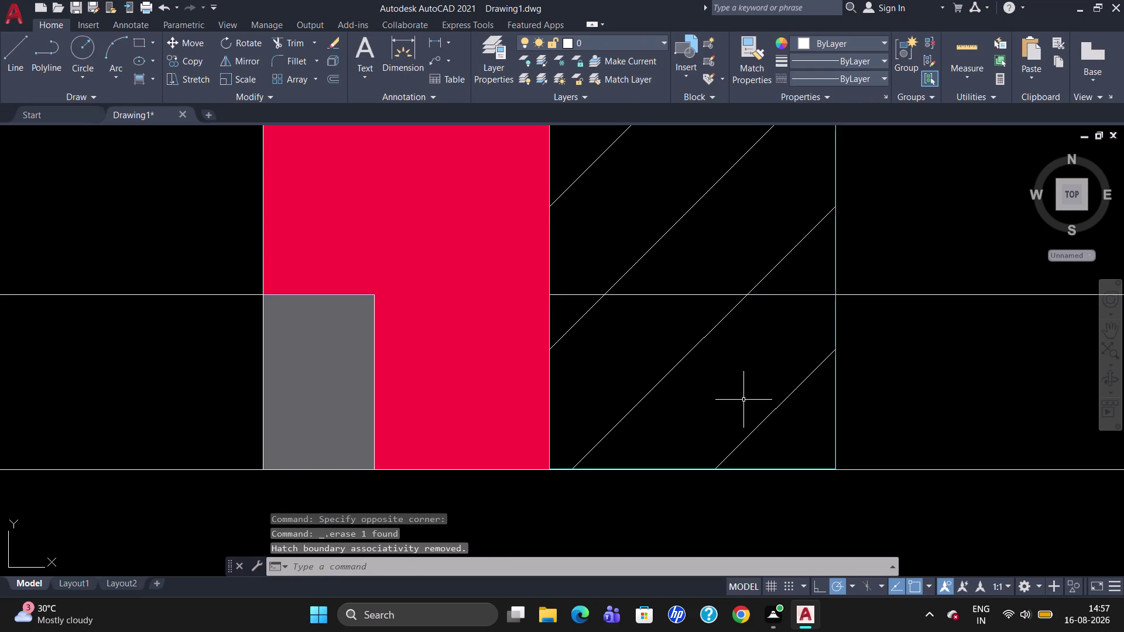
text(TR)
key(Return)
Attempt trimming a diagonal hatch line, then cancel and select the hatch.
key(Return)
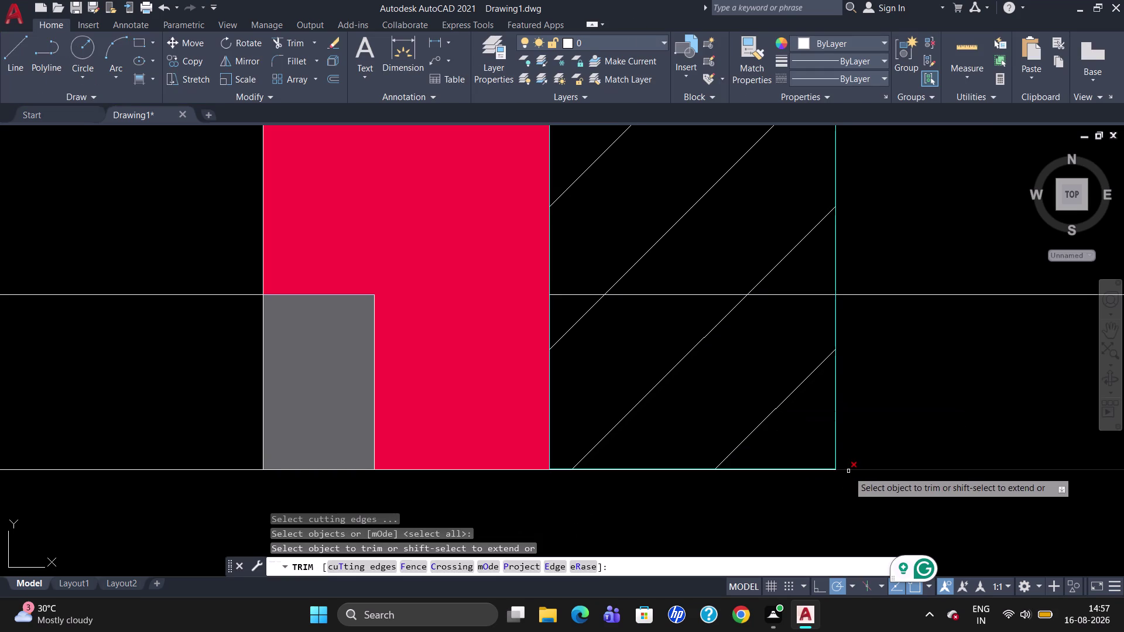
click(768, 414)
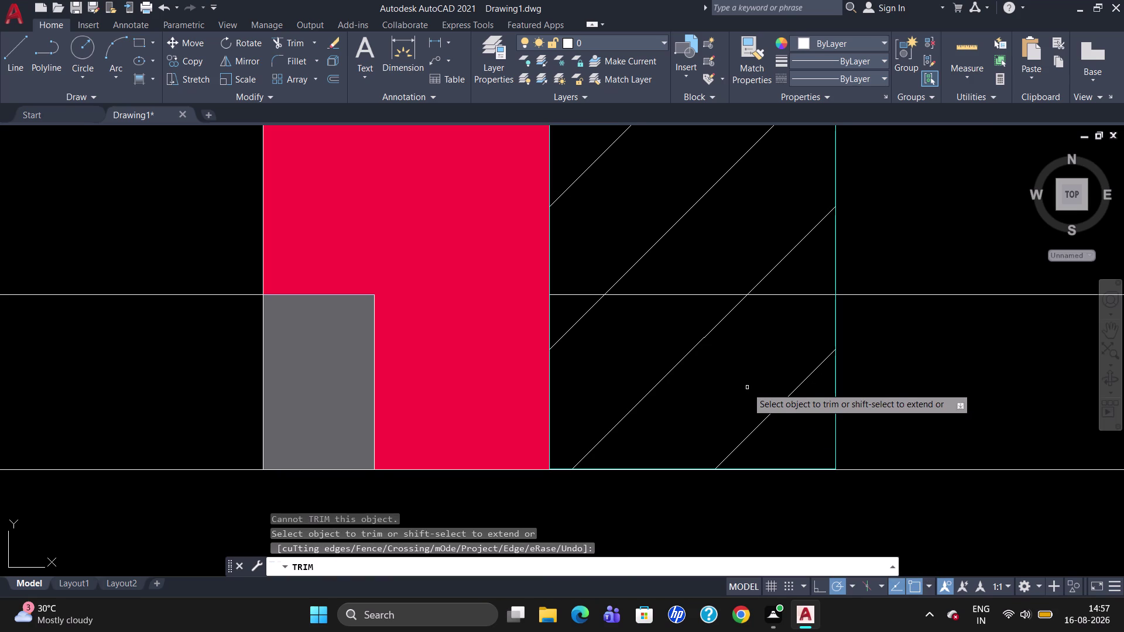
key(Escape)
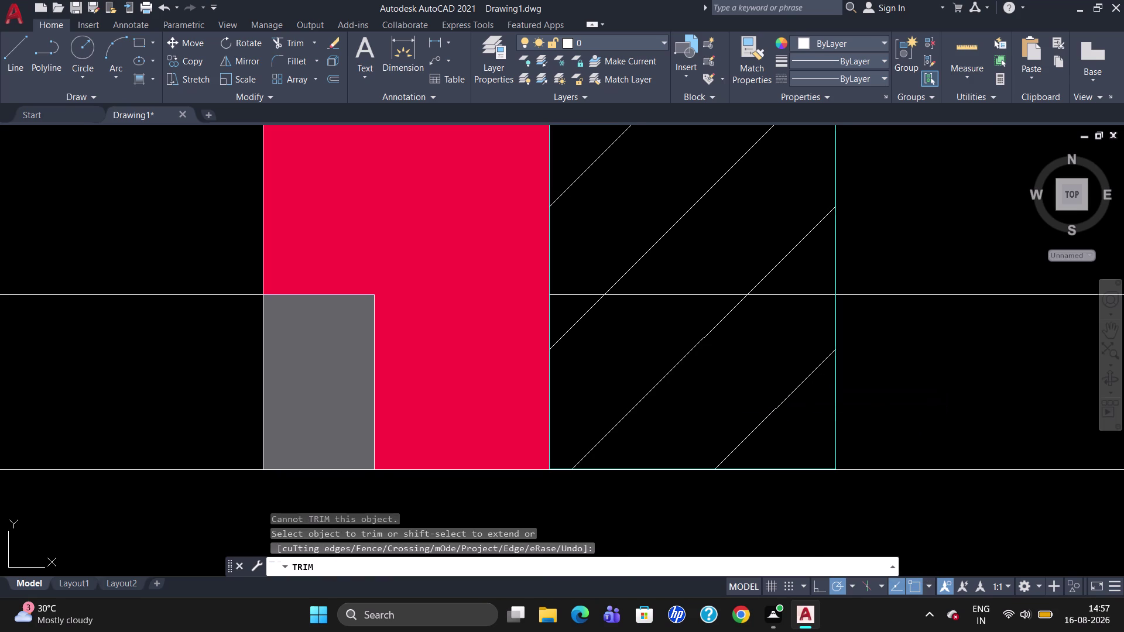
click(650, 248)
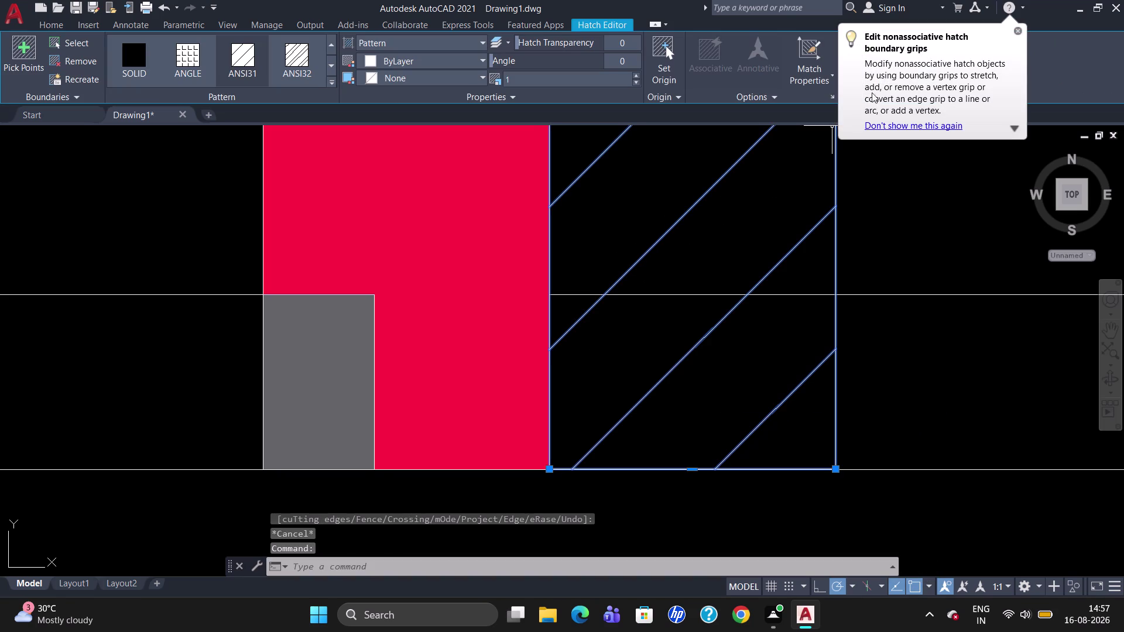
click(1022, 33)
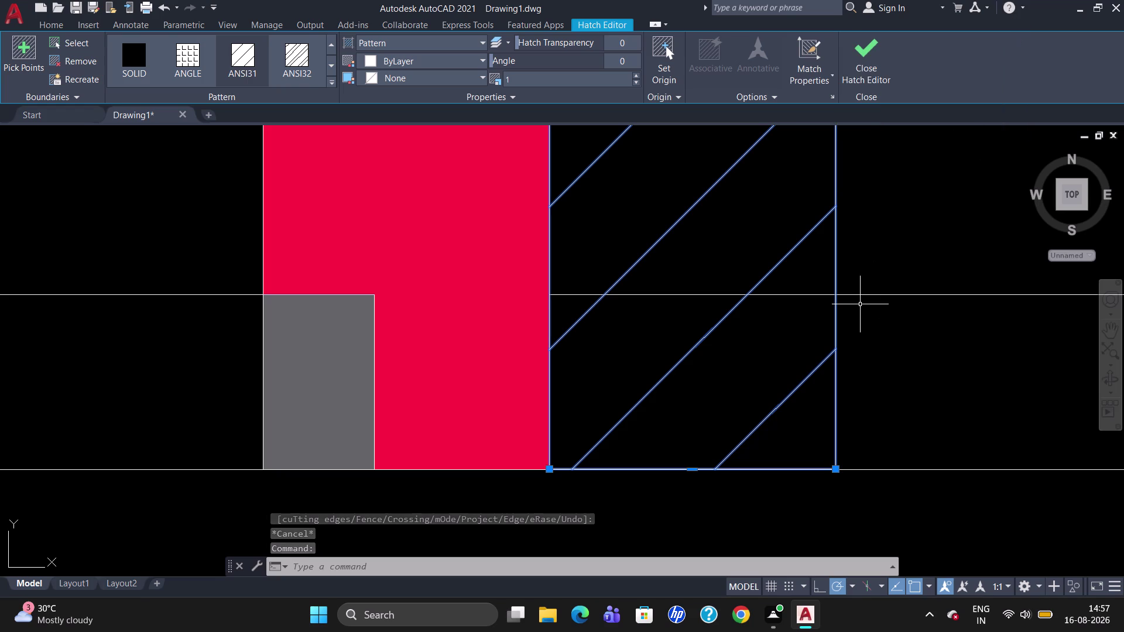
key(Escape)
Try breaking the diagonal hatch at a point, then explode it into separate lines.
text(BR)
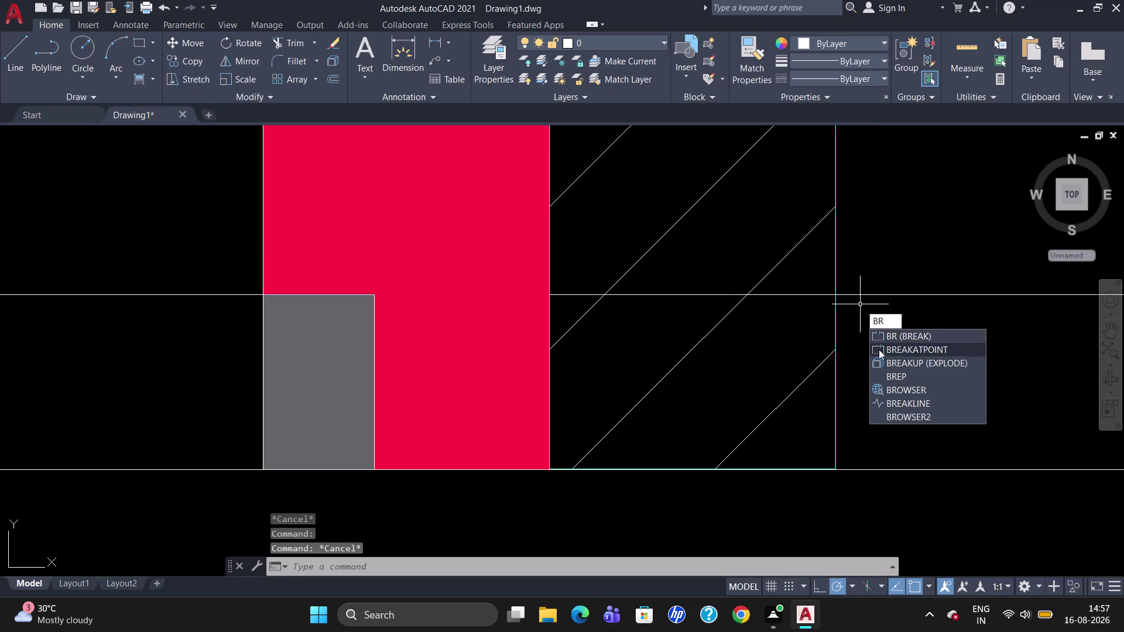
click(885, 349)
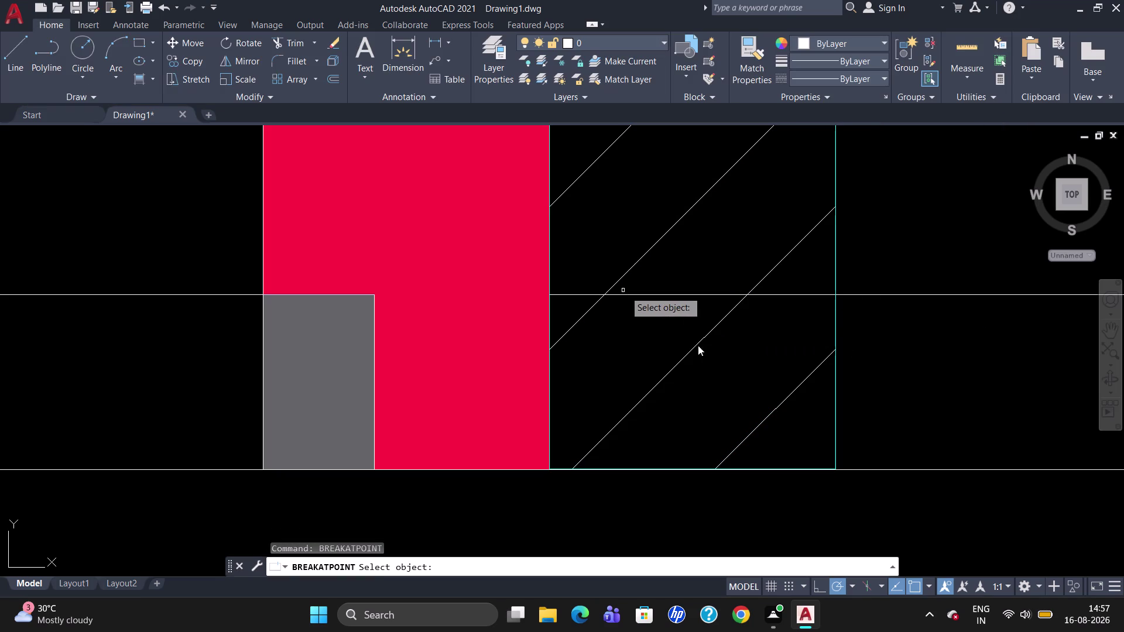
click(705, 332)
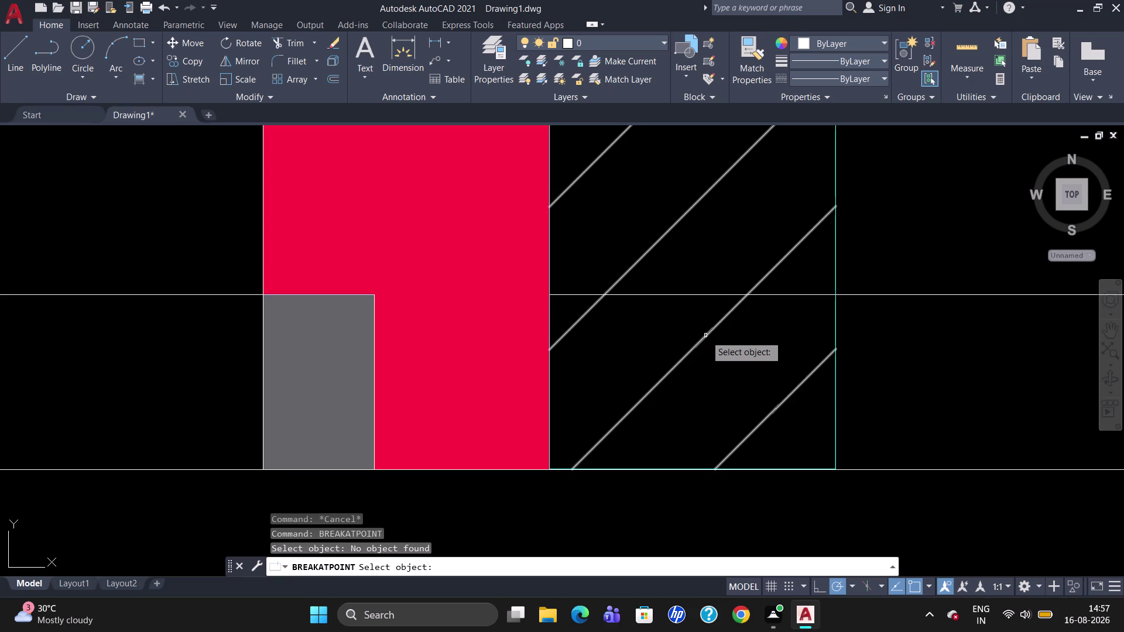
key(Escape)
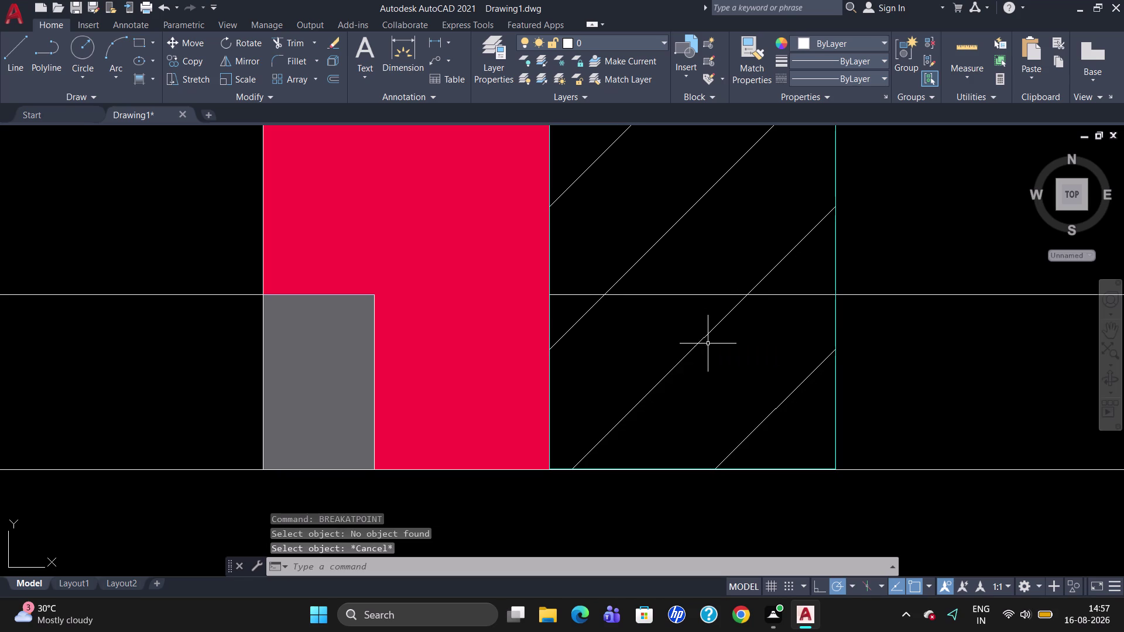
click(706, 332)
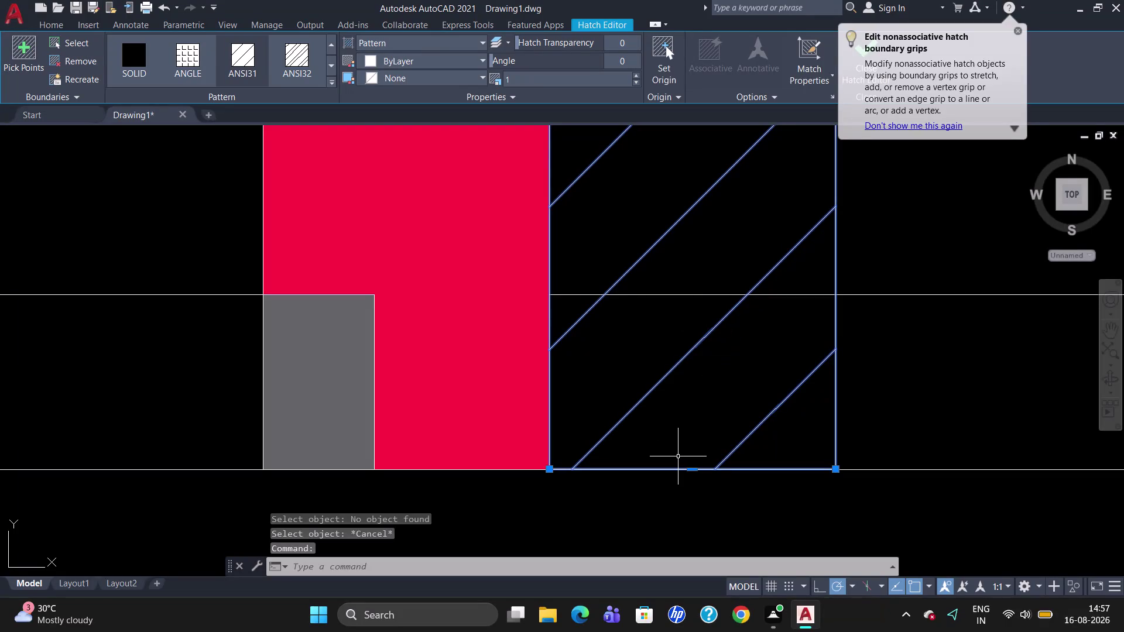
key(Escape)
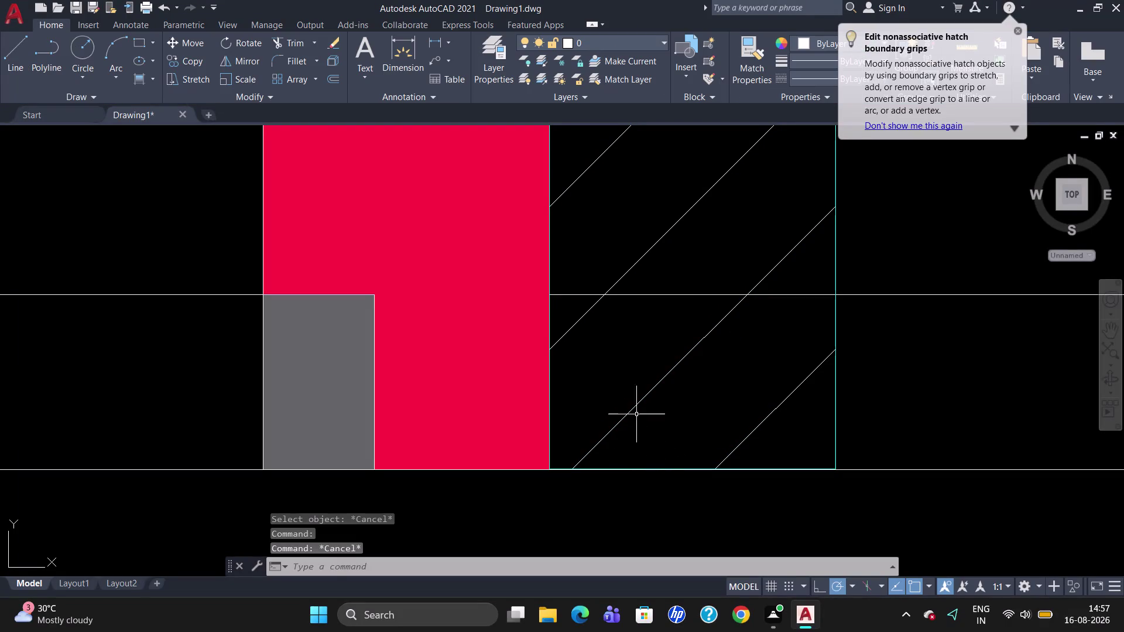
click(647, 396)
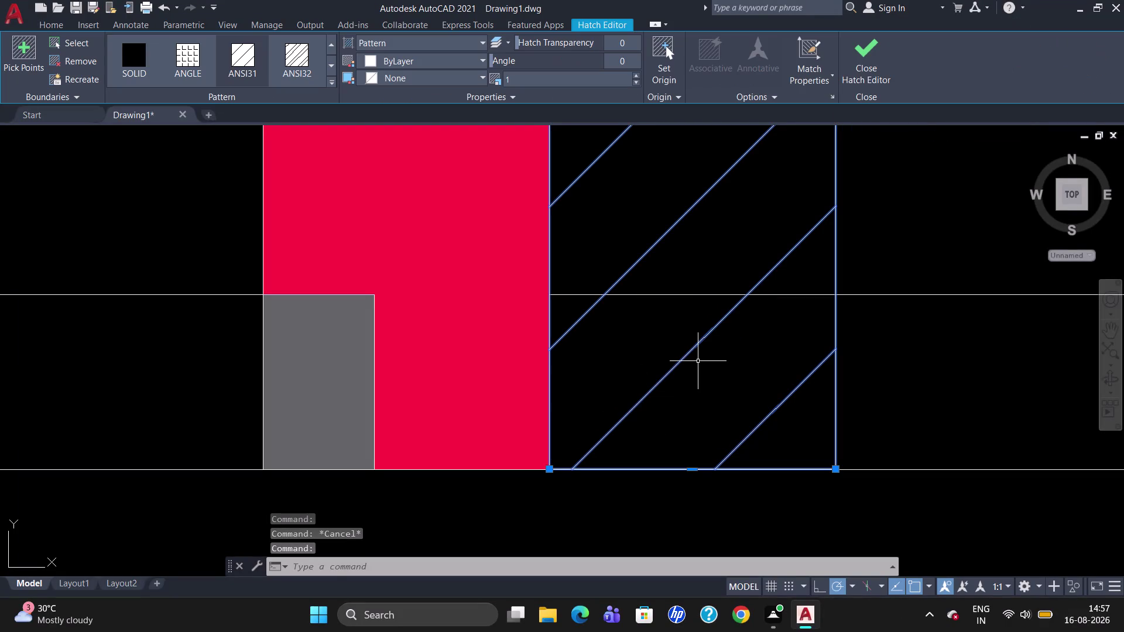
key(x)
key(Return)
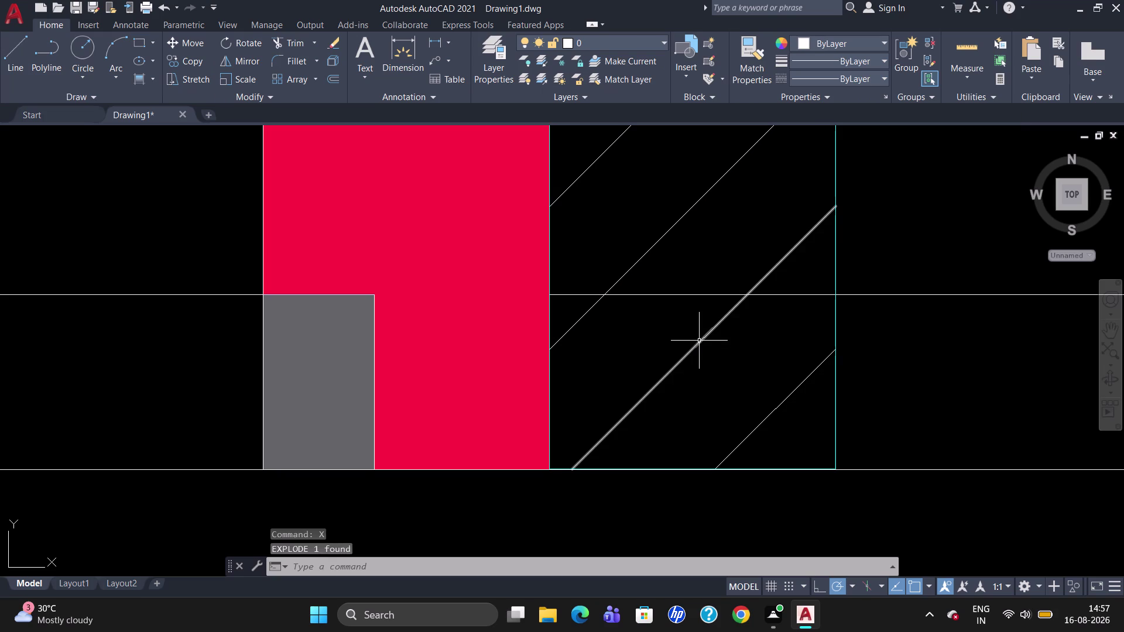
click(698, 340)
key(Escape)
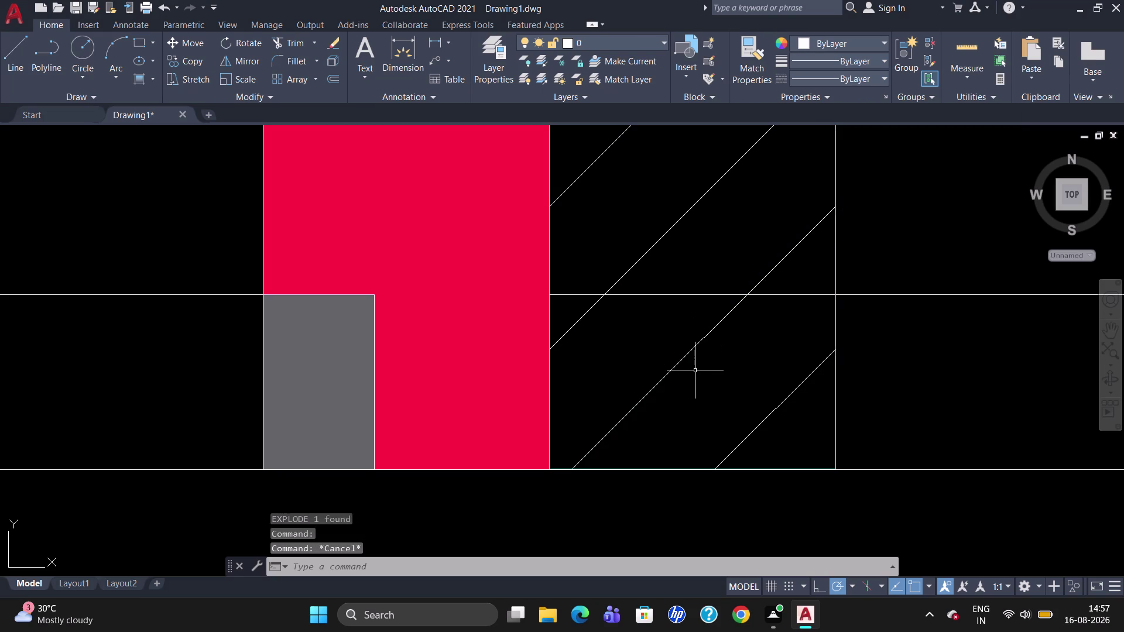
Trim the exploded hatch lines at the horizontal line and delete the leftover diagonal.
text(TR)
key(Return)
key(Return)
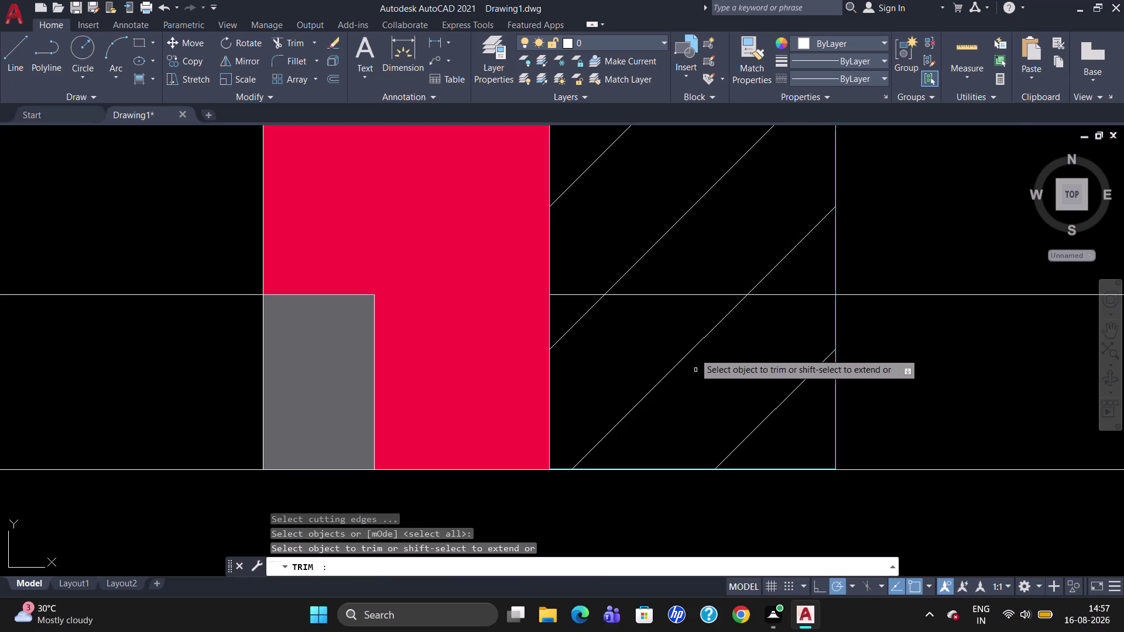
click(692, 347)
click(585, 307)
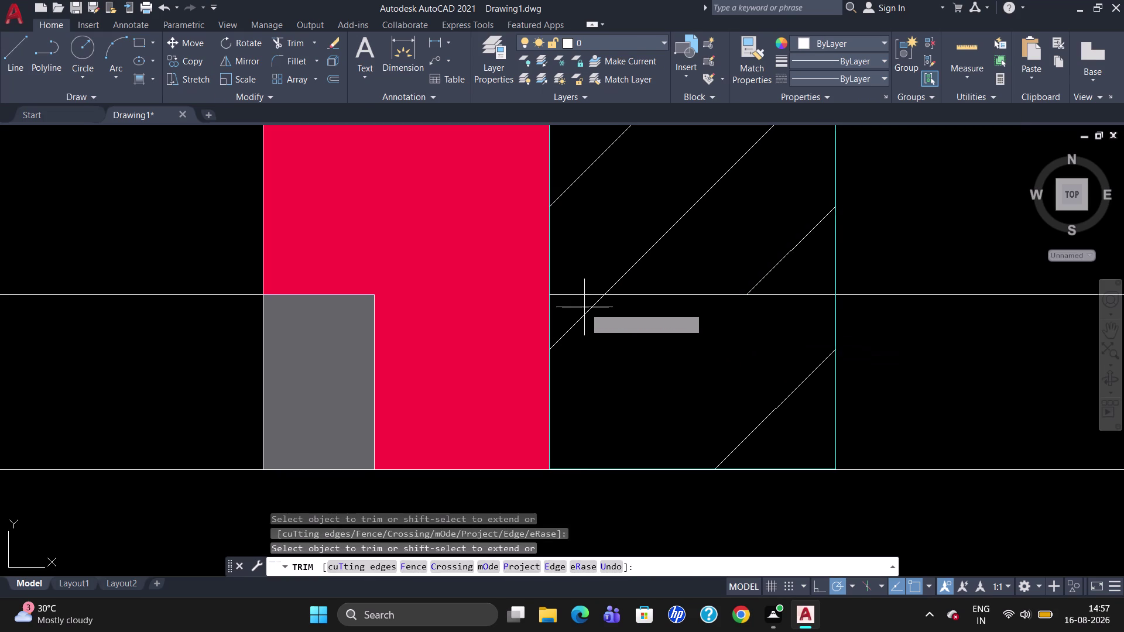
double_click(585, 310)
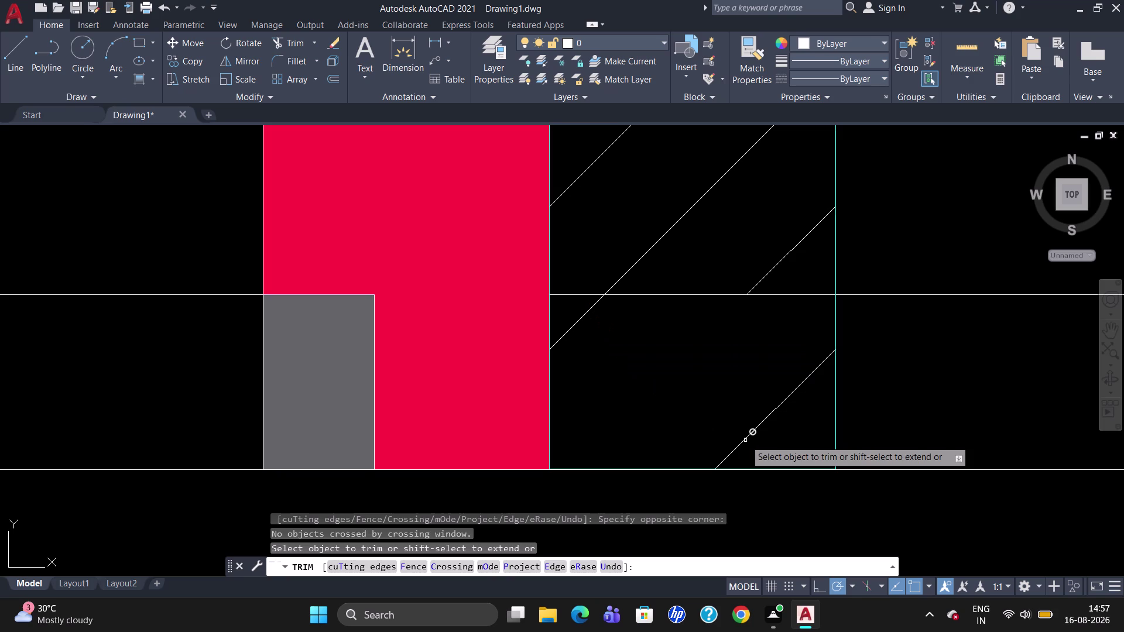
double_click(745, 440)
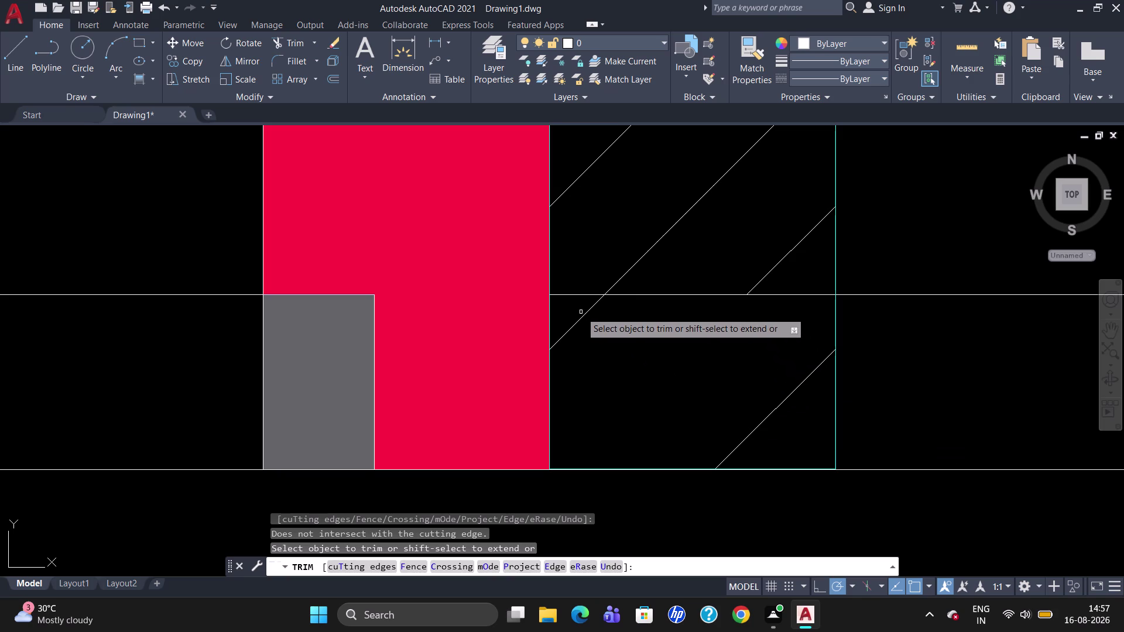
click(583, 319)
key(Escape)
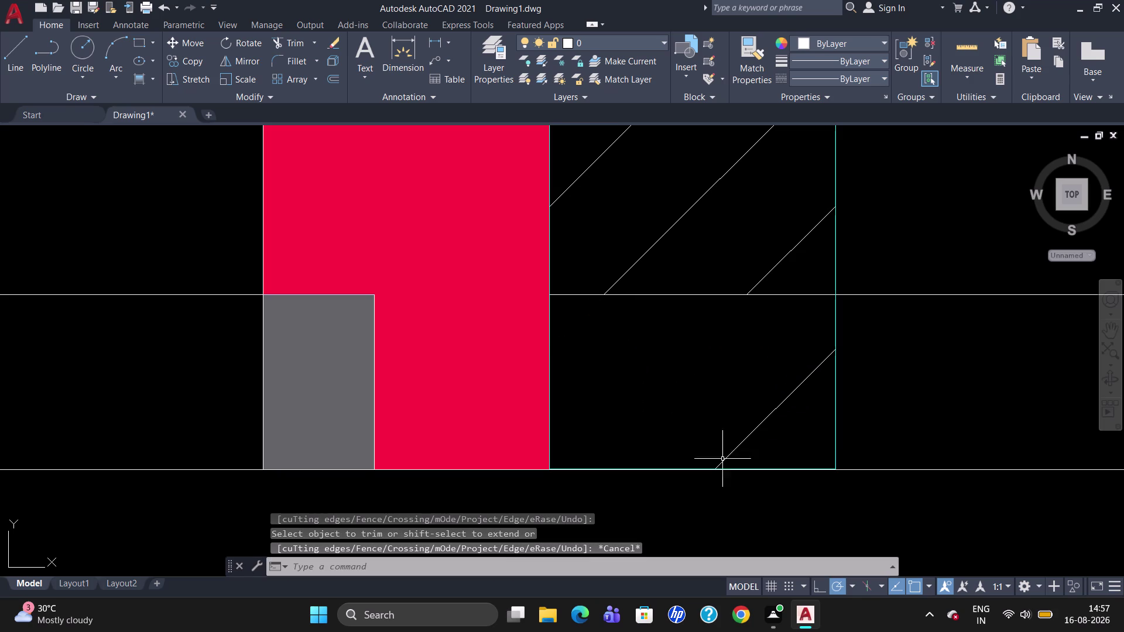
click(762, 423)
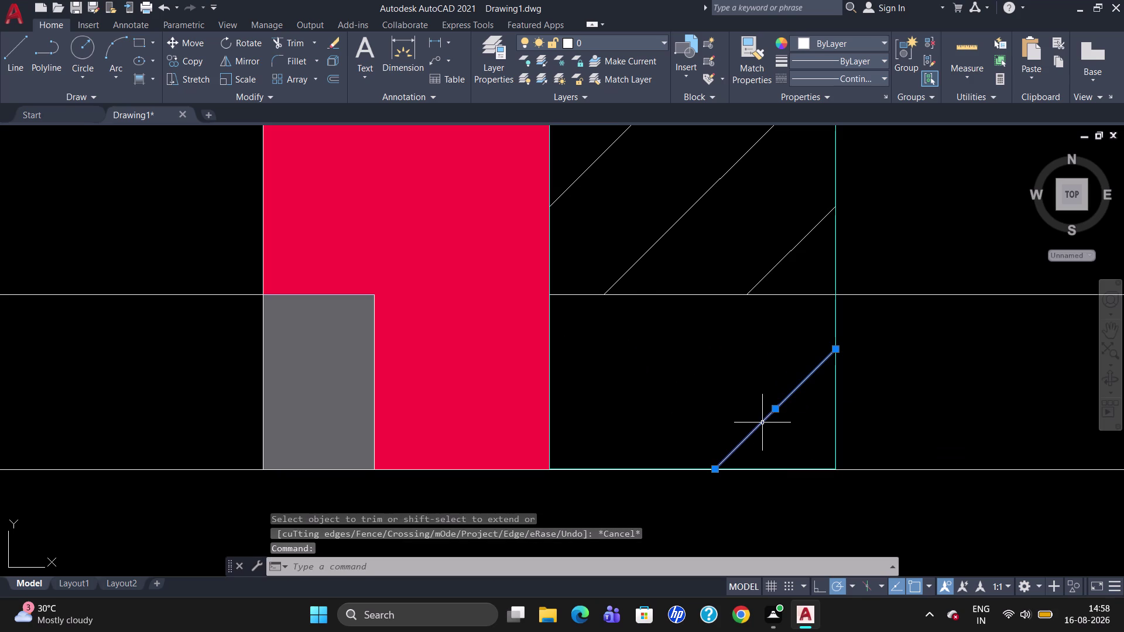
key(Delete)
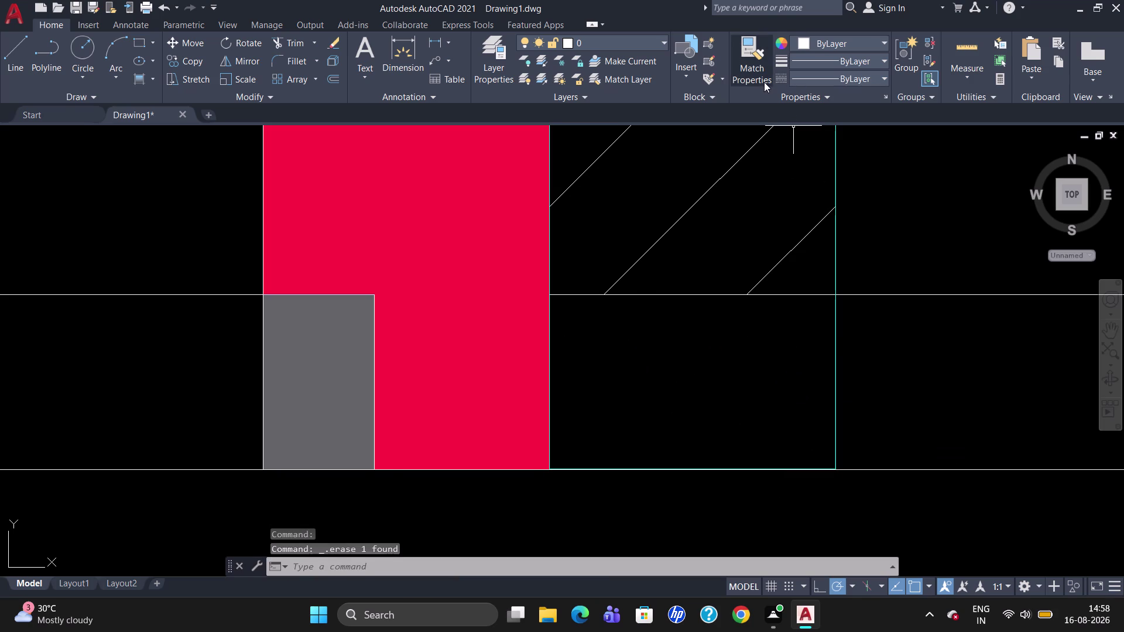
Attempt Match Properties from the gray column piece onto the empty area, then cancel.
click(764, 82)
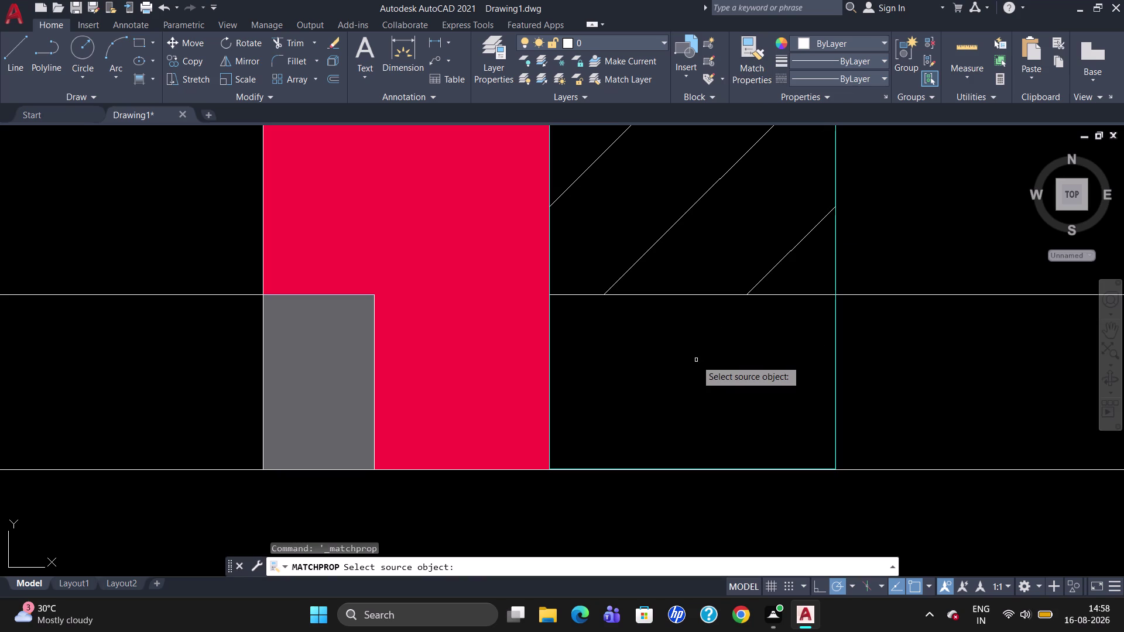
click(348, 397)
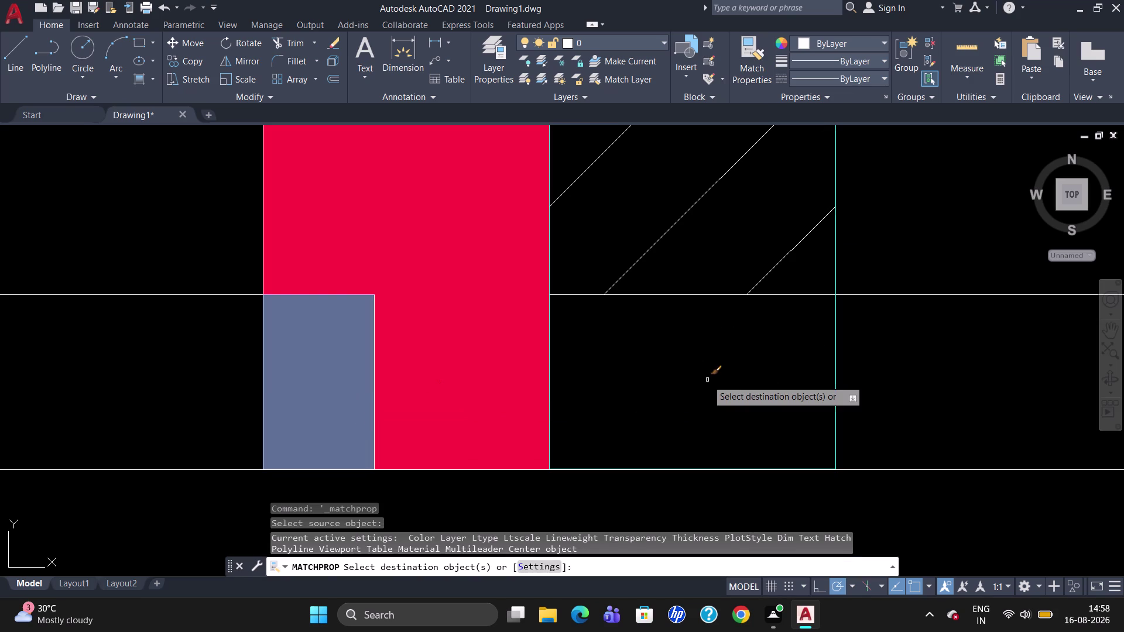
click(708, 379)
double_click(706, 380)
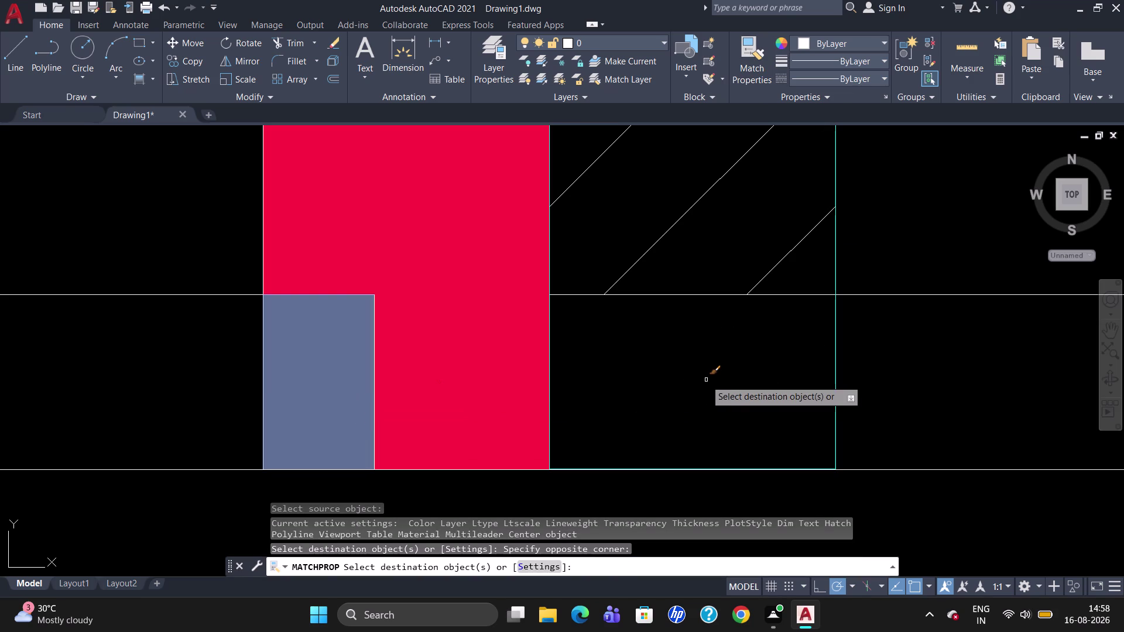
click(681, 399)
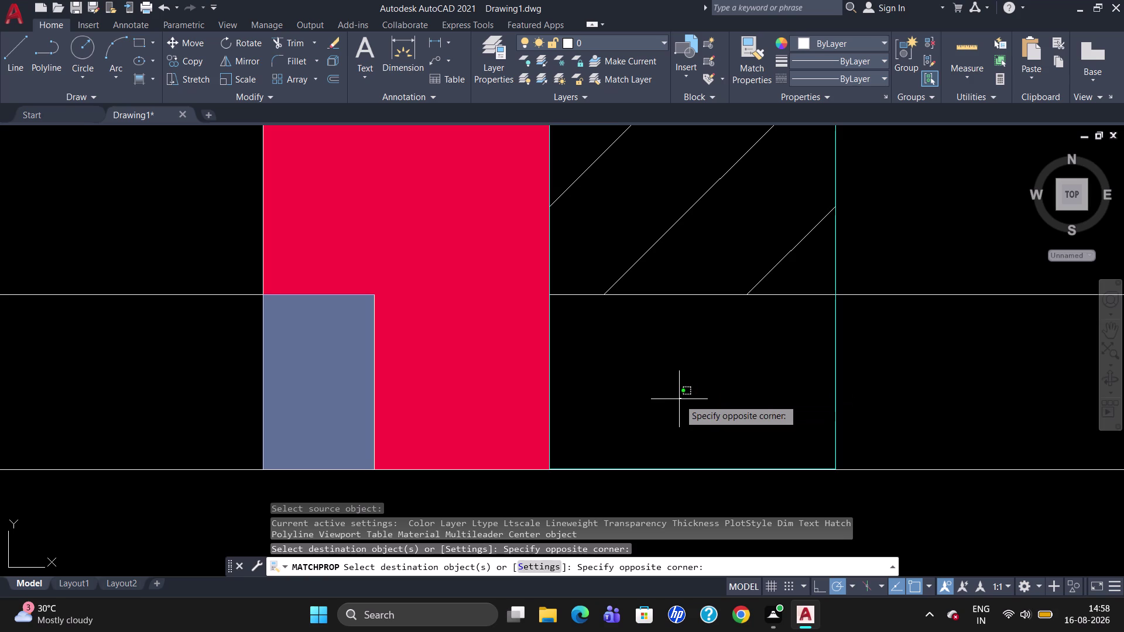
key(Escape)
click(766, 78)
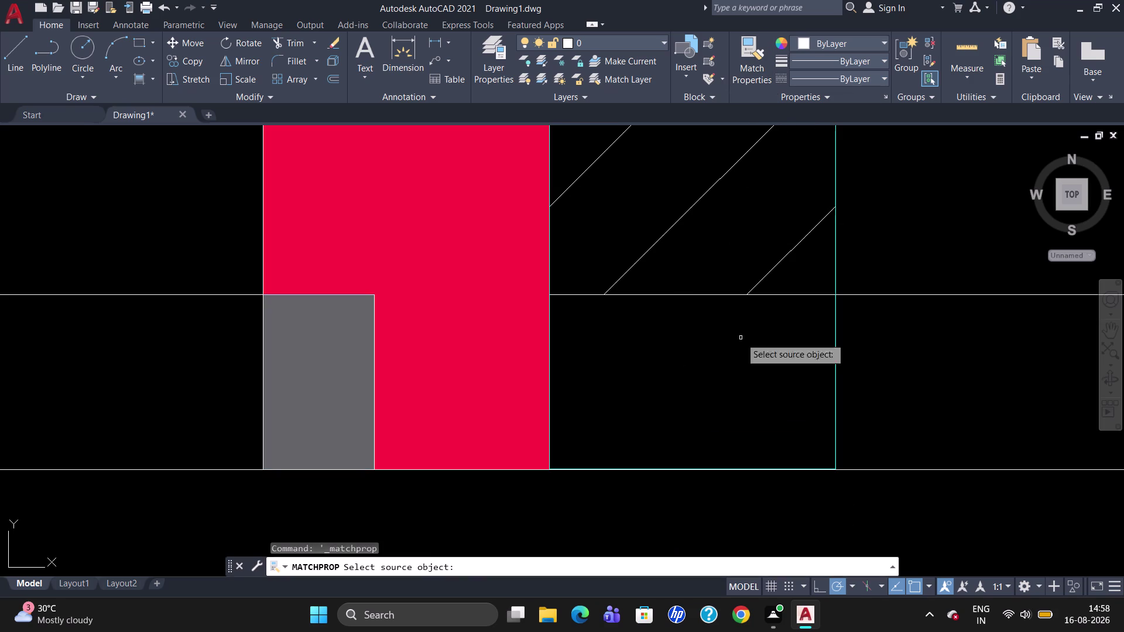
click(740, 399)
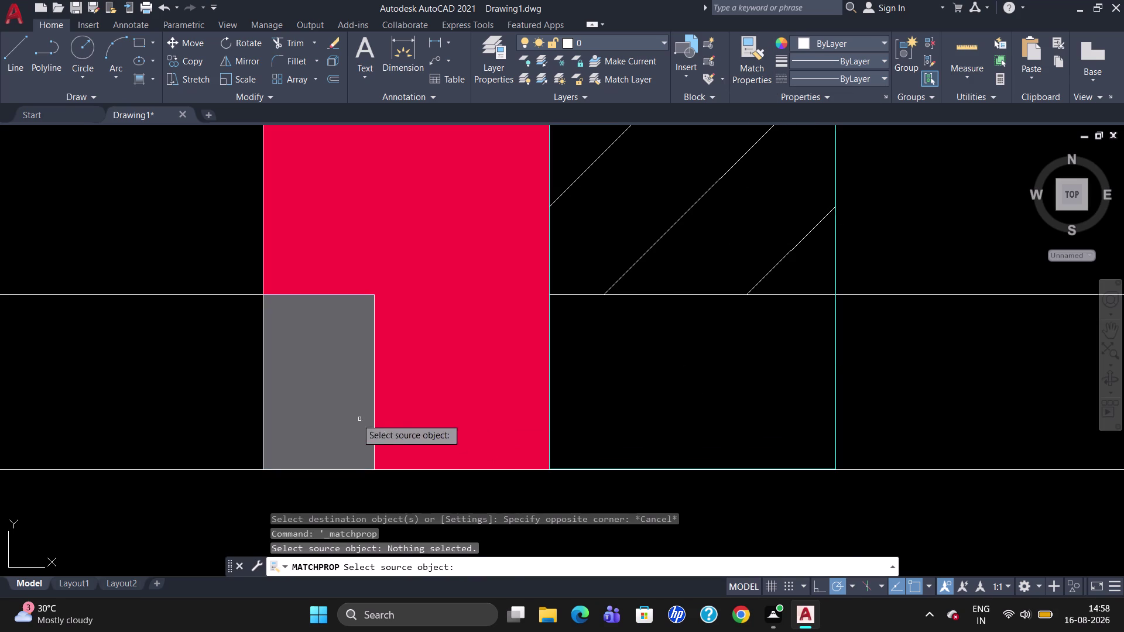
click(337, 412)
click(652, 399)
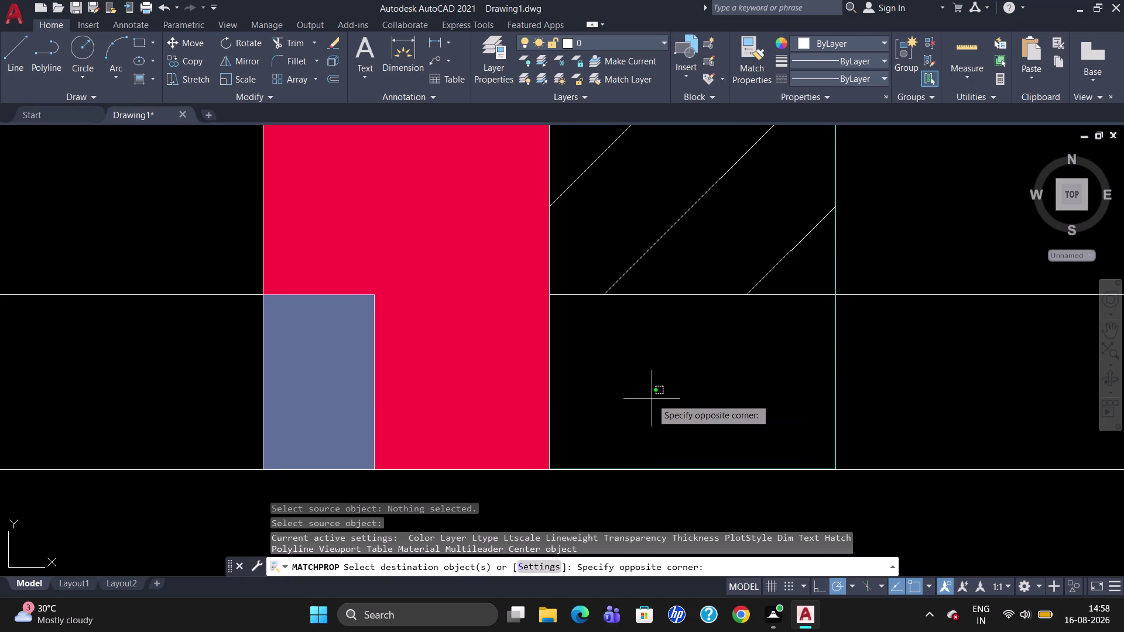
click(651, 398)
key(Escape)
Fill the empty rectangle beside the red column with a grey gradient fill.
click(143, 86)
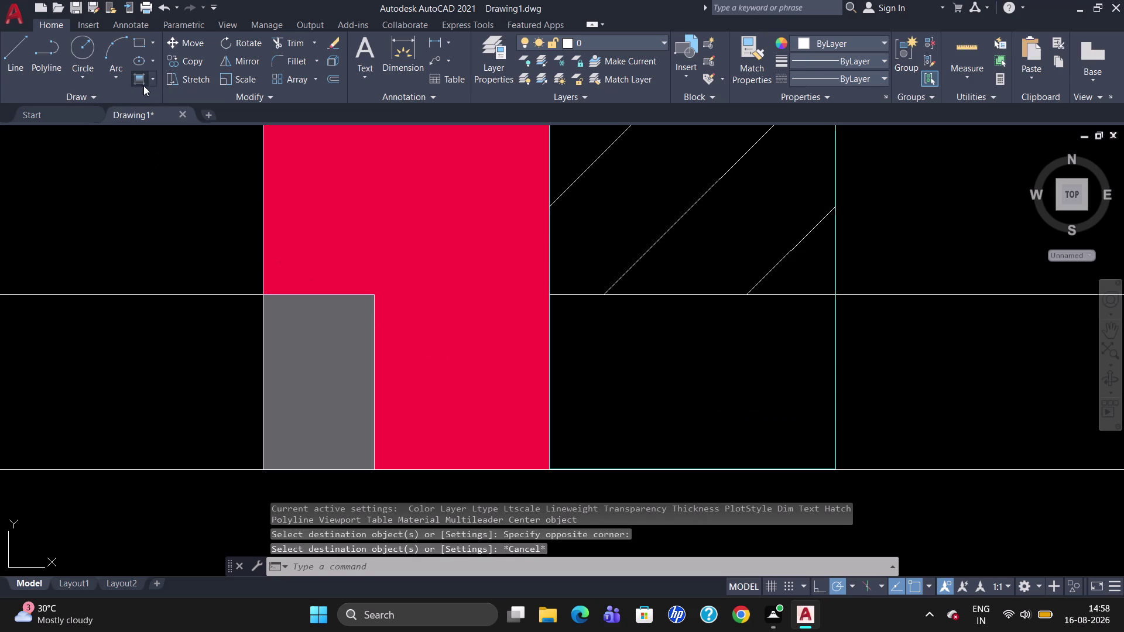
click(296, 62)
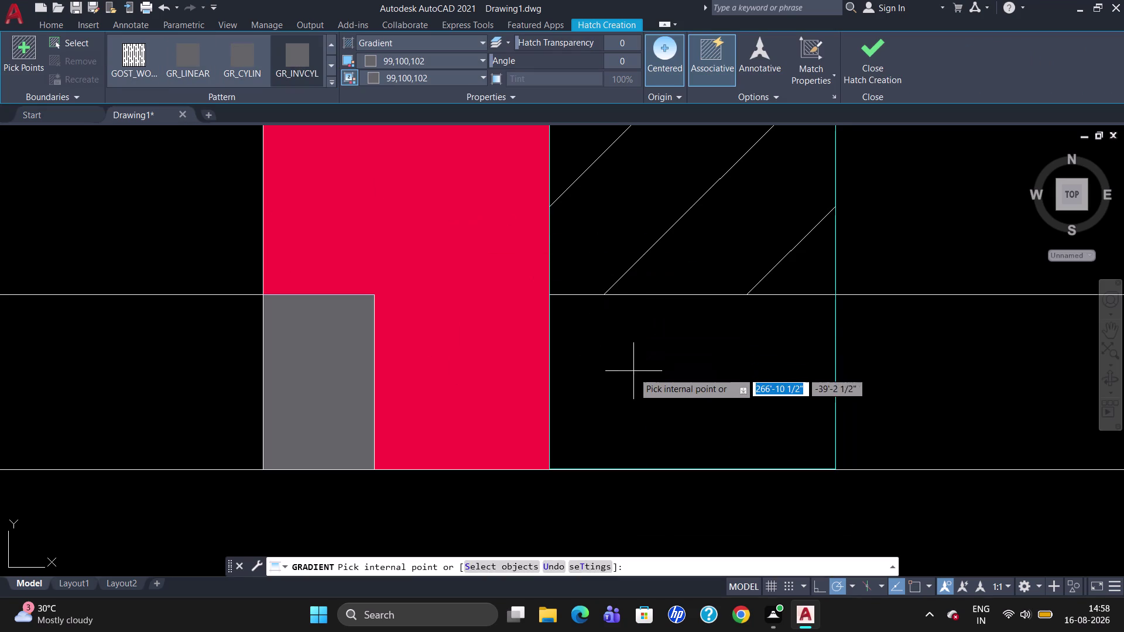
click(636, 378)
key(Escape)
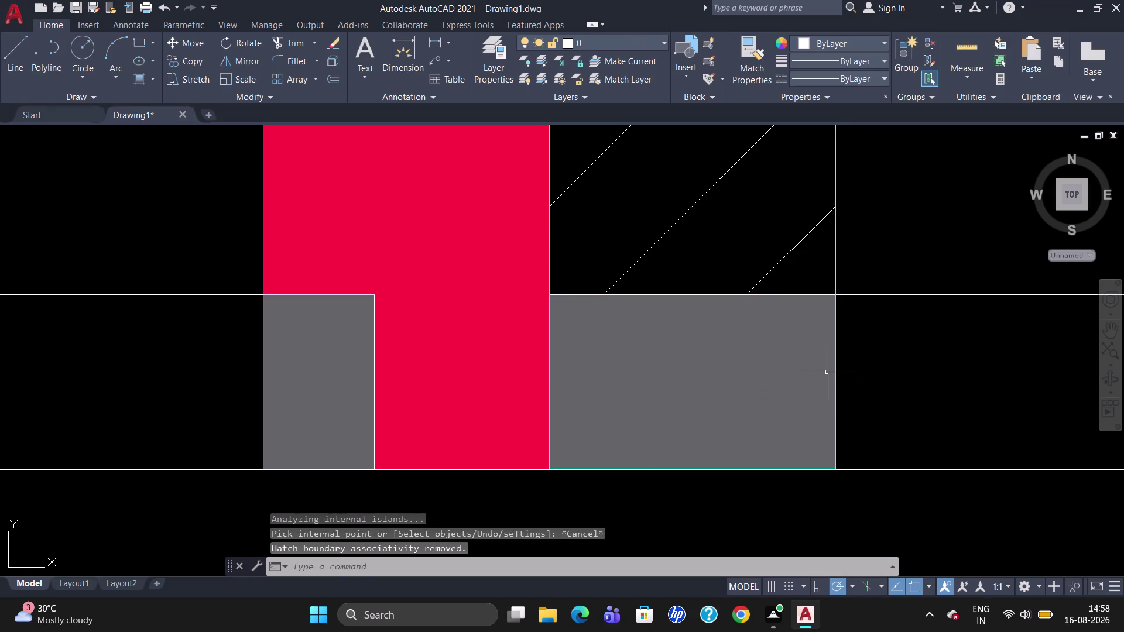
scroll(down, 3)
scroll(up, 3)
scroll(down, 3)
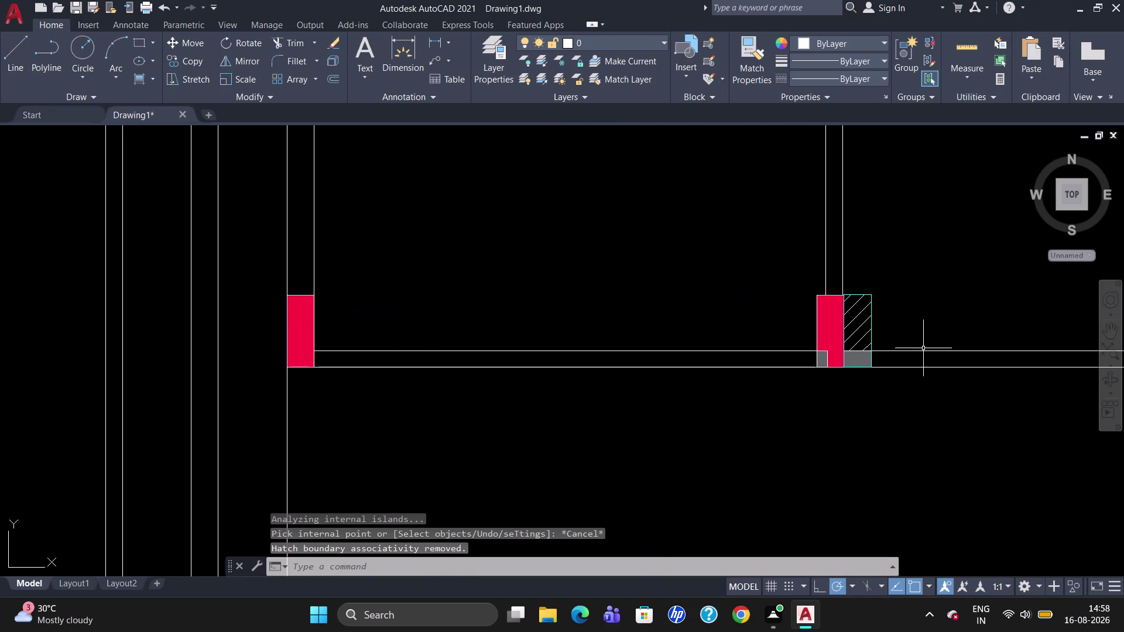
right_drag(921, 361, 914, 400)
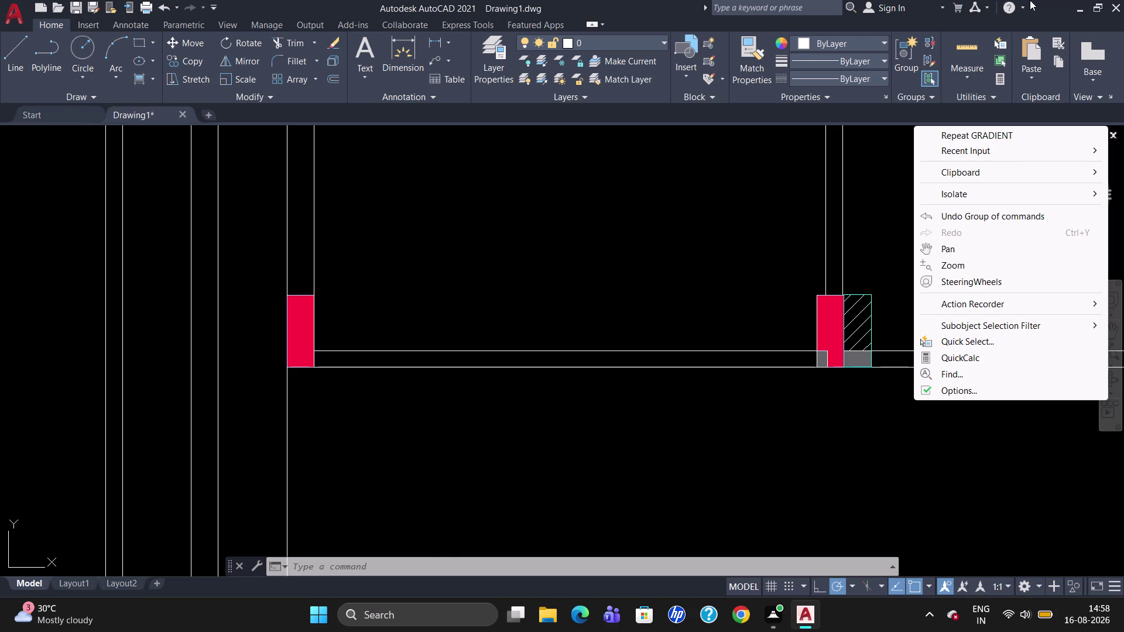
click(874, 260)
scroll(up, 3)
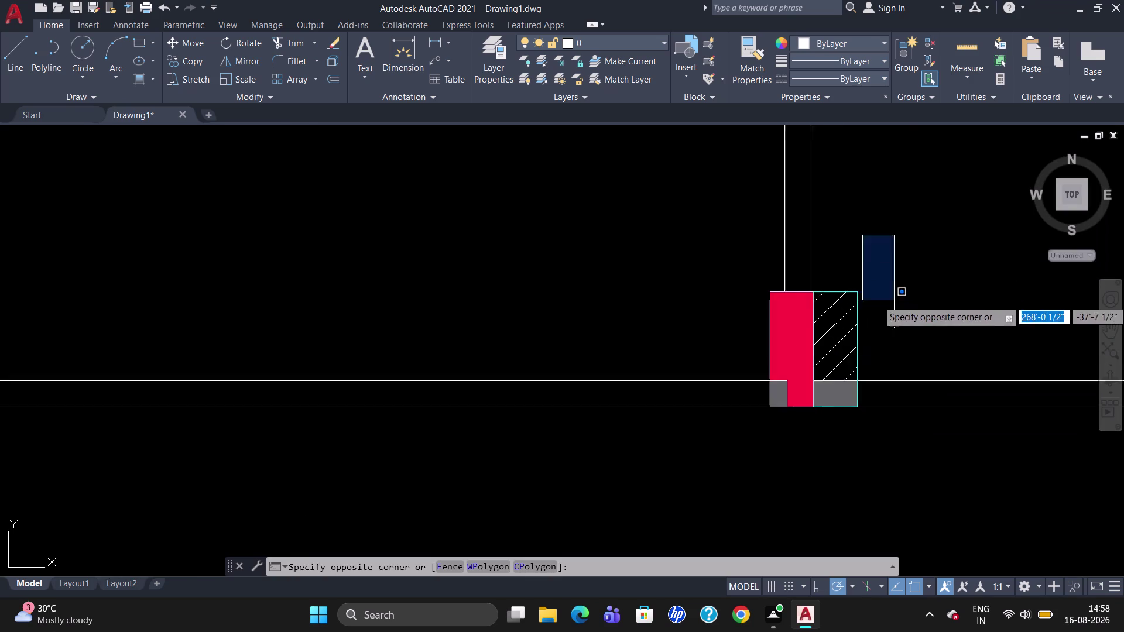
scroll(up, 3)
scroll(down, 3)
scroll(up, 3)
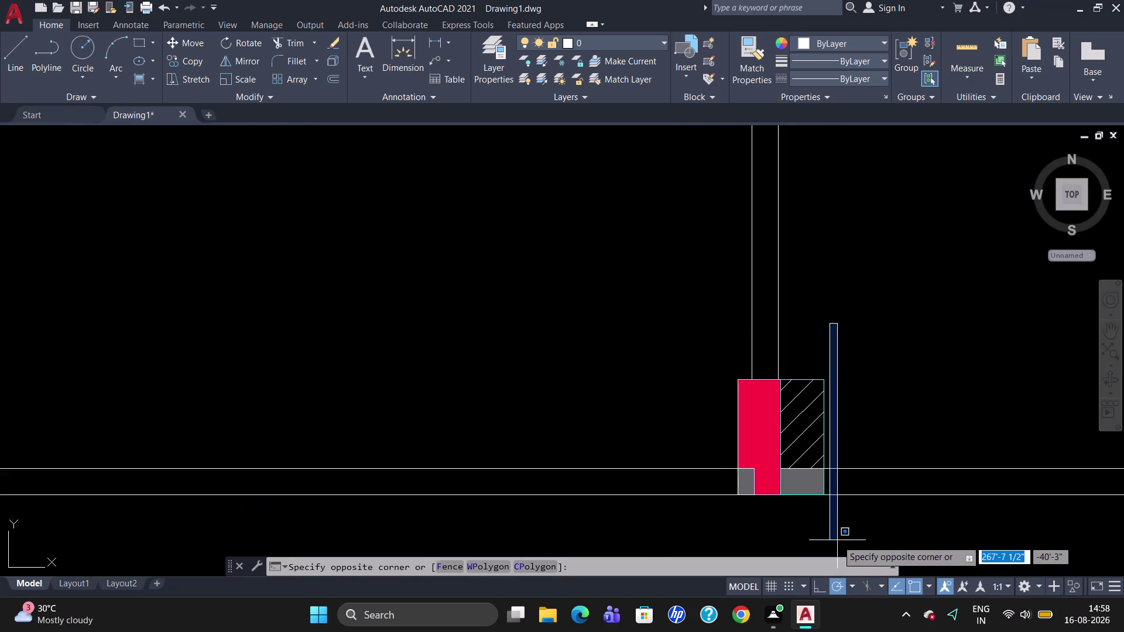
key(Escape)
scroll(up, 3)
scroll(down, 3)
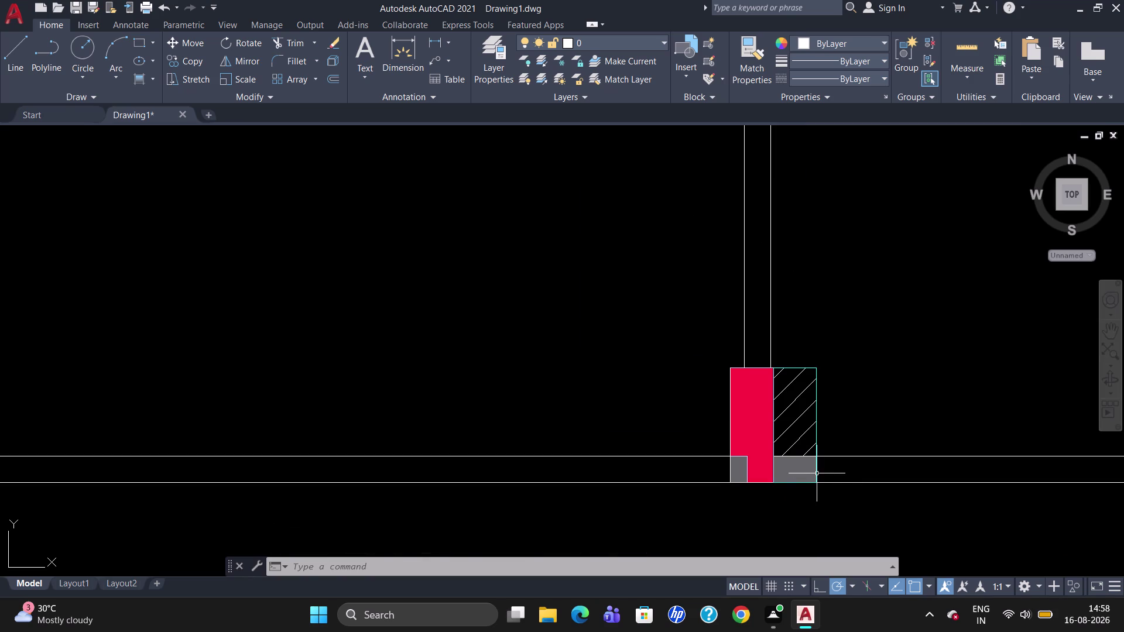
Explode the new grey fill into separate parts.
scroll(up, 3)
click(806, 466)
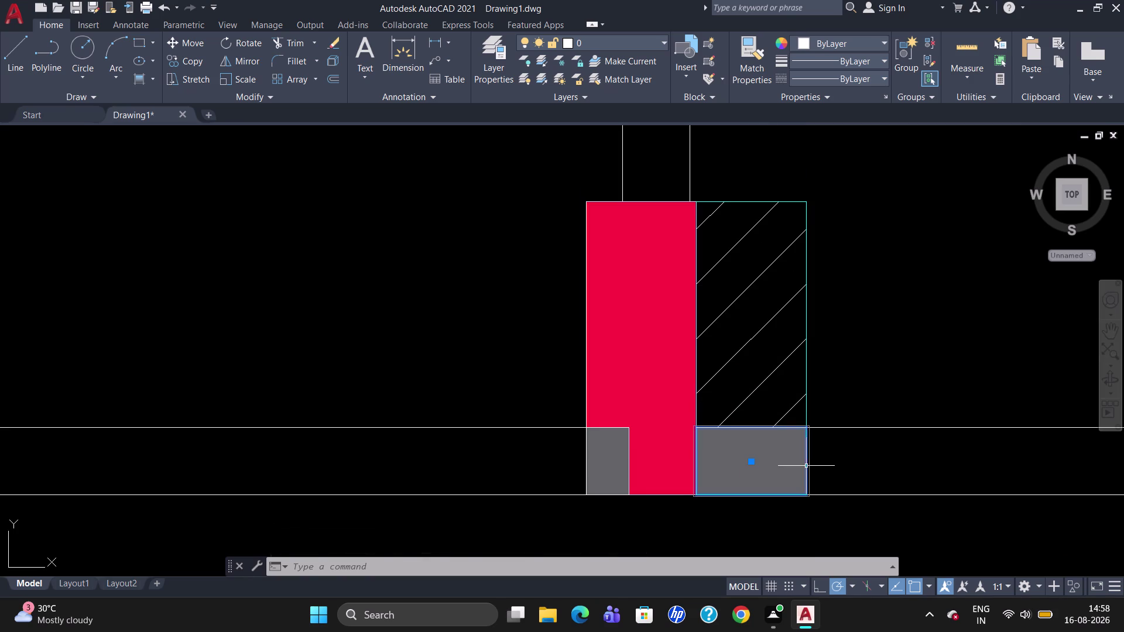
key(x)
key(Return)
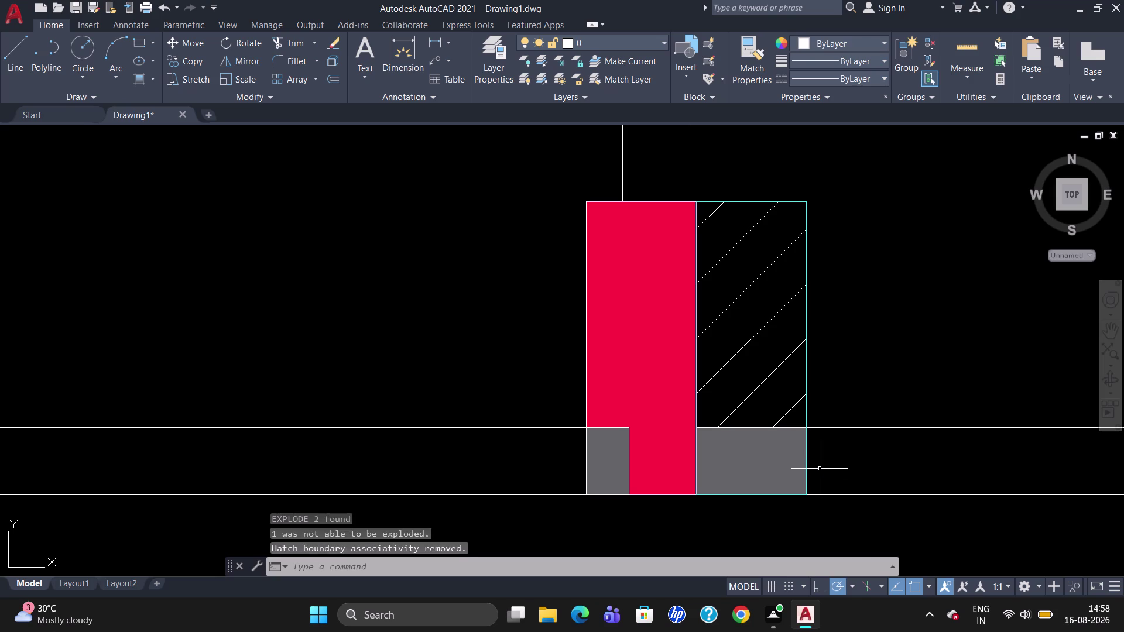
Offset the grey fill's edge 4" inward.
key(o)
key(Return)
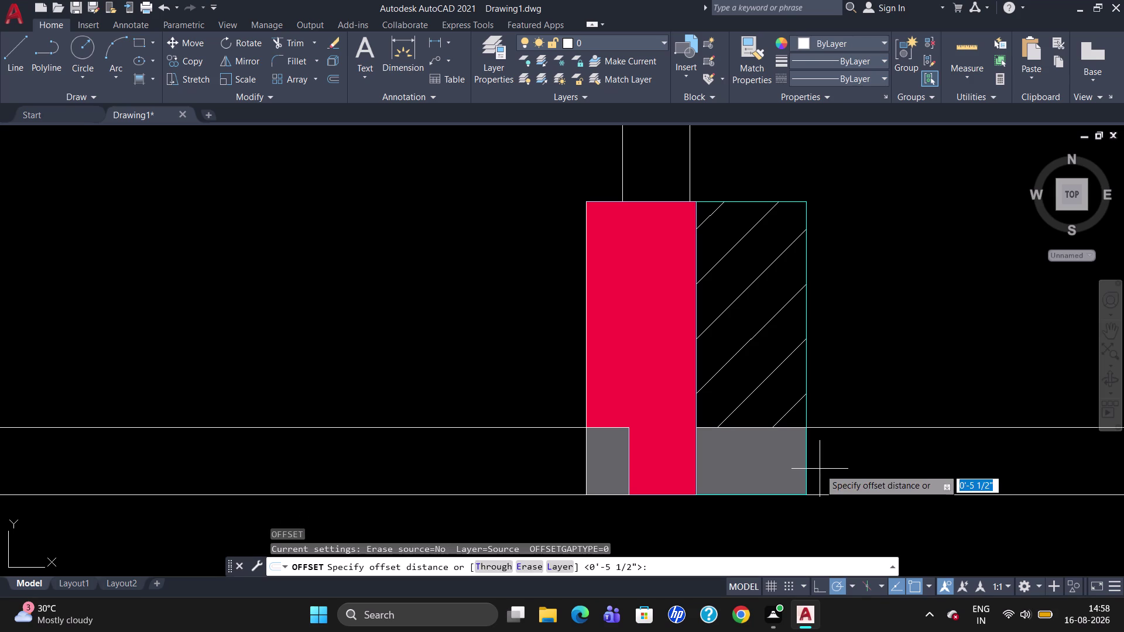
click(807, 454)
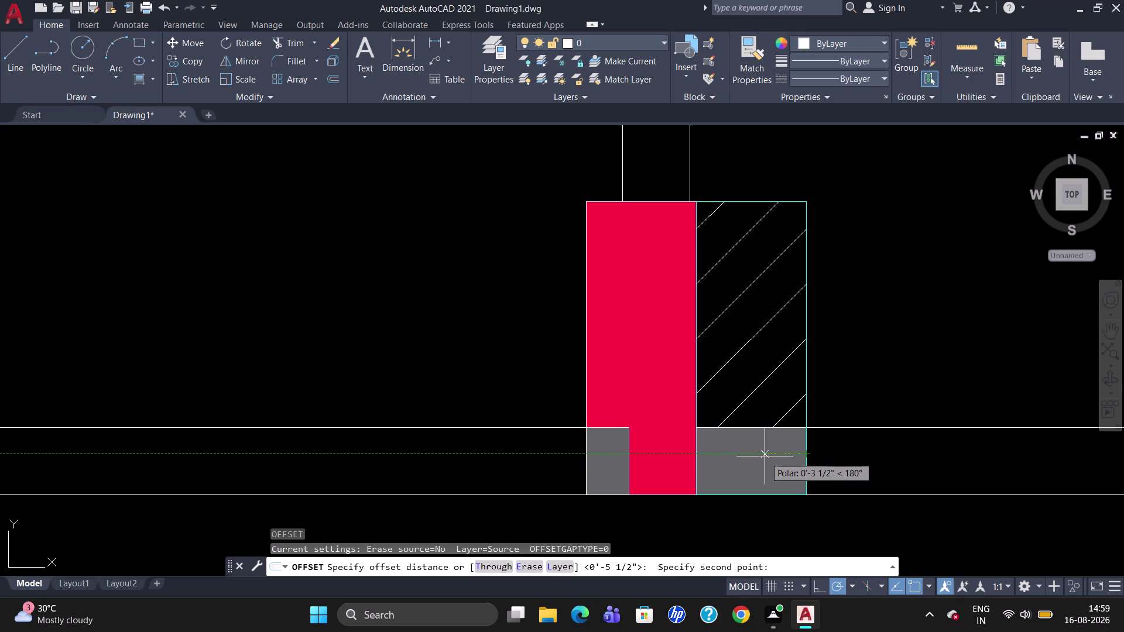
key(4)
key(shift+quotedbl)
key(Return)
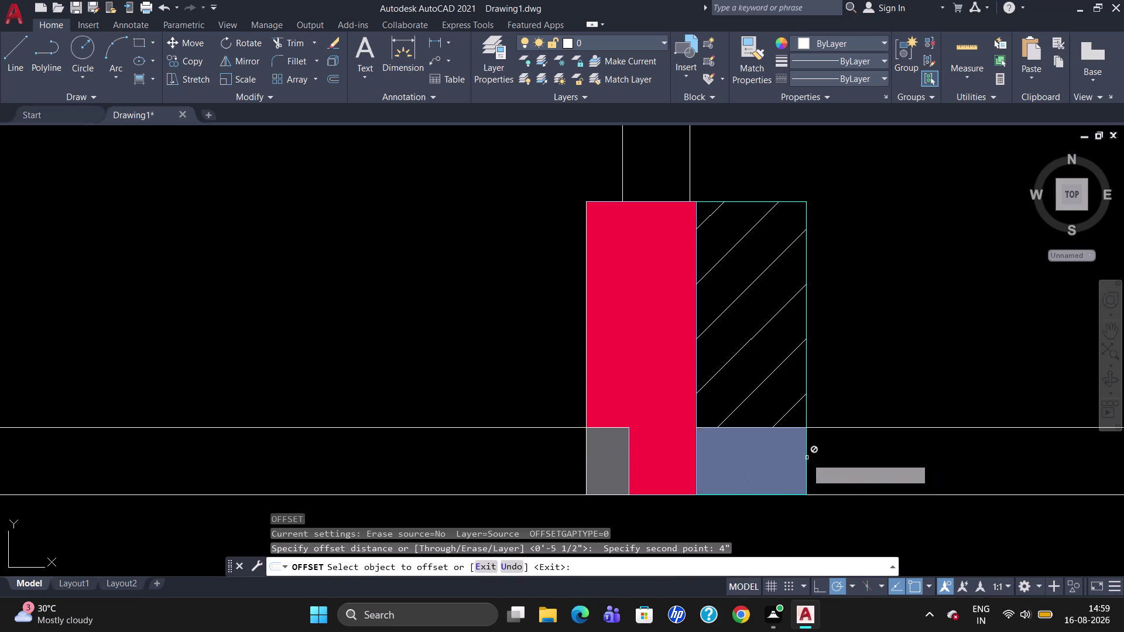
click(806, 457)
click(766, 460)
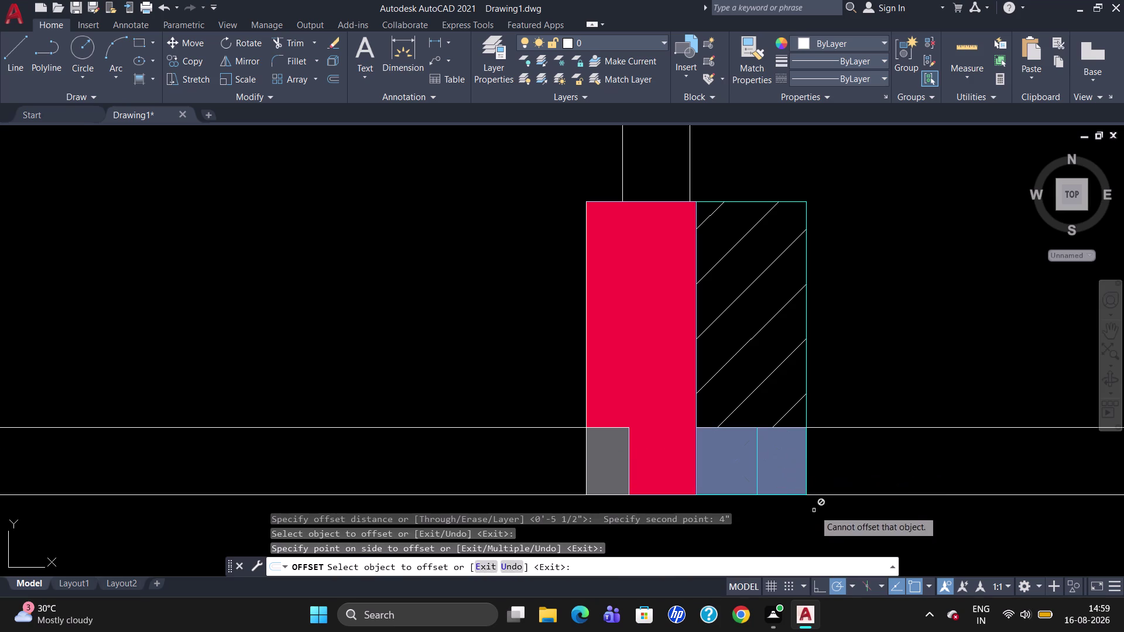
key(Escape)
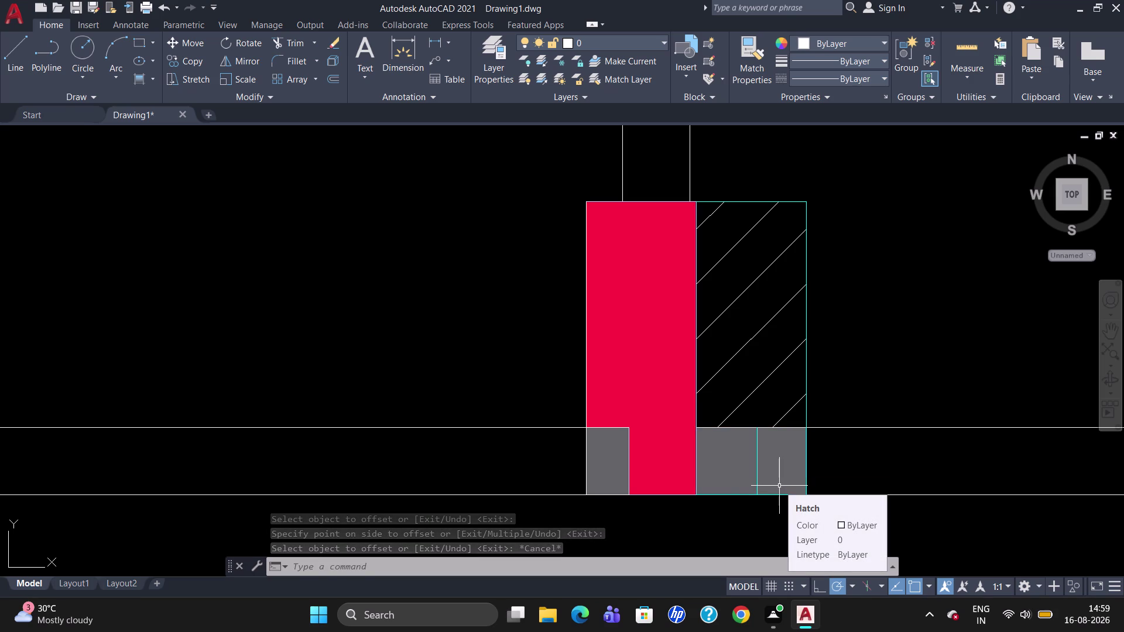
Trim the wall line piece running through the column.
text(TR)
key(Return)
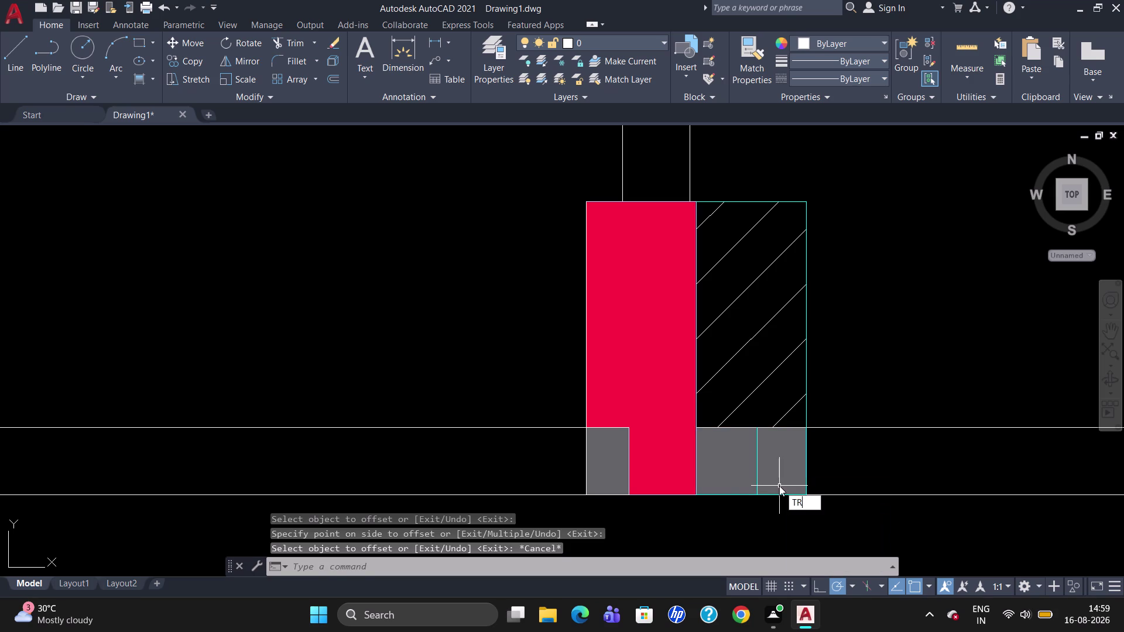
key(Return)
click(796, 510)
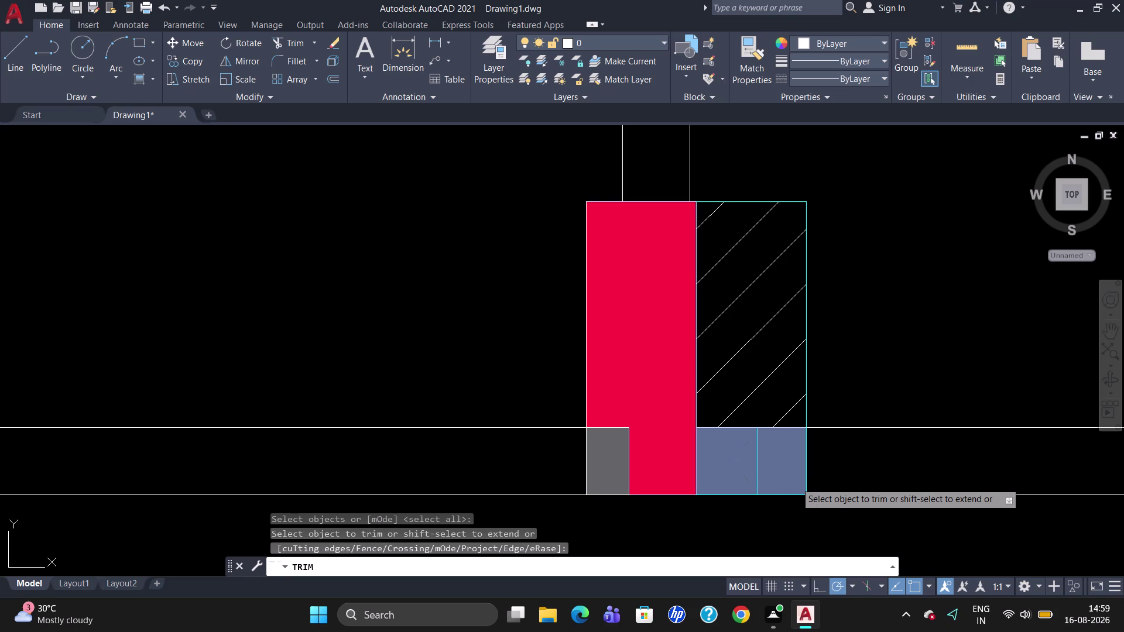
click(785, 451)
click(784, 453)
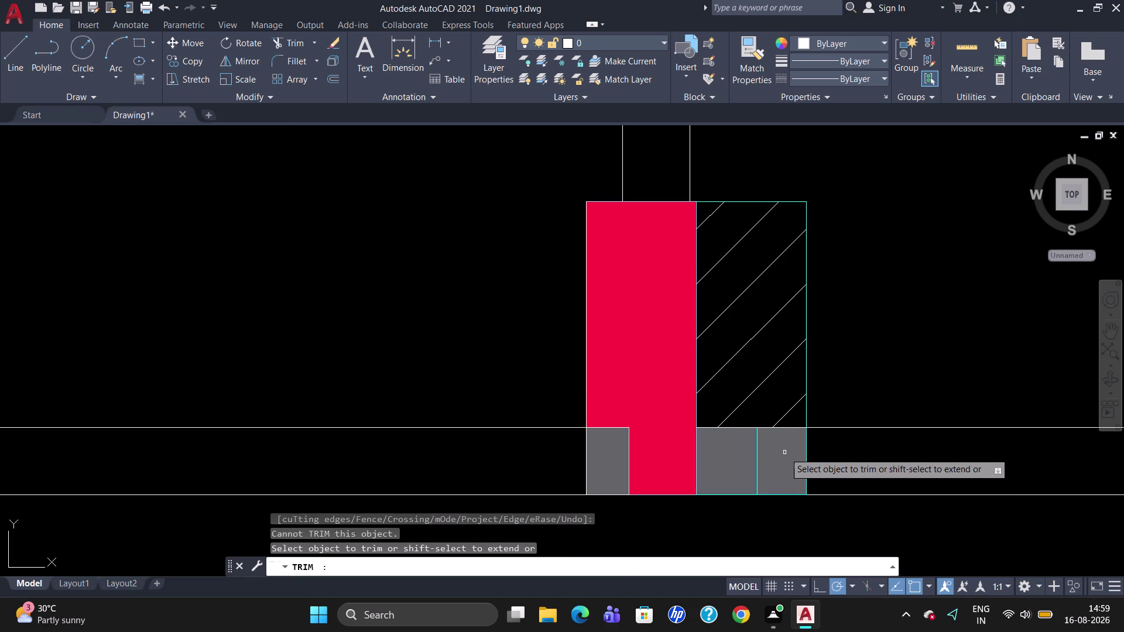
scroll(up, 3)
scroll(down, 3)
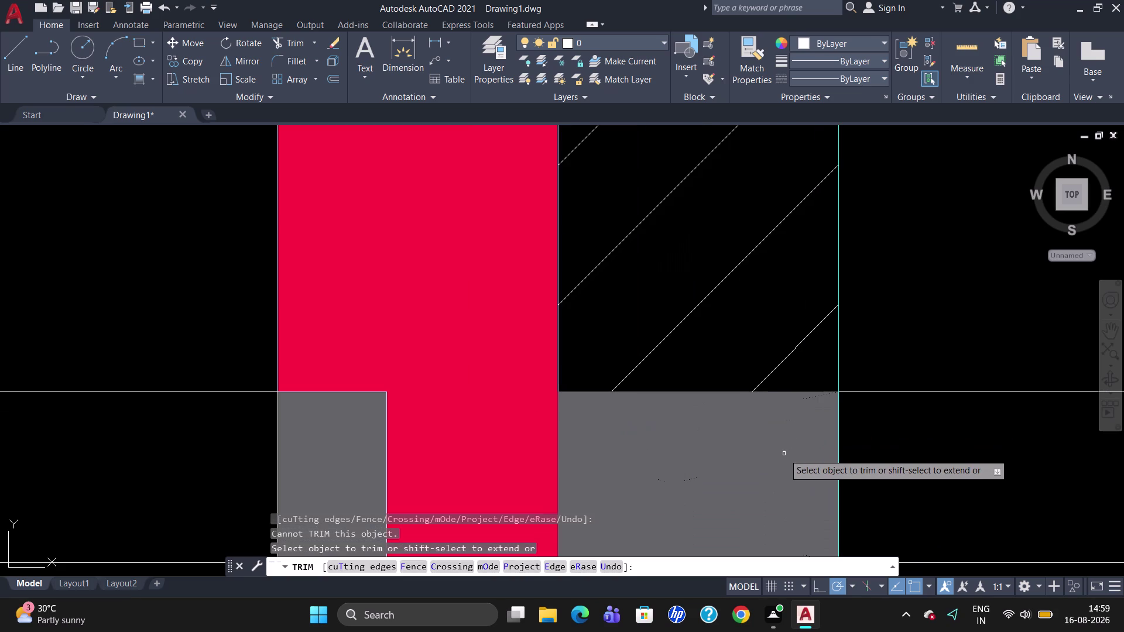
scroll(down, 3)
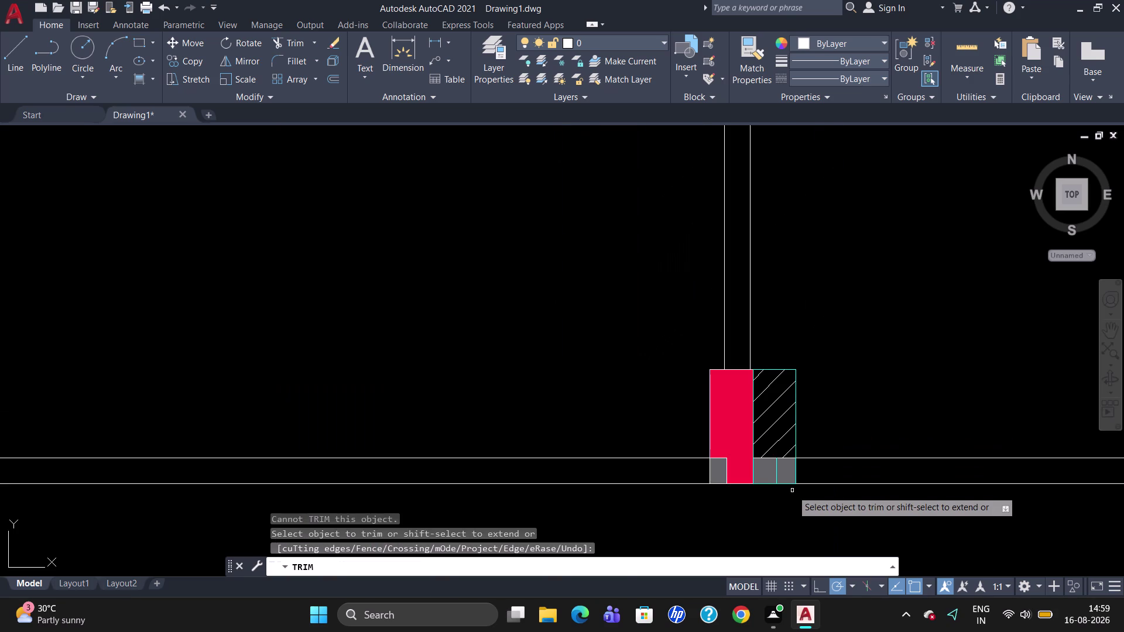
scroll(up, 3)
click(777, 441)
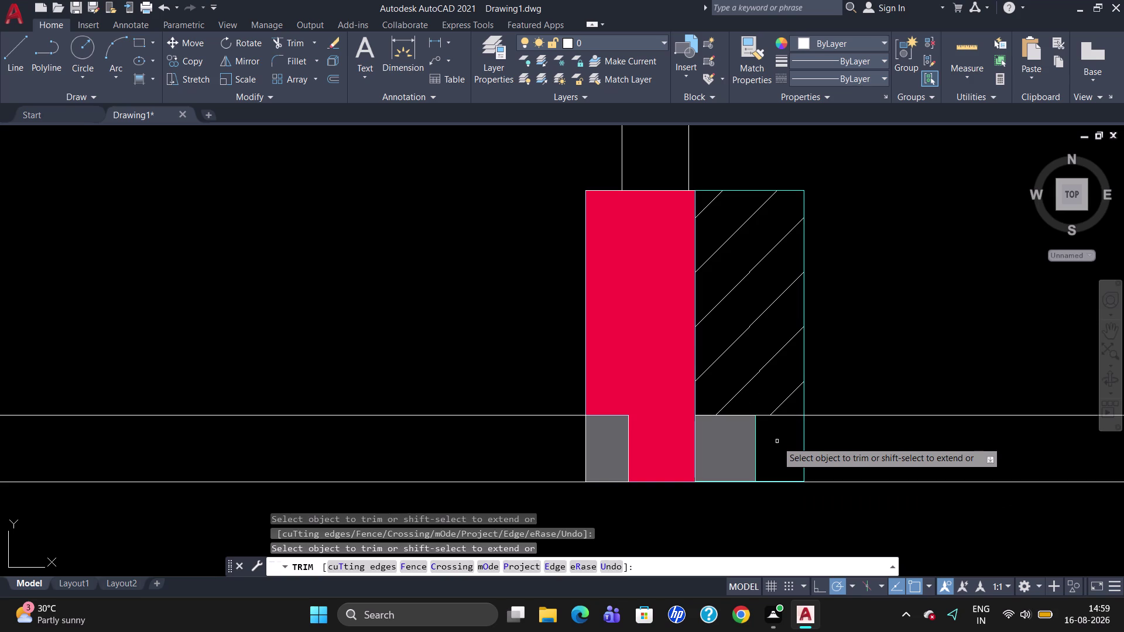
key(Escape)
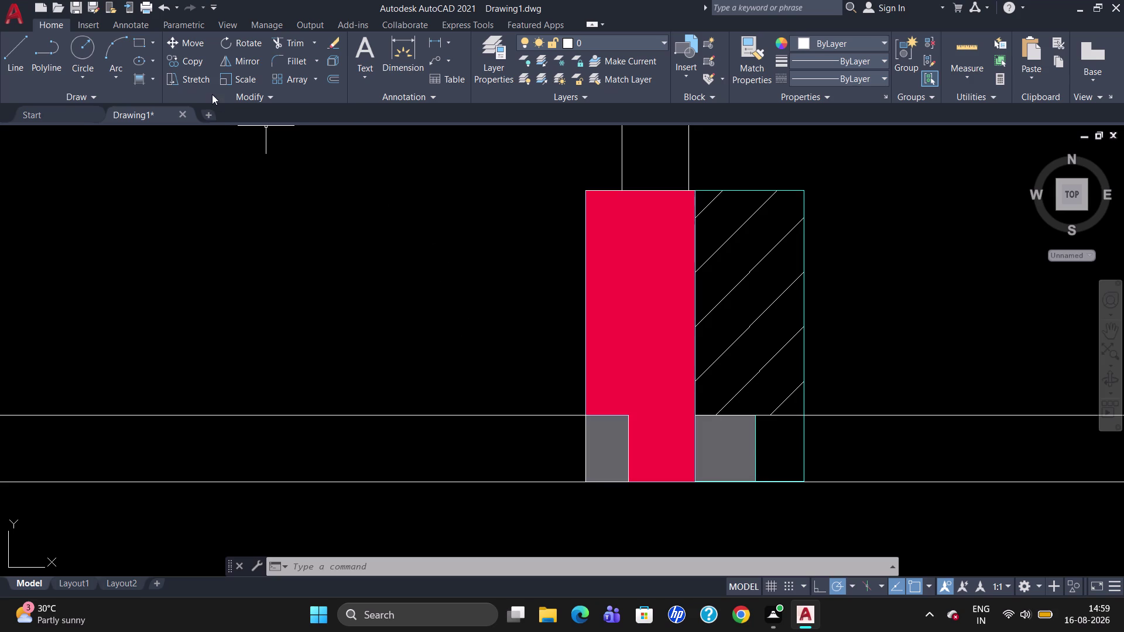
click(153, 83)
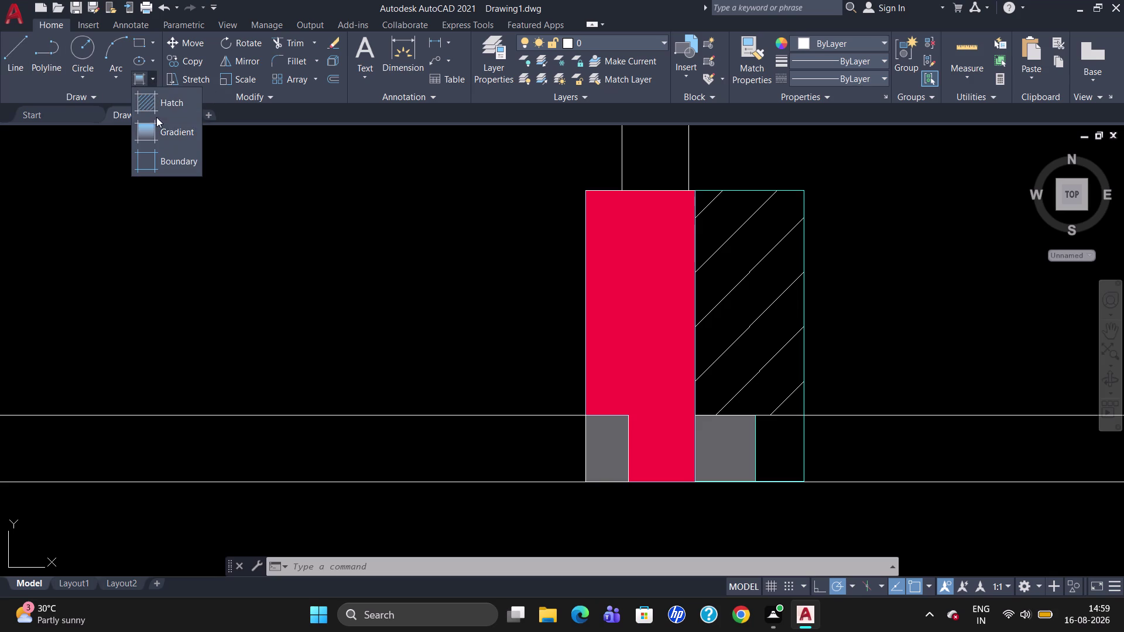
Try an ANSI31 diagonal hatch in the empty corner beside the column, then cancel.
click(166, 106)
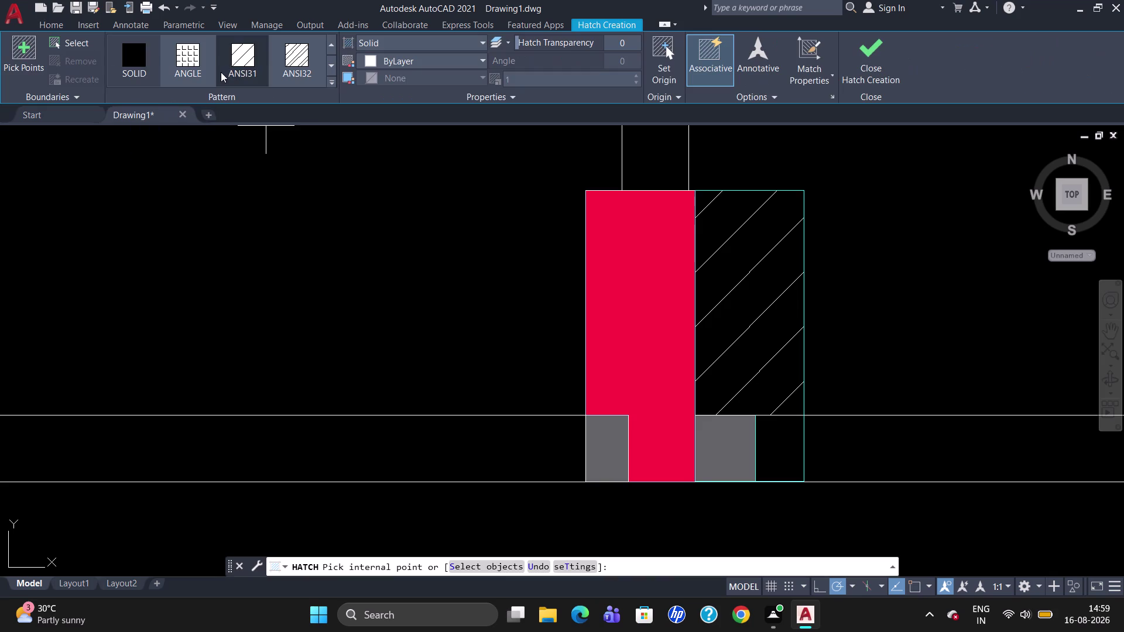
click(229, 70)
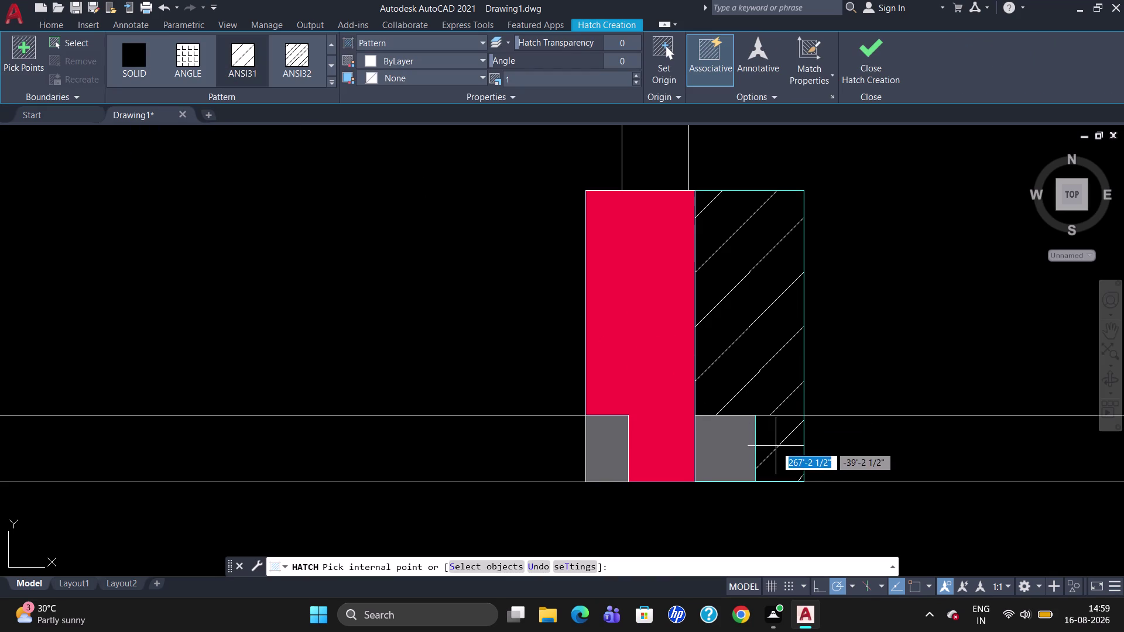
click(776, 446)
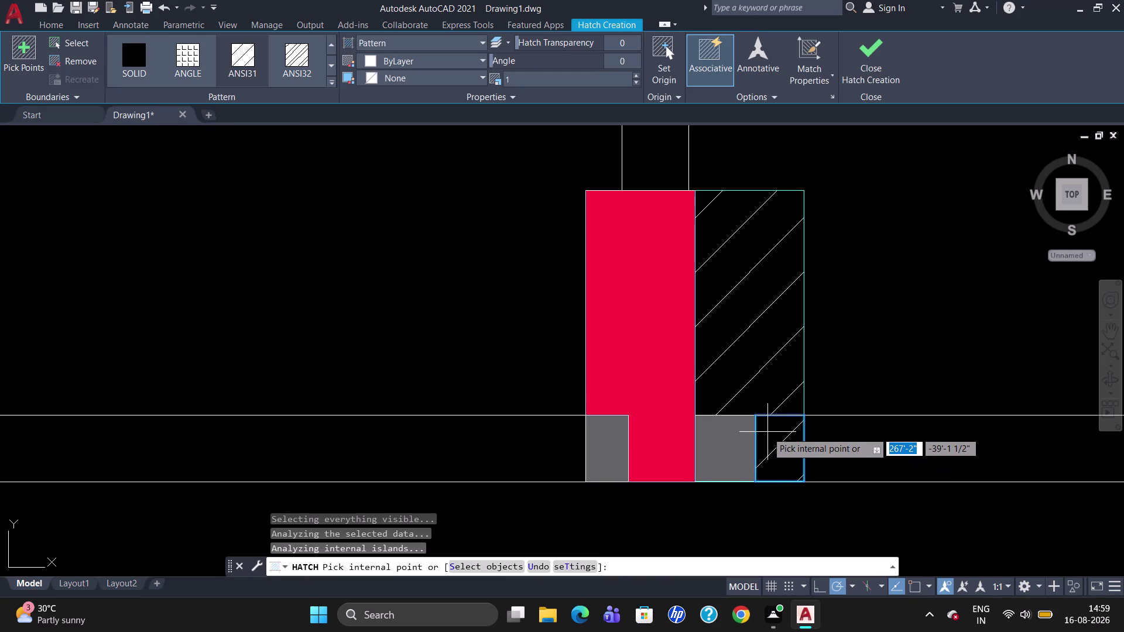
key(Escape)
key(l)
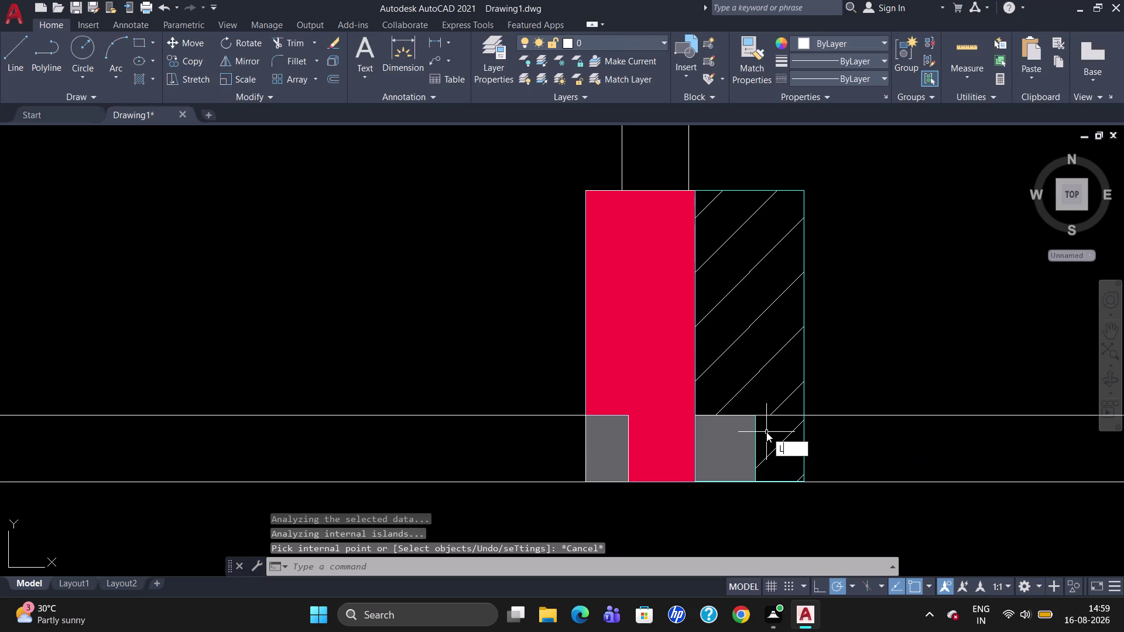
Start a line from the column corner into the narrow strip, then cancel it.
key(Return)
click(769, 424)
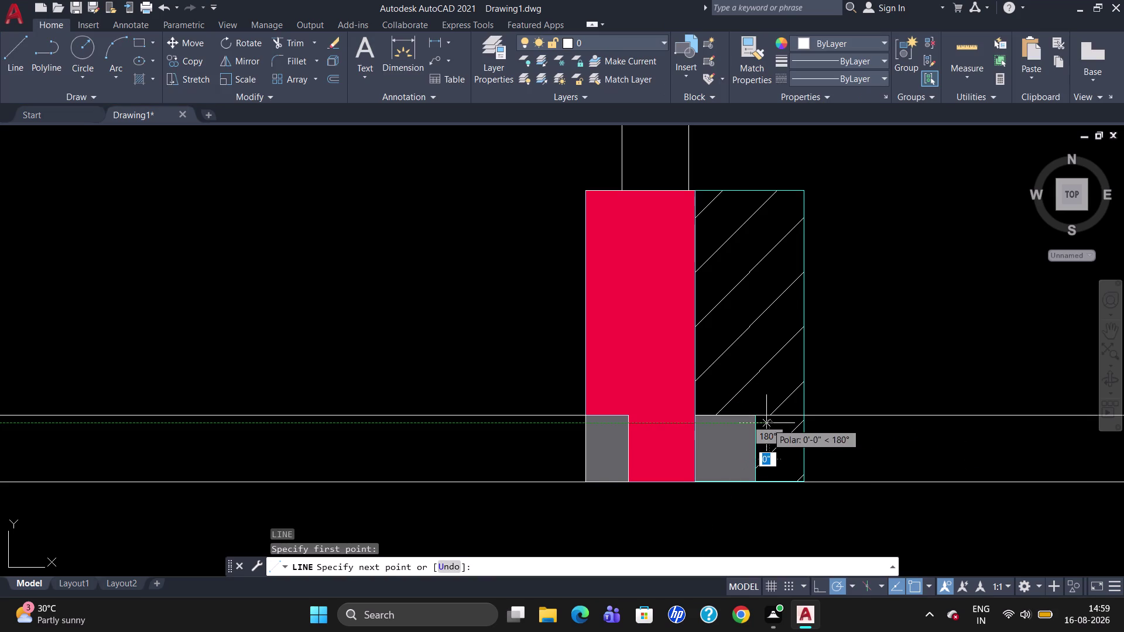
key(Escape)
key(l)
key(Return)
click(767, 420)
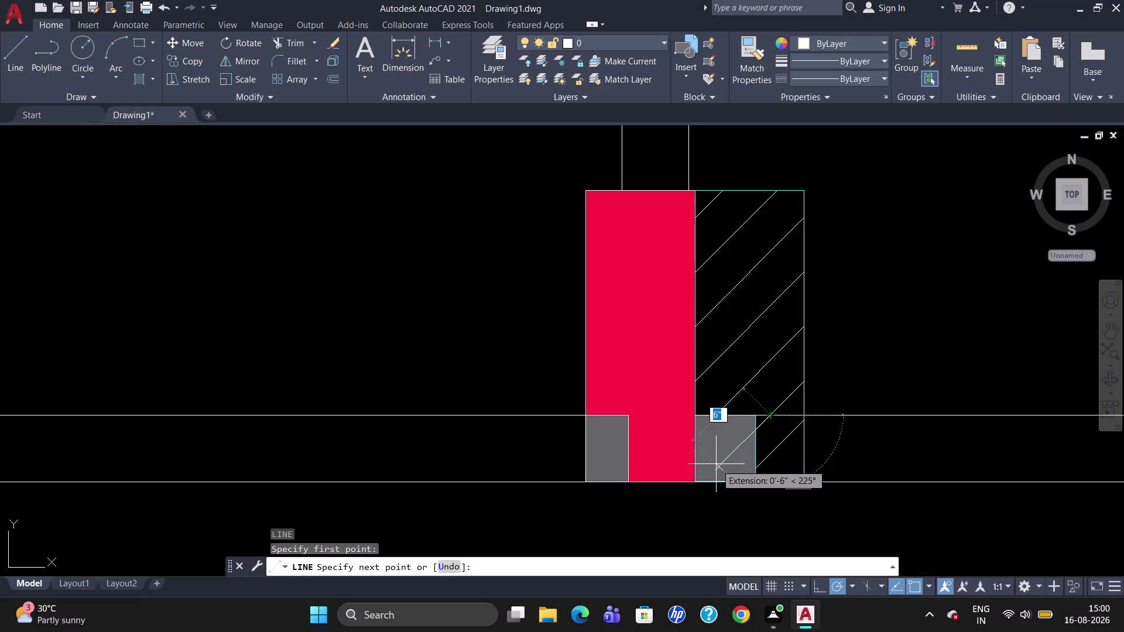
click(756, 430)
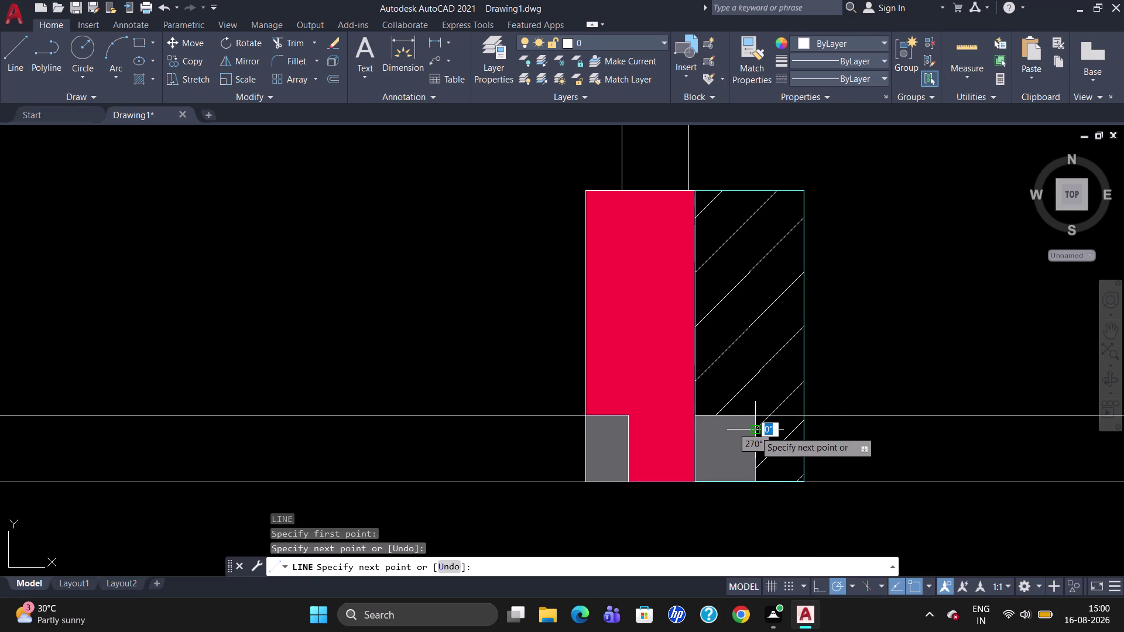
key(Escape)
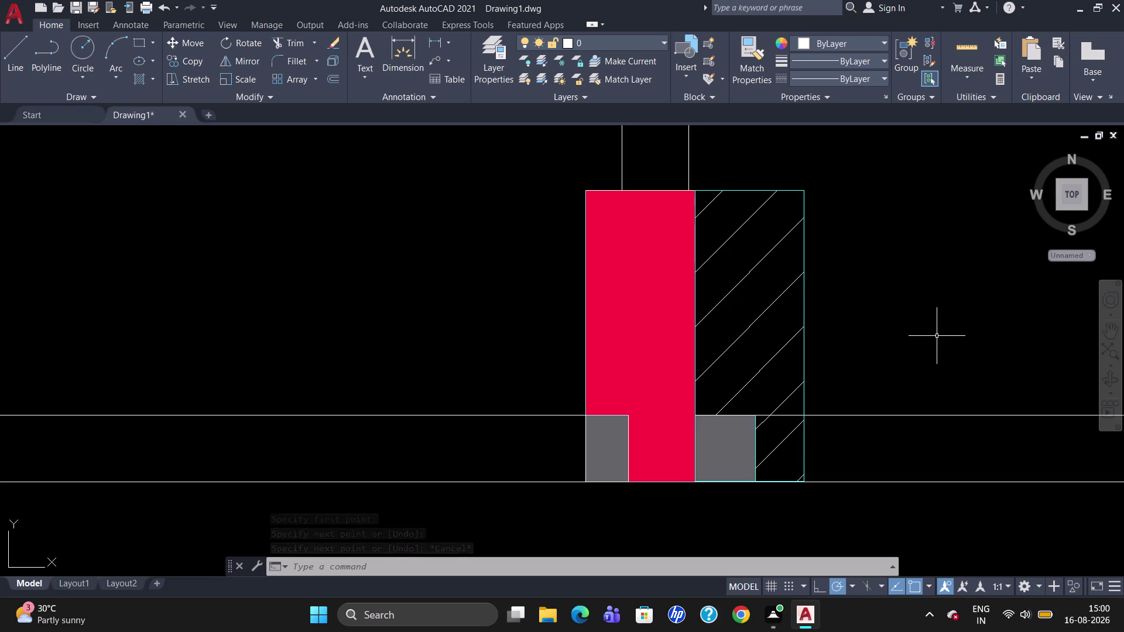
scroll(down, 3)
scroll(down, 3)
Draw a vertical line across the bottom wall, tracked 2' right of the column corner.
scroll(up, 3)
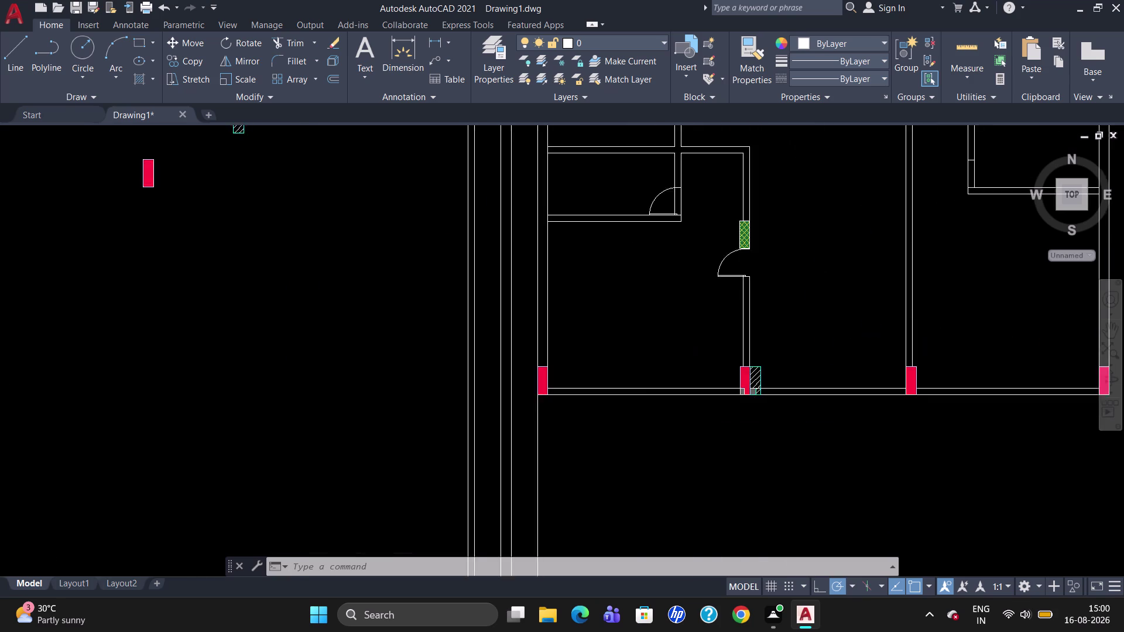
scroll(down, 3)
scroll(up, 3)
scroll(down, 3)
scroll(up, 3)
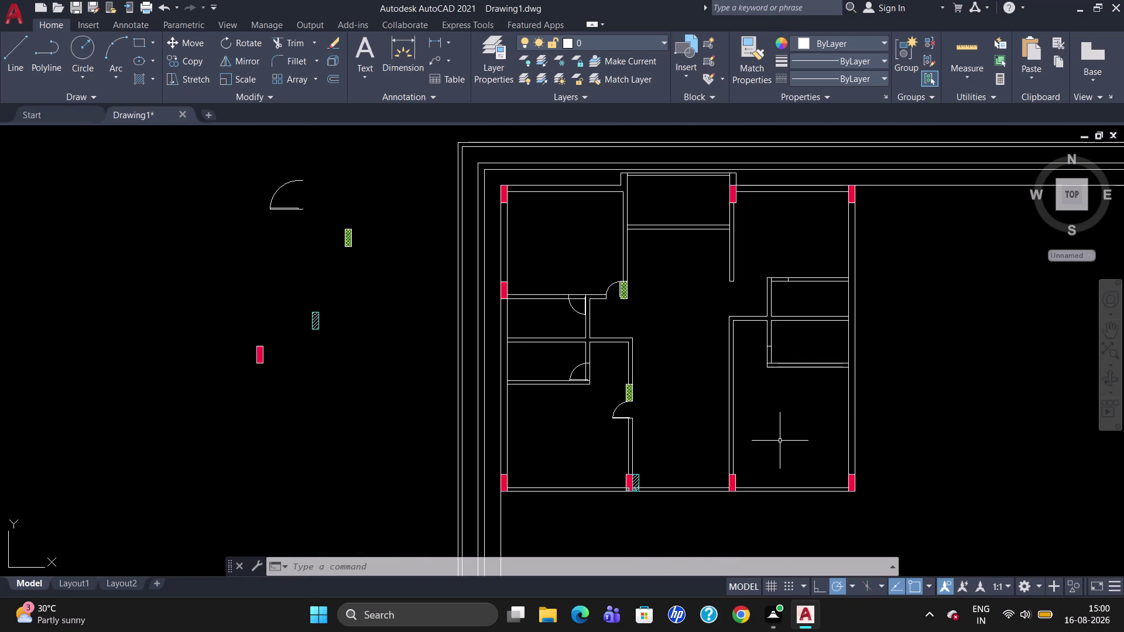
scroll(up, 3)
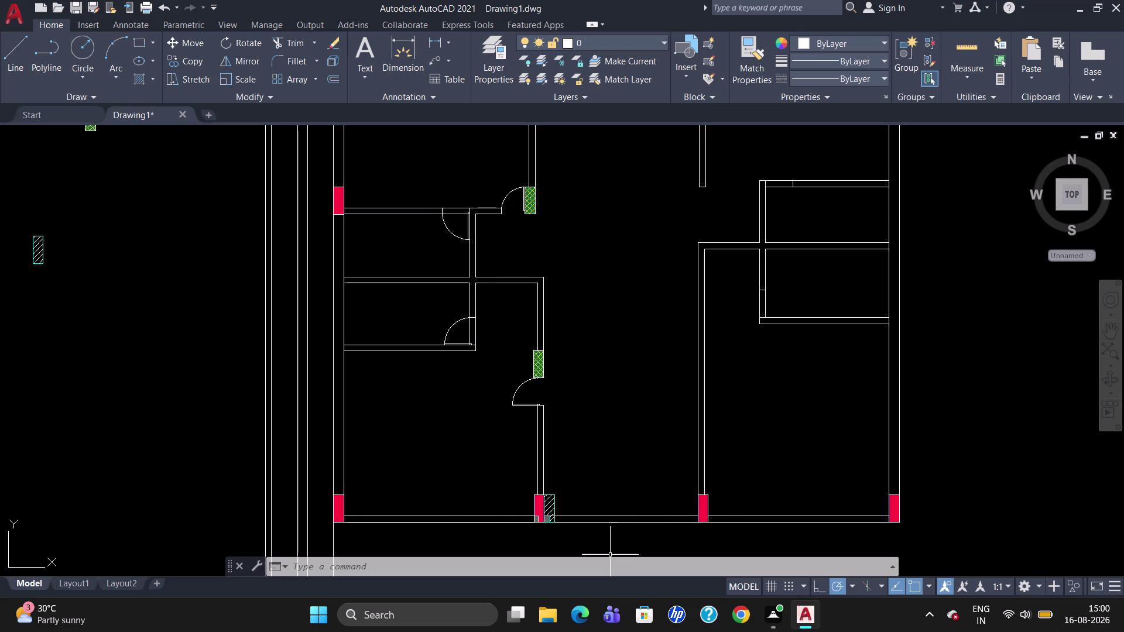
key(l)
key(Return)
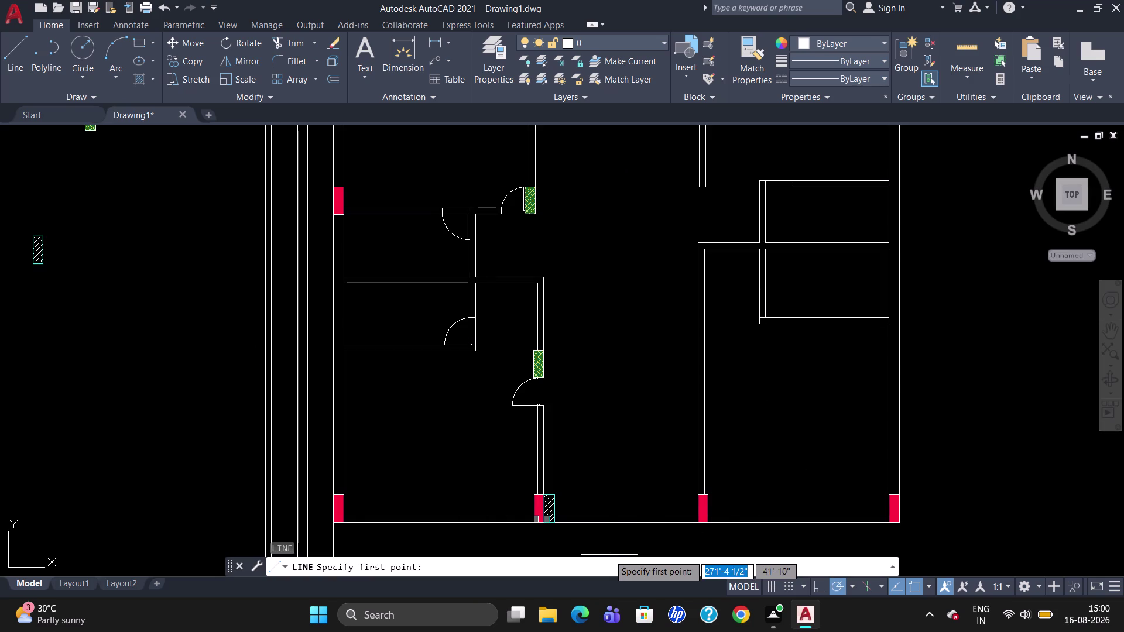
text(TK)
key(Return)
scroll(up, 3)
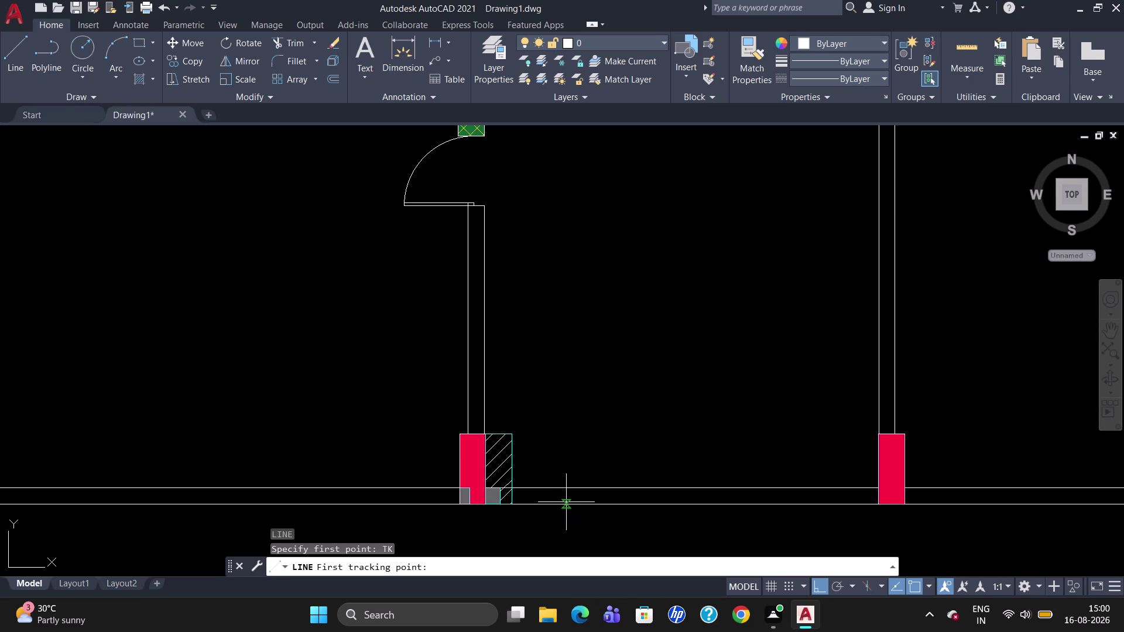
text(2')
key(Return)
key(Return)
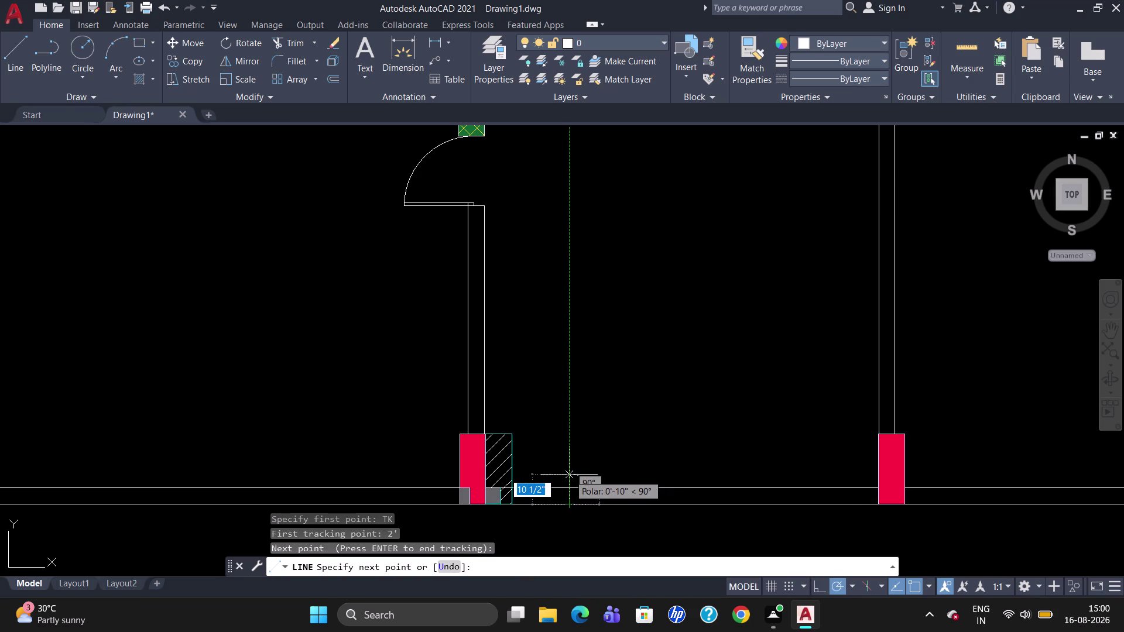
click(570, 492)
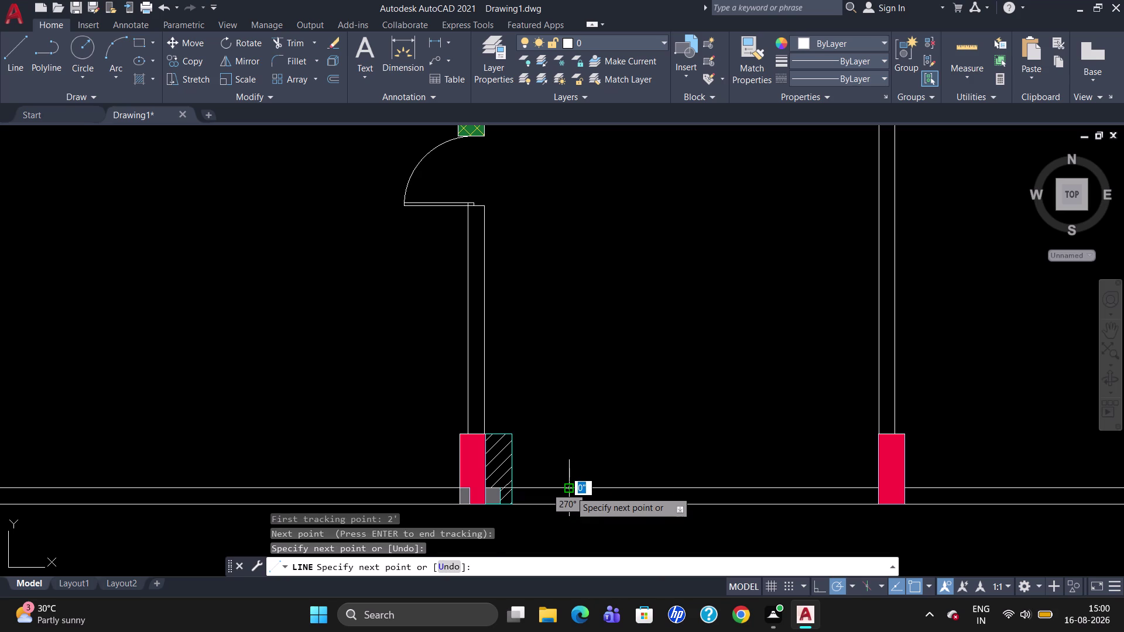
key(Escape)
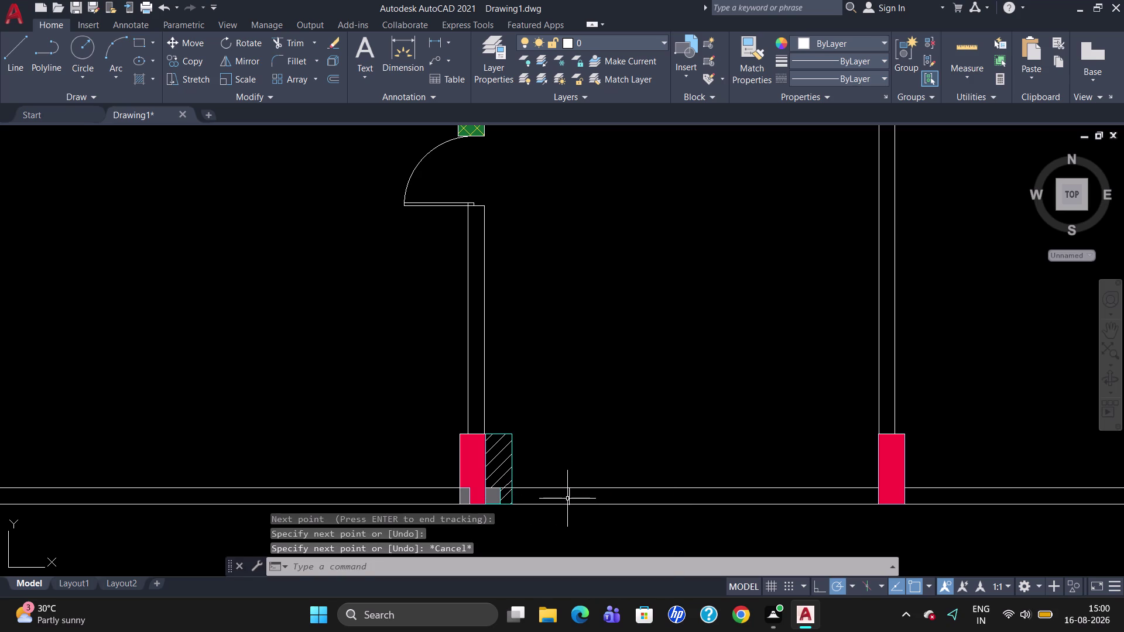
click(404, 203)
Copy the door swing into open space with CO.
text(CO)
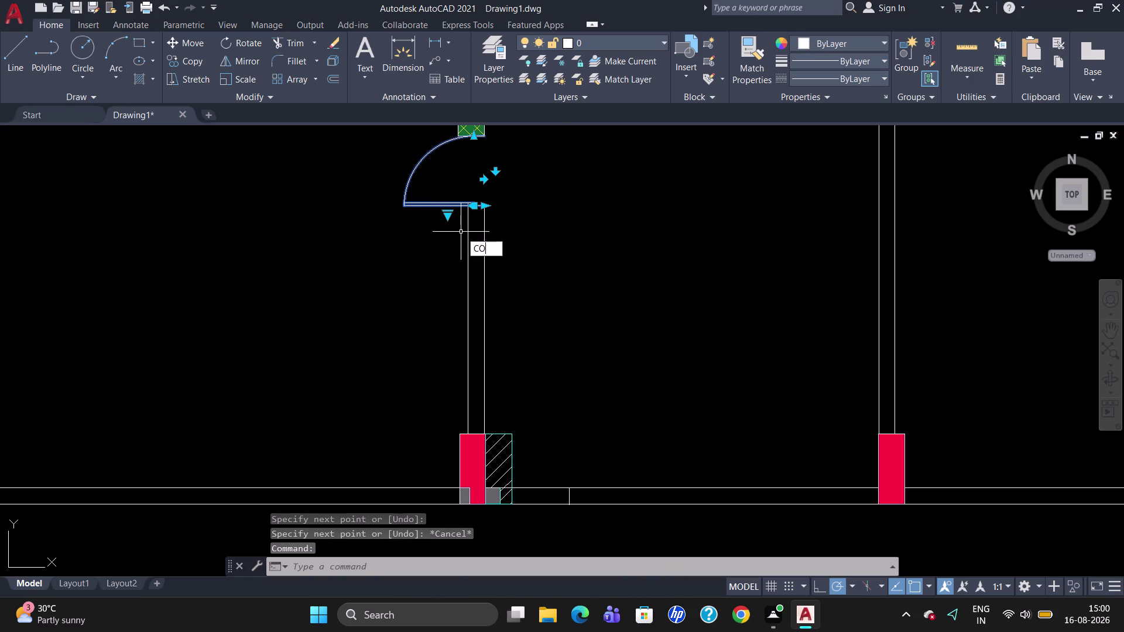
key(Return)
click(455, 204)
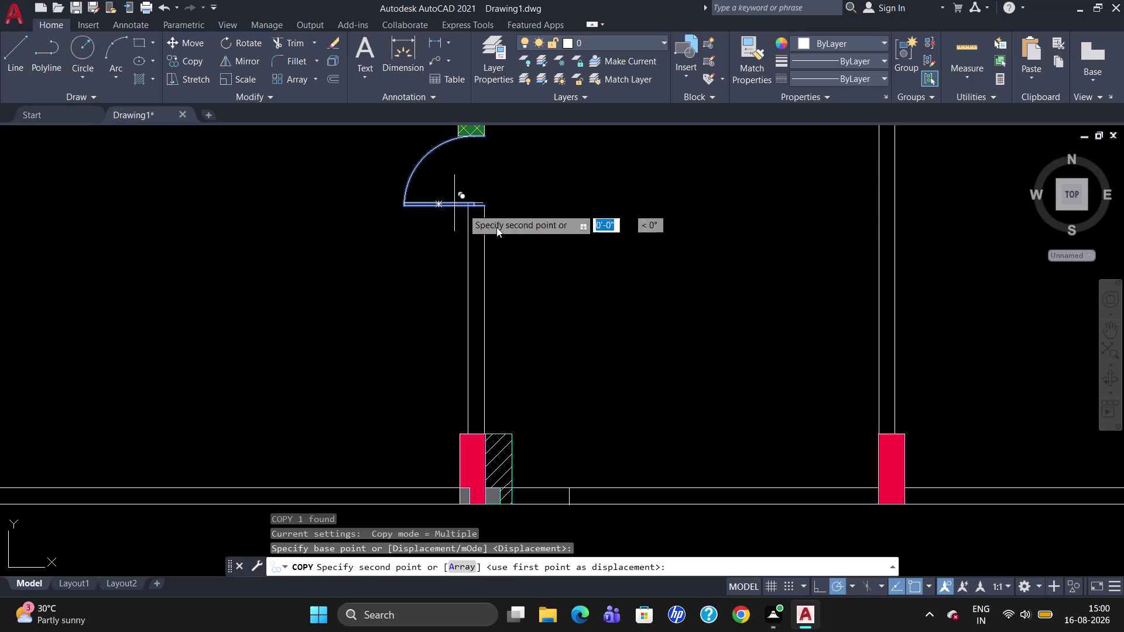
click(641, 366)
key(Escape)
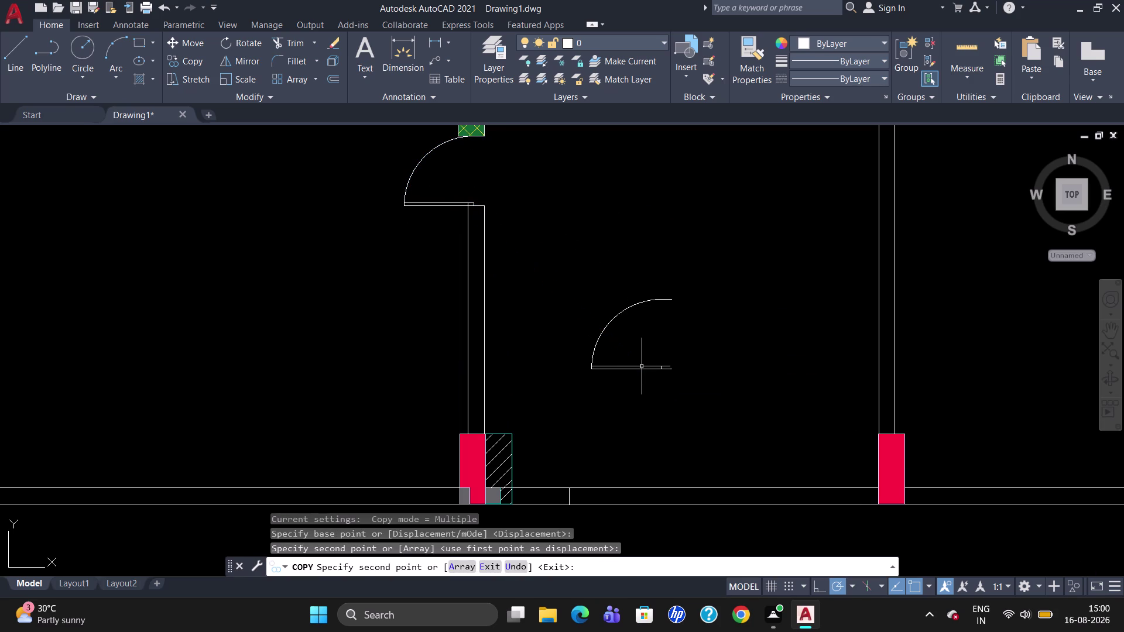
Rotate the copied door to face the bottom wall.
click(597, 366)
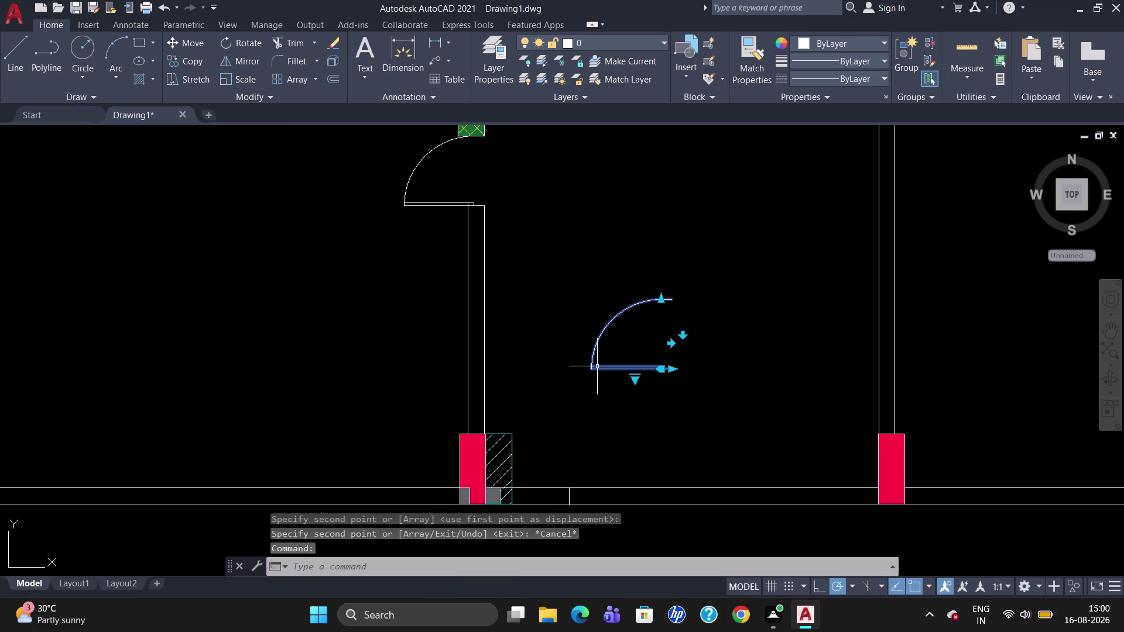
text(RO)
key(Return)
click(592, 366)
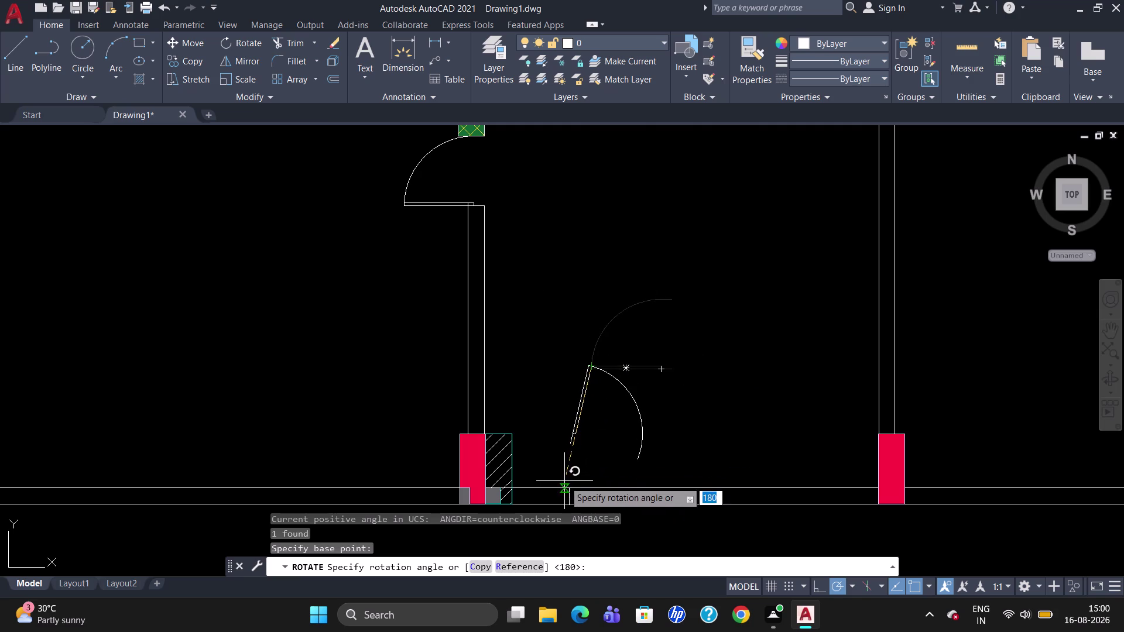
click(597, 497)
key(Escape)
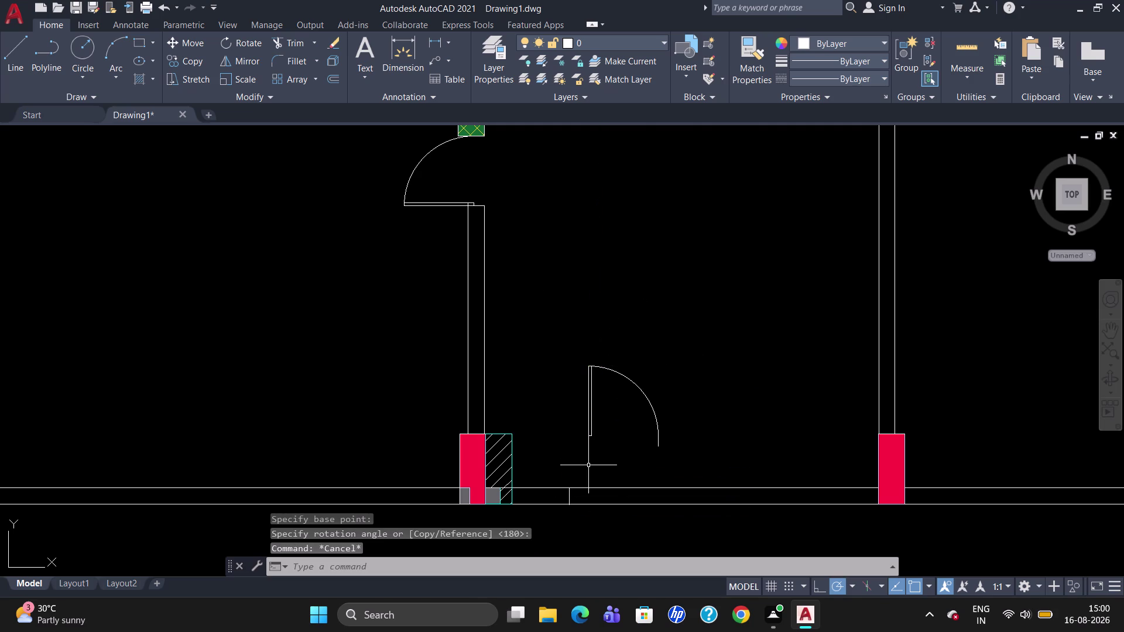
Move the rotated door by its hinge onto the bottom wall beside the column.
click(594, 435)
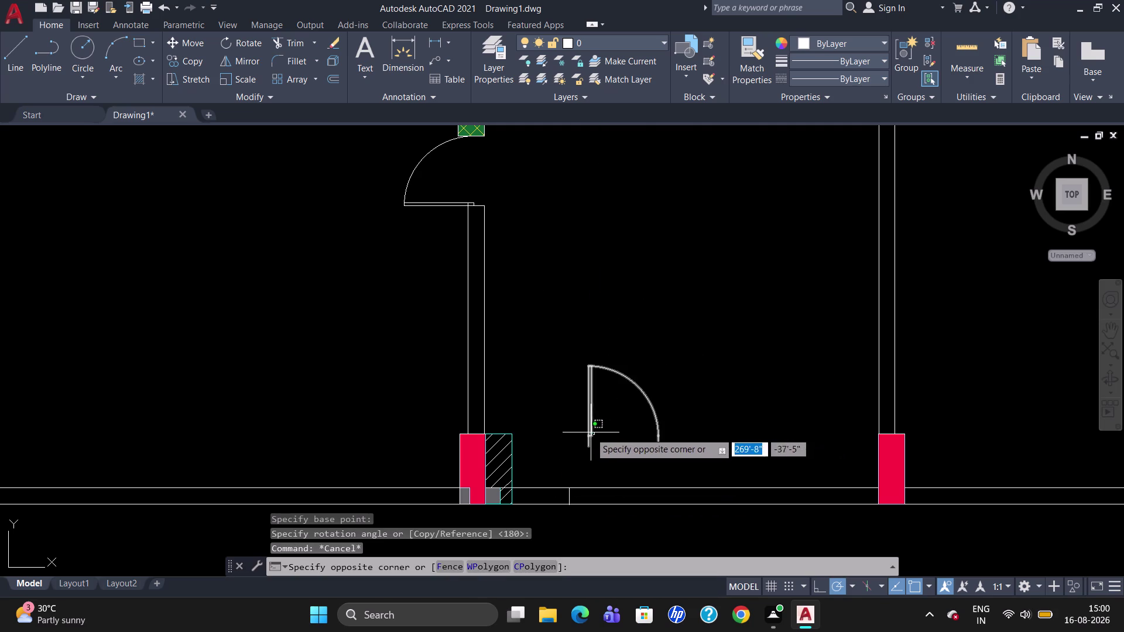
click(590, 432)
key(m)
key(Return)
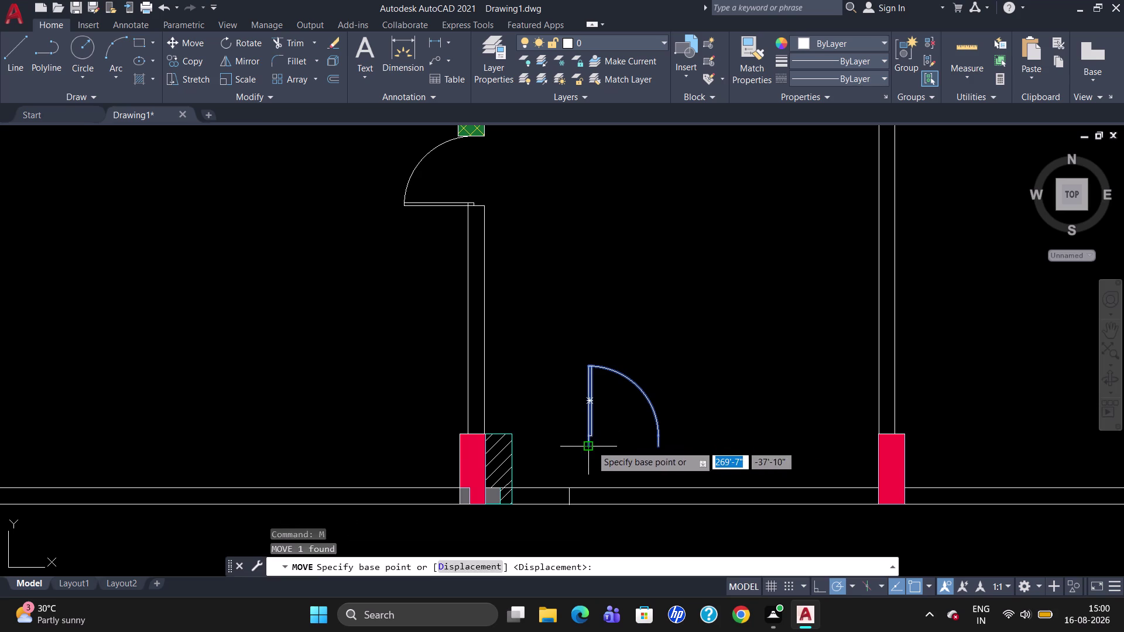
click(591, 446)
scroll(up, 3)
scroll(up, 3)
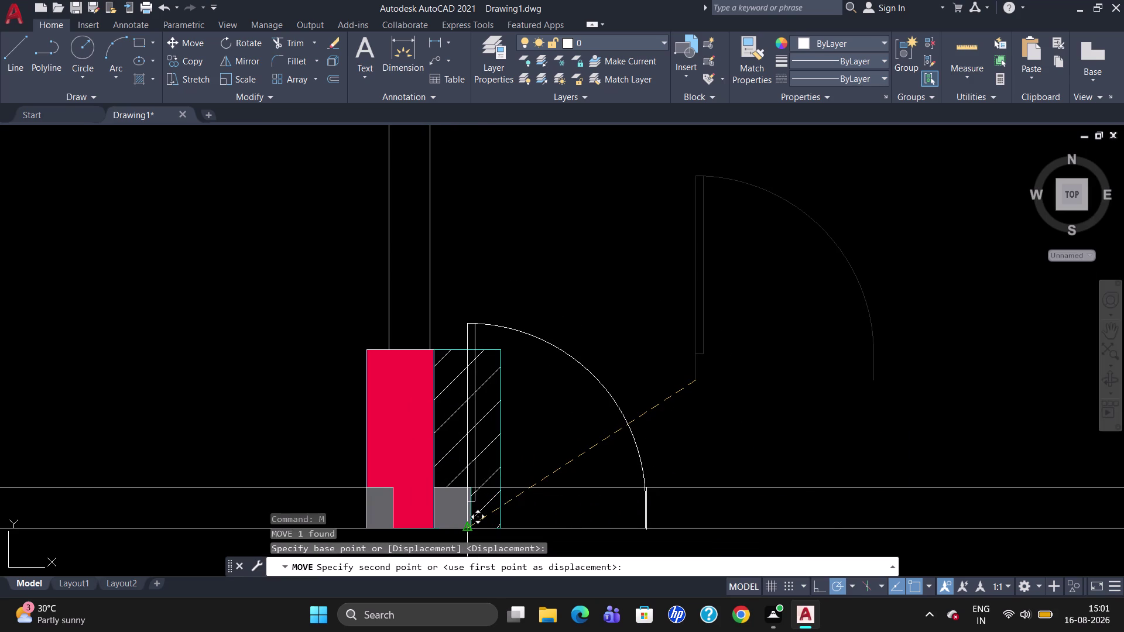
scroll(up, 3)
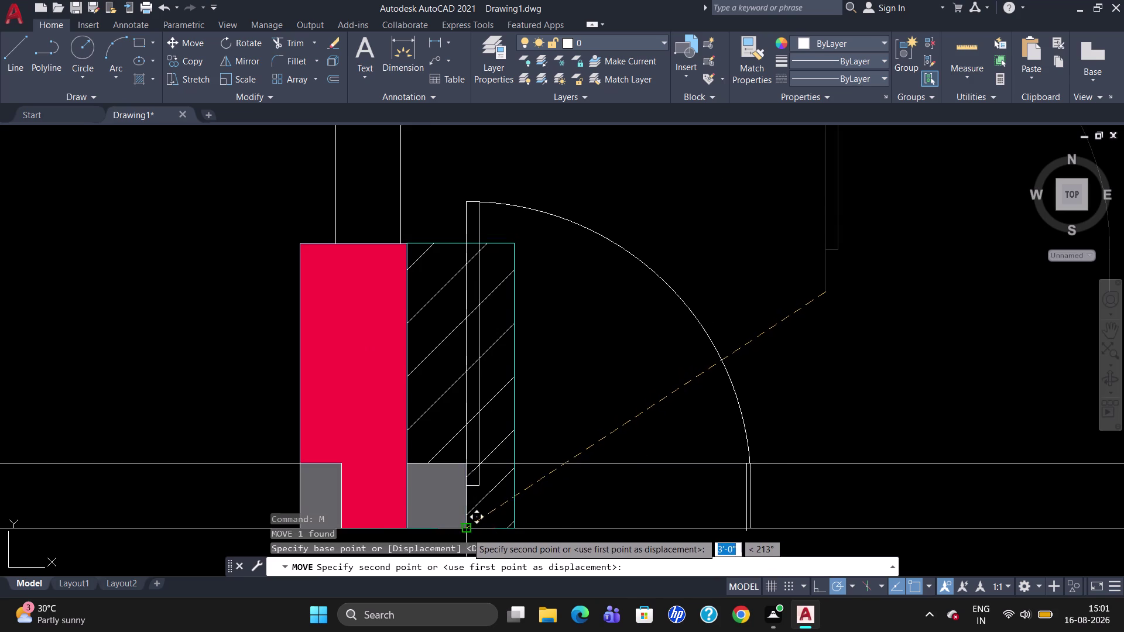
click(466, 532)
key(Escape)
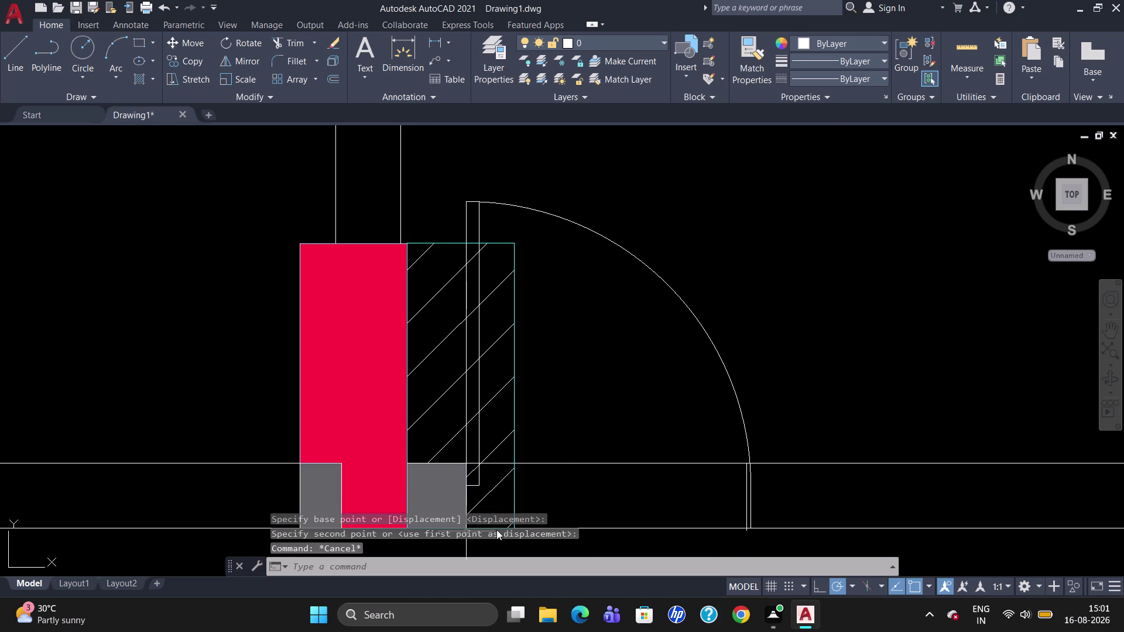
scroll(down, 3)
scroll(up, 3)
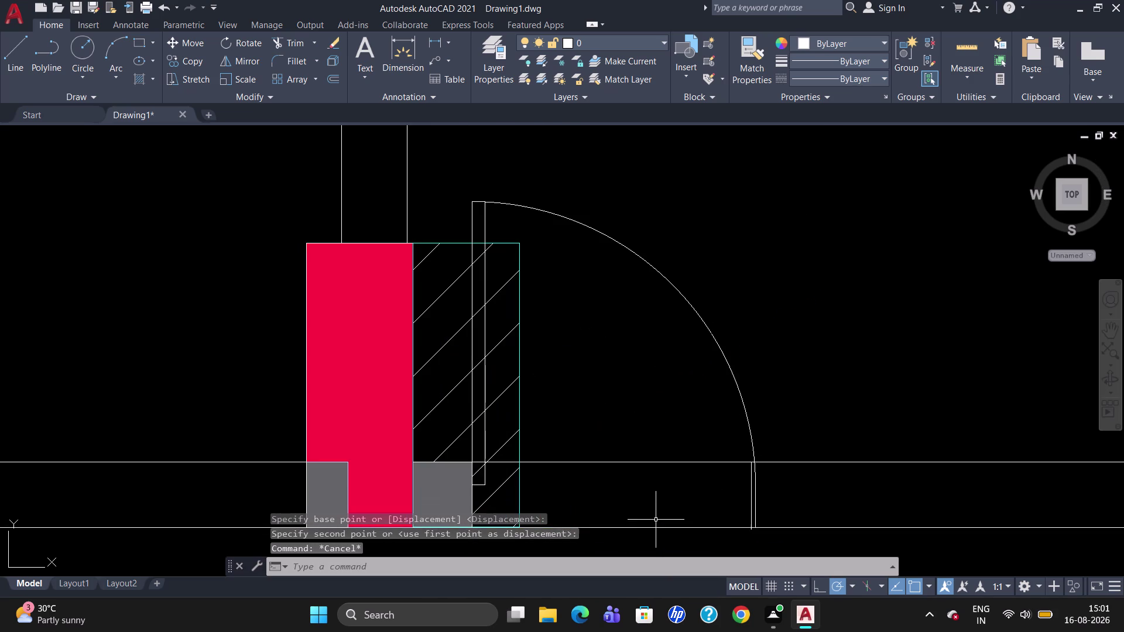
scroll(down, 3)
scroll(up, 3)
scroll(down, 3)
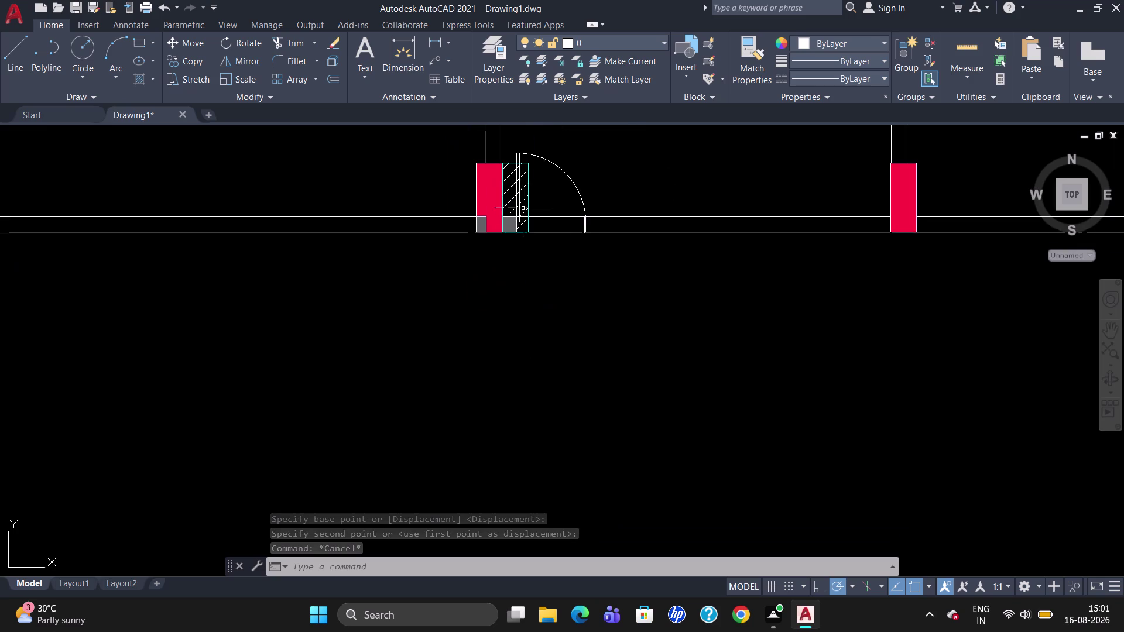
Start scaling the new door, then cancel to start over.
click(521, 200)
scroll(up, 3)
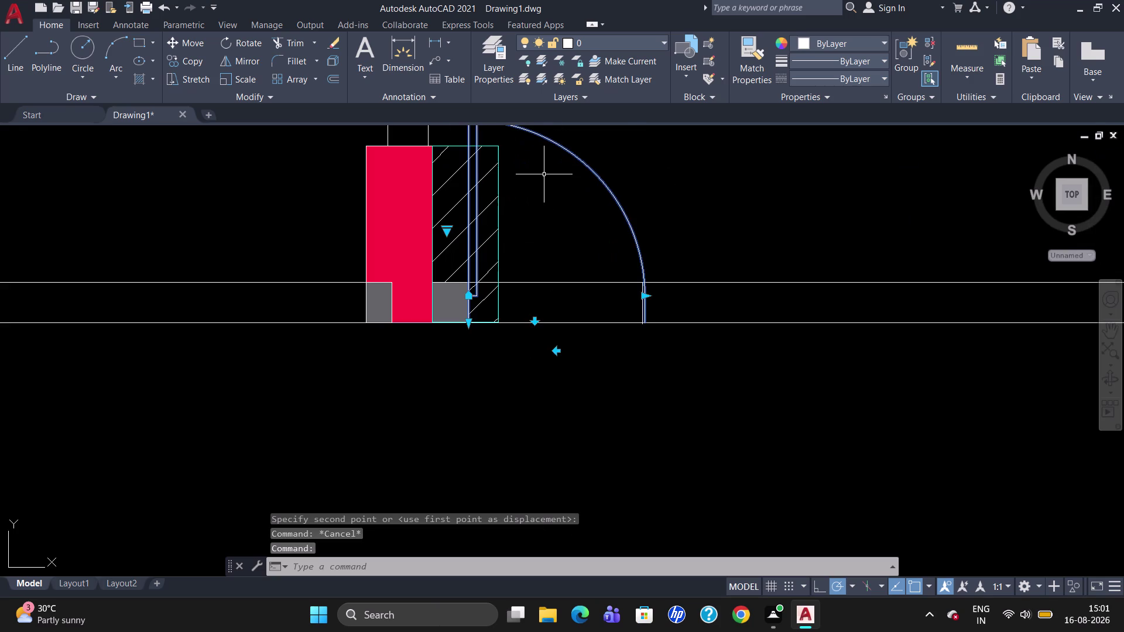
key(Escape)
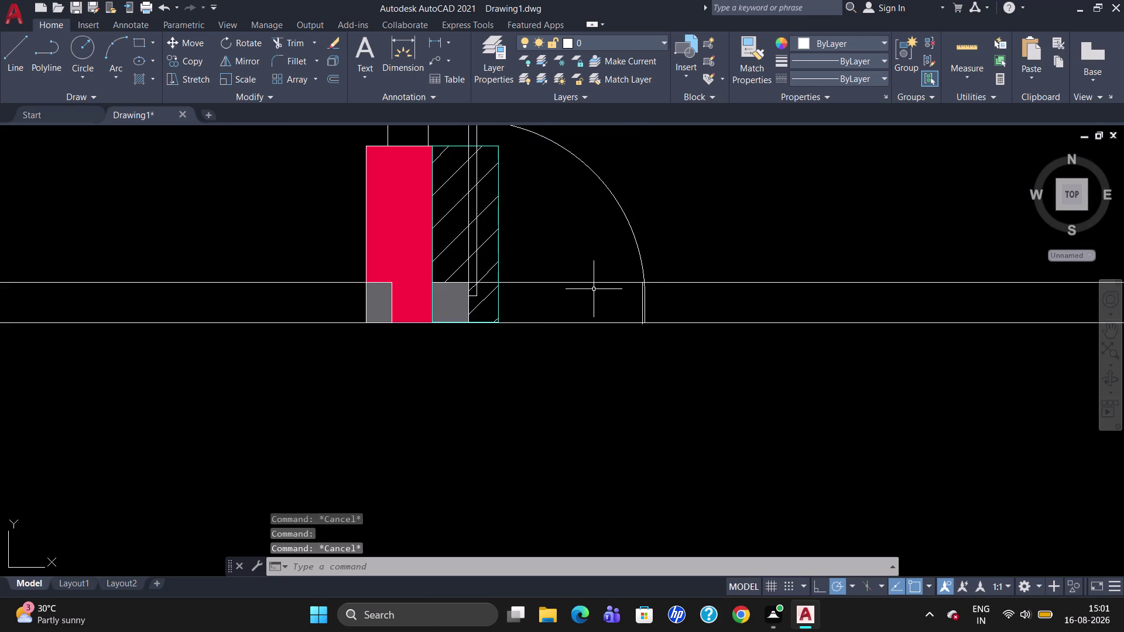
text(SC)
key(Return)
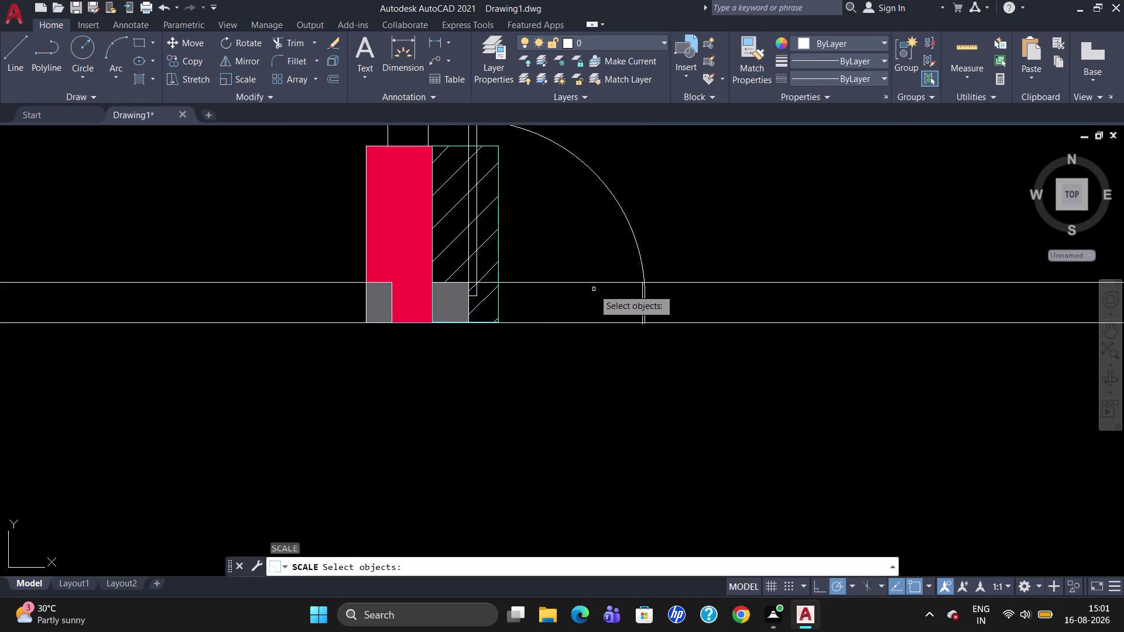
scroll(down, 3)
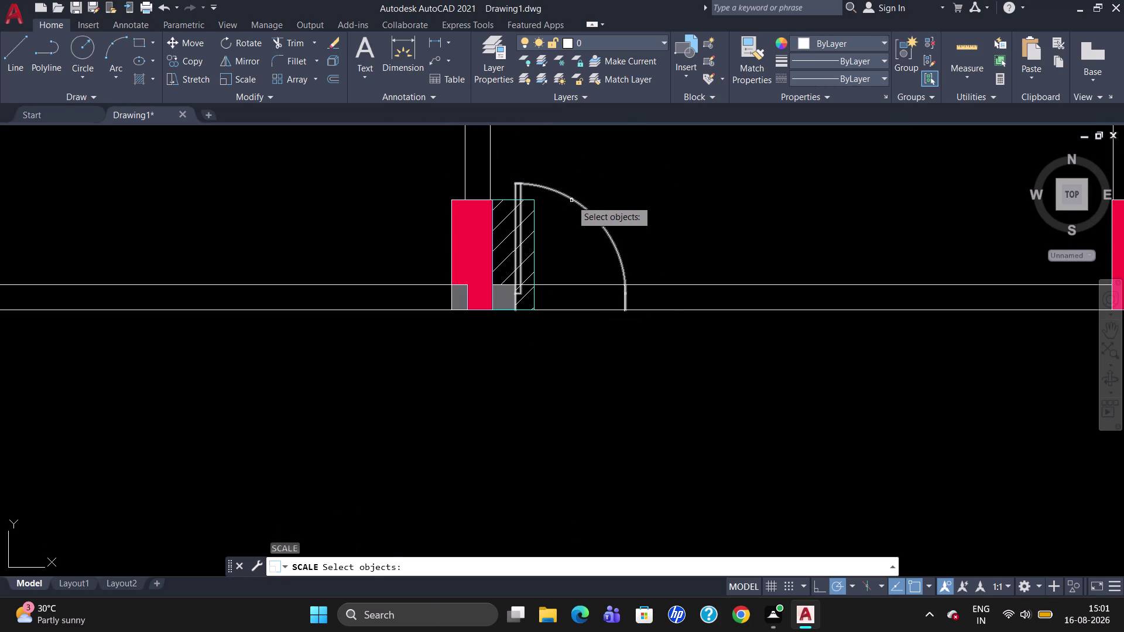
click(571, 199)
key(Return)
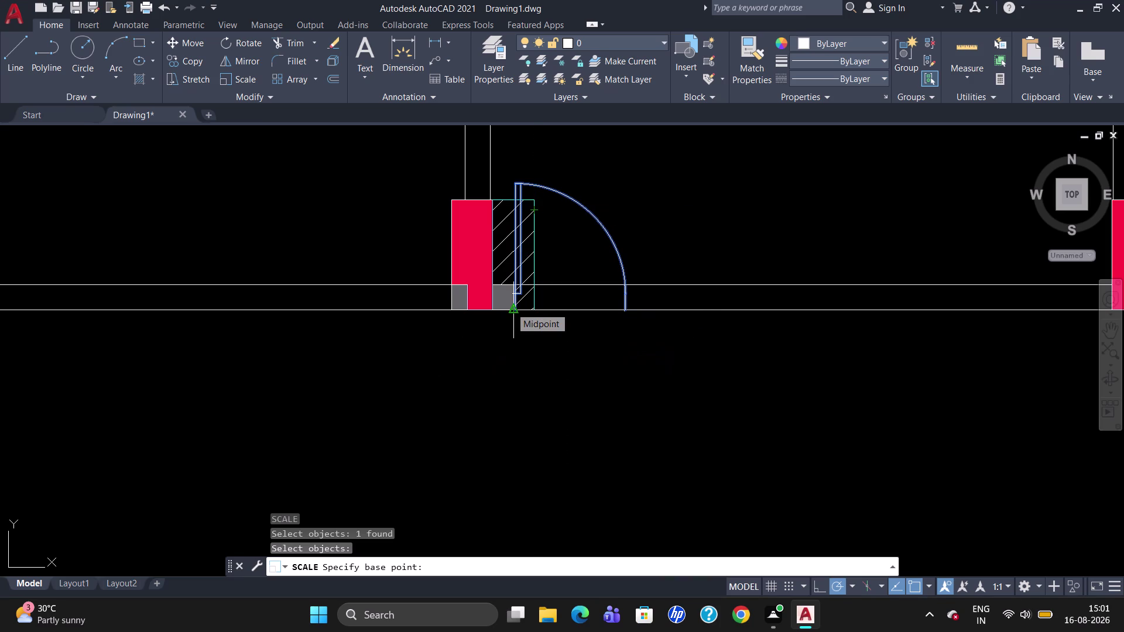
key(Escape)
Scale the new door from a base point where it meets the wall.
text(SC)
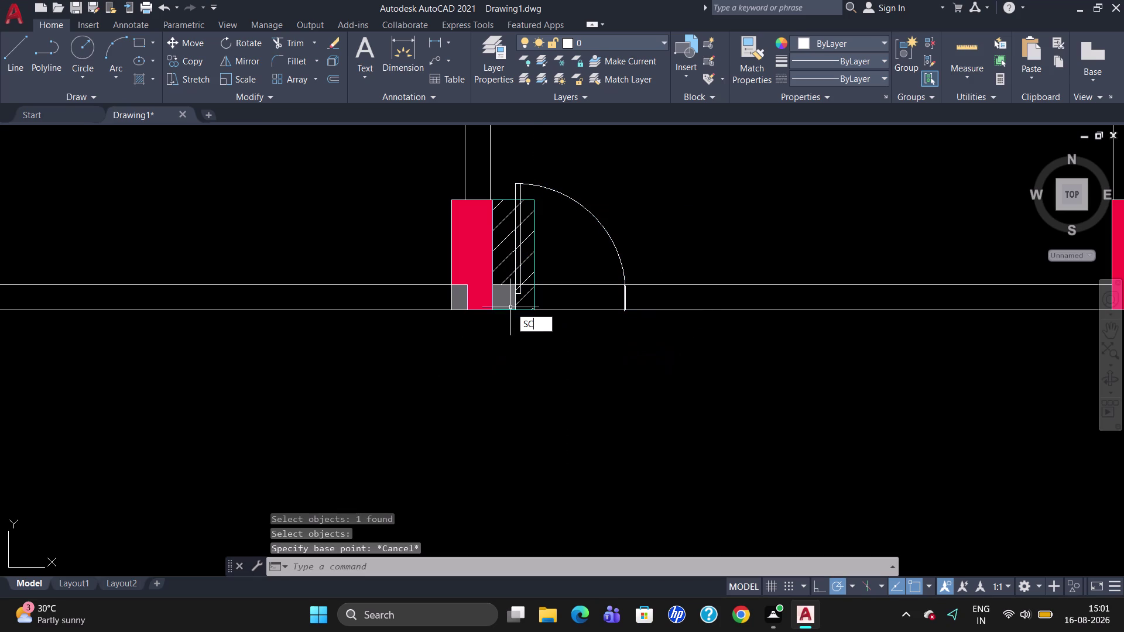
key(Return)
click(552, 187)
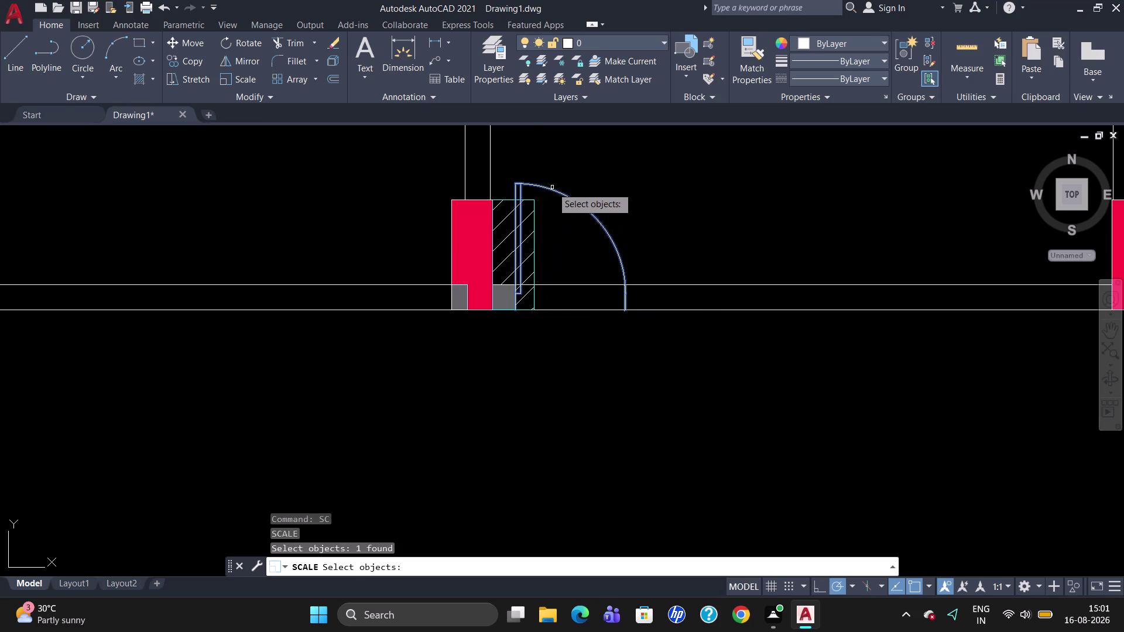
key(Return)
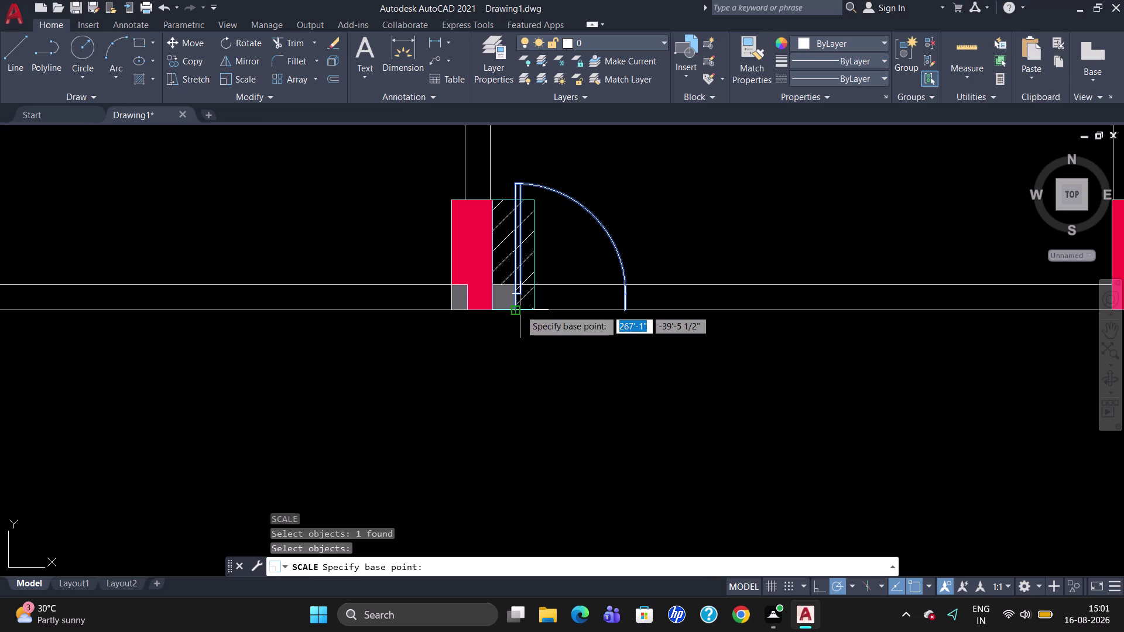
click(520, 309)
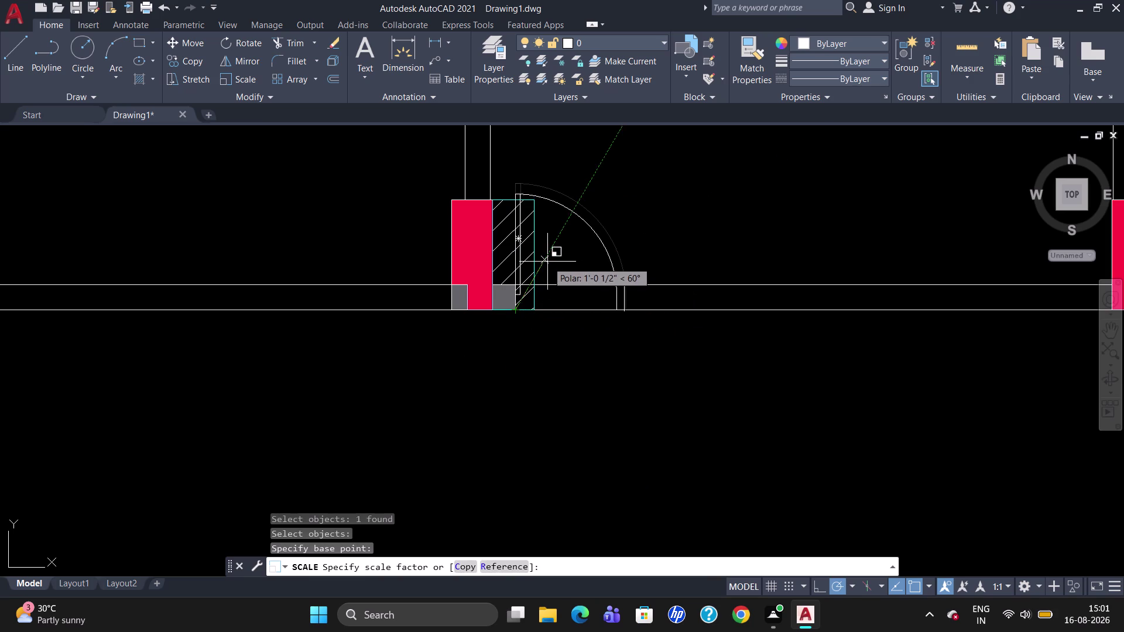
click(550, 259)
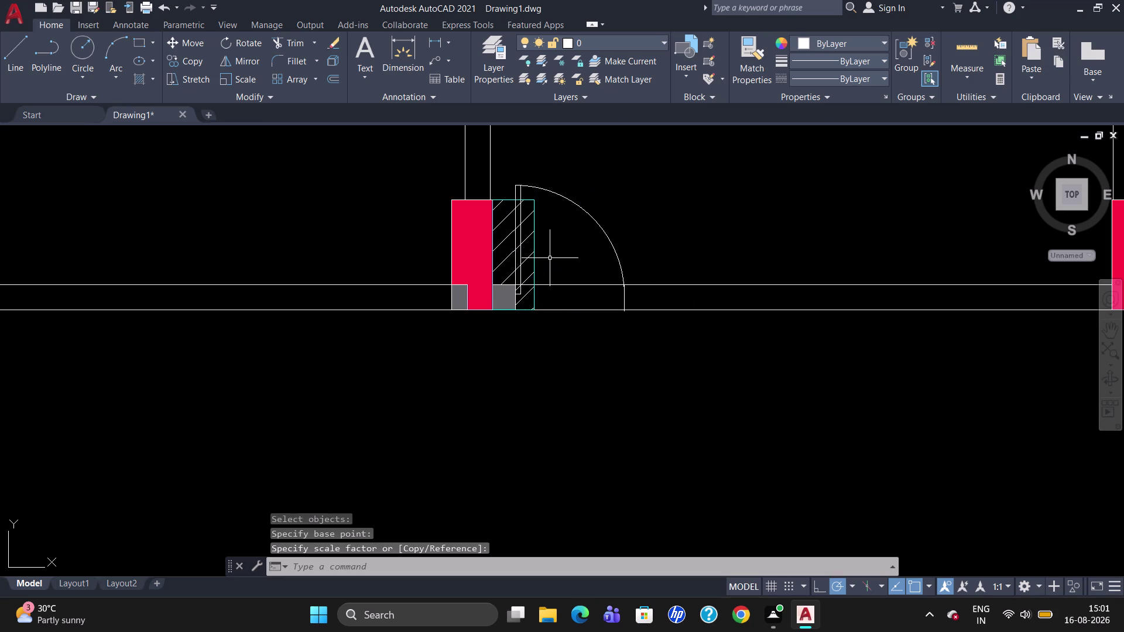
key(Escape)
scroll(down, 3)
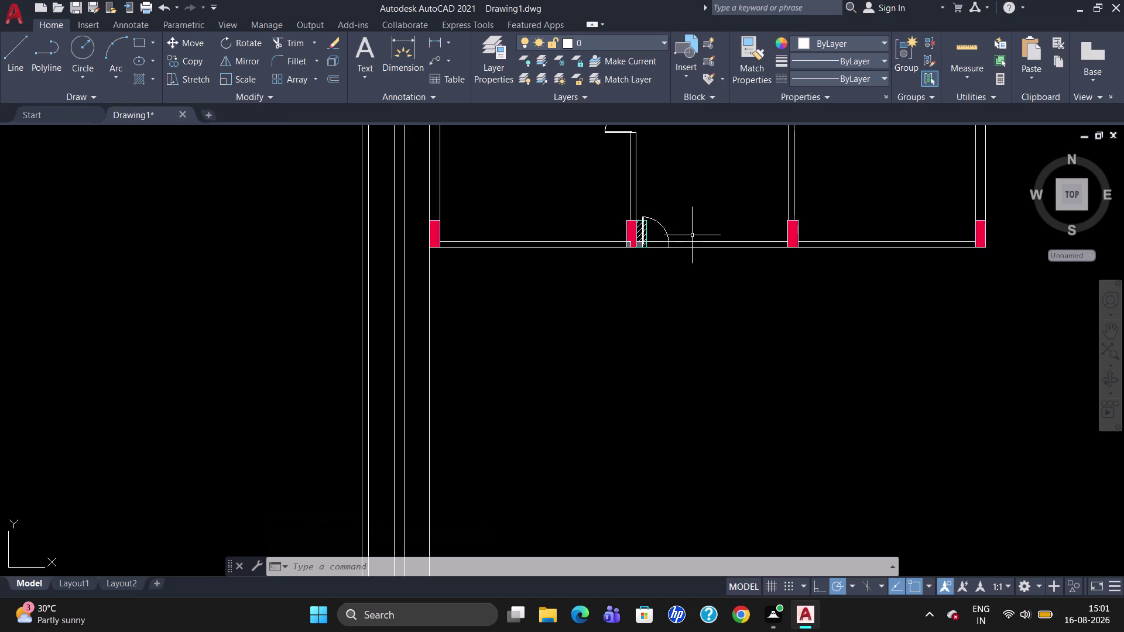
Trim the three wall line pieces crossing the new door opening.
text(TR)
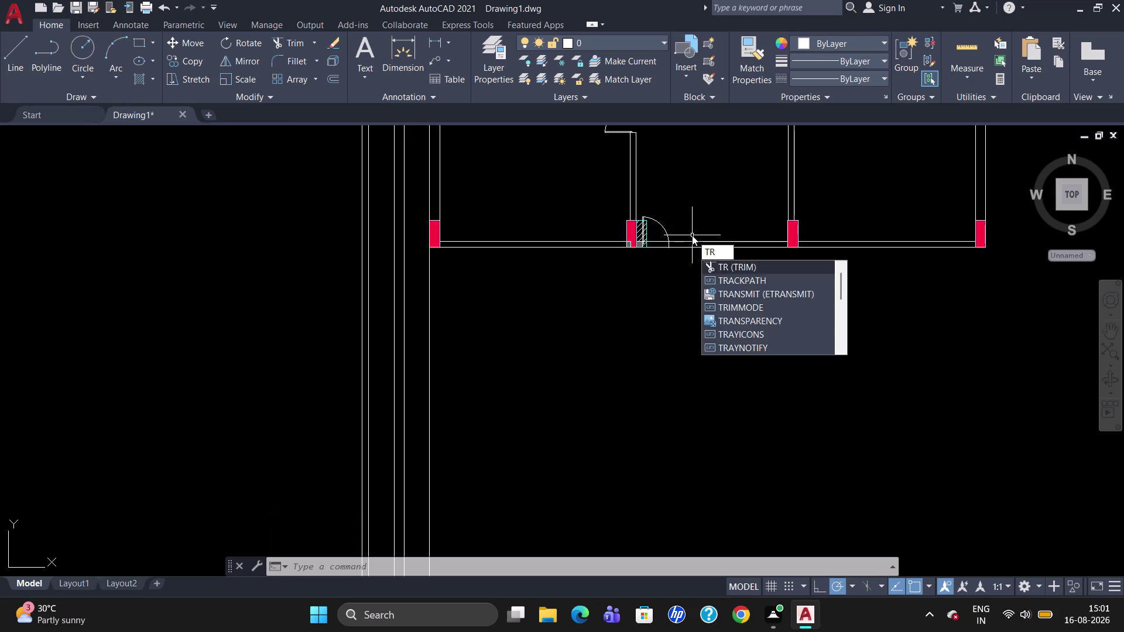
key(Return)
key(Return)
scroll(up, 3)
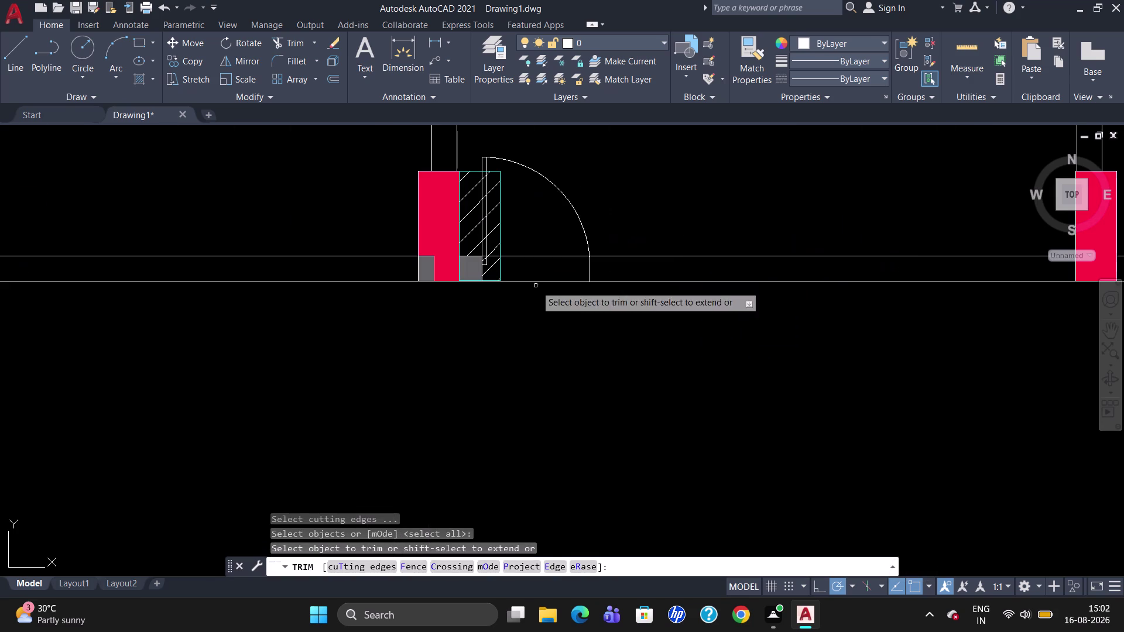
click(537, 257)
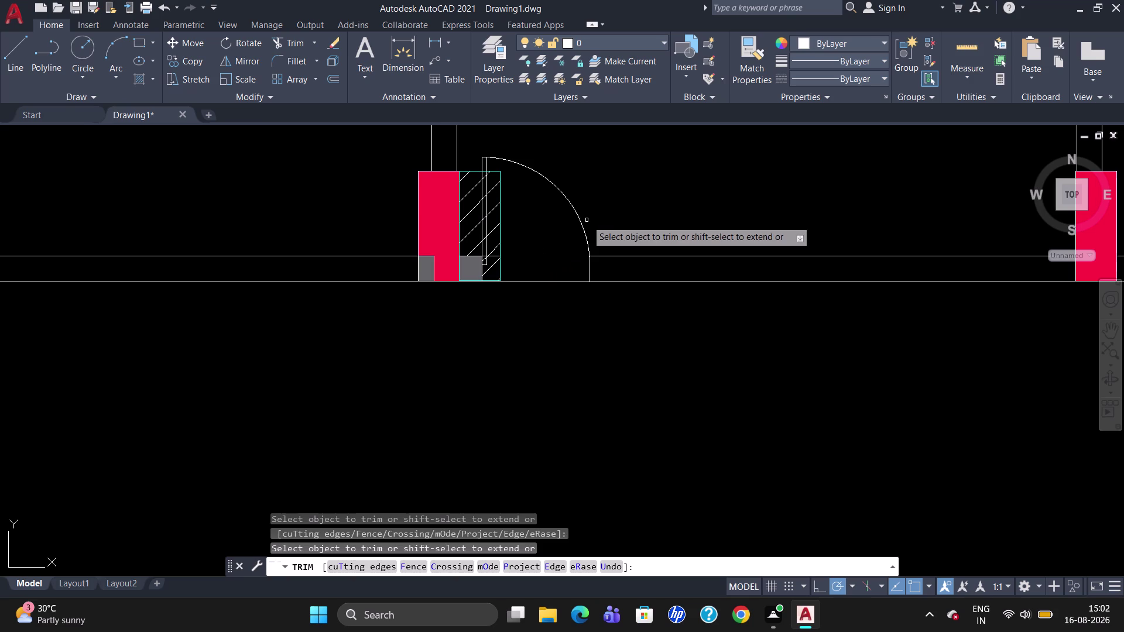
scroll(up, 3)
click(516, 259)
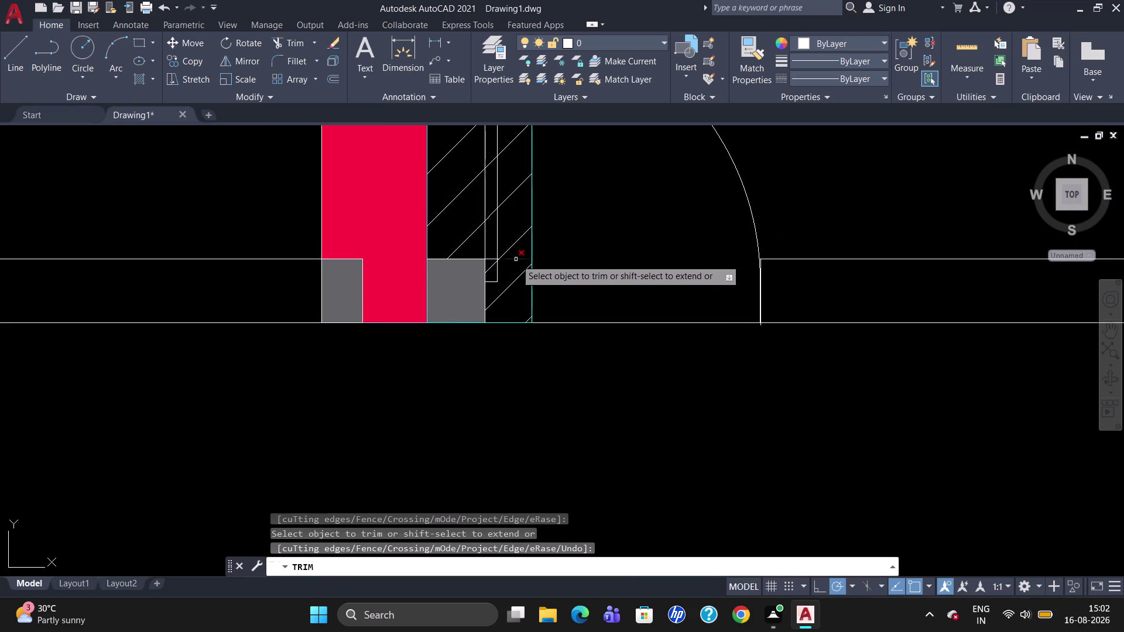
click(492, 258)
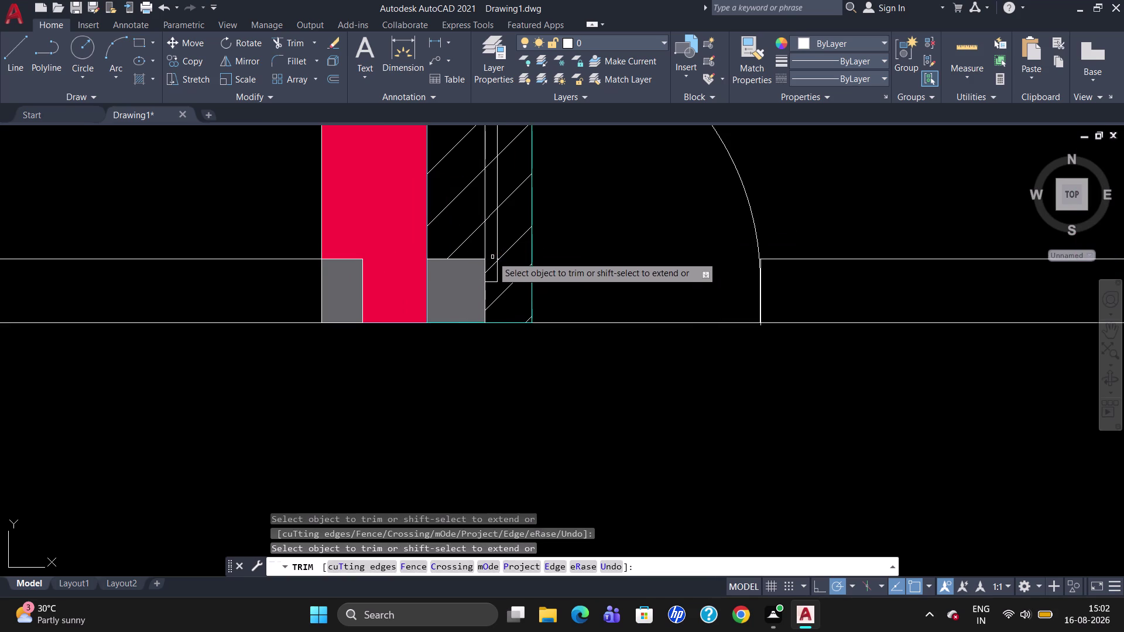
scroll(down, 3)
scroll(up, 3)
scroll(down, 3)
scroll(up, 3)
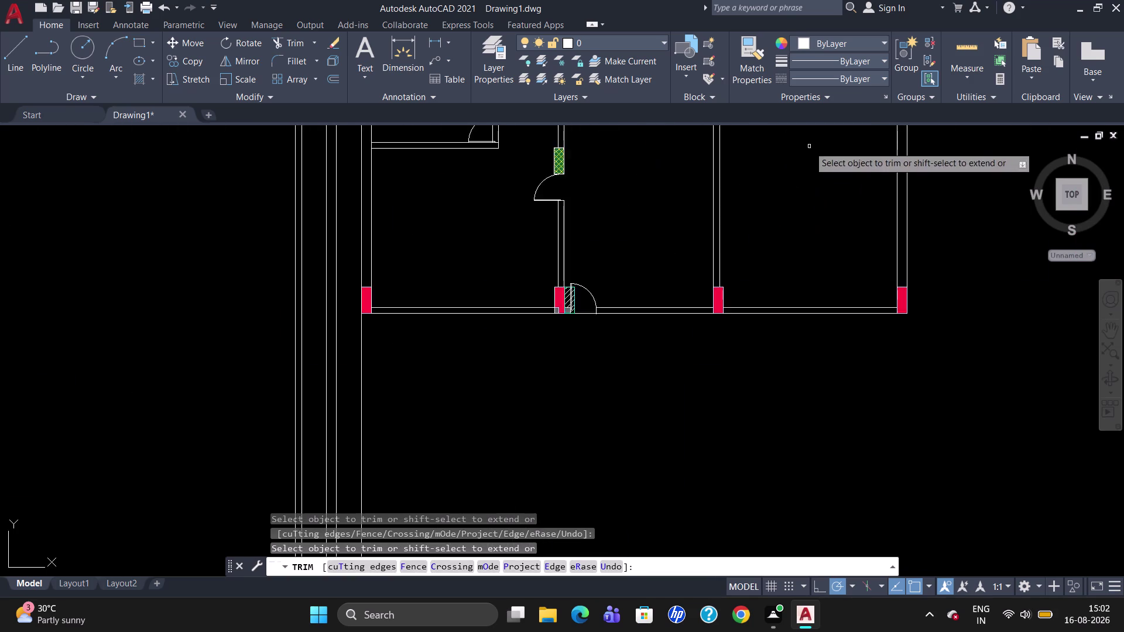
scroll(up, 3)
key(Escape)
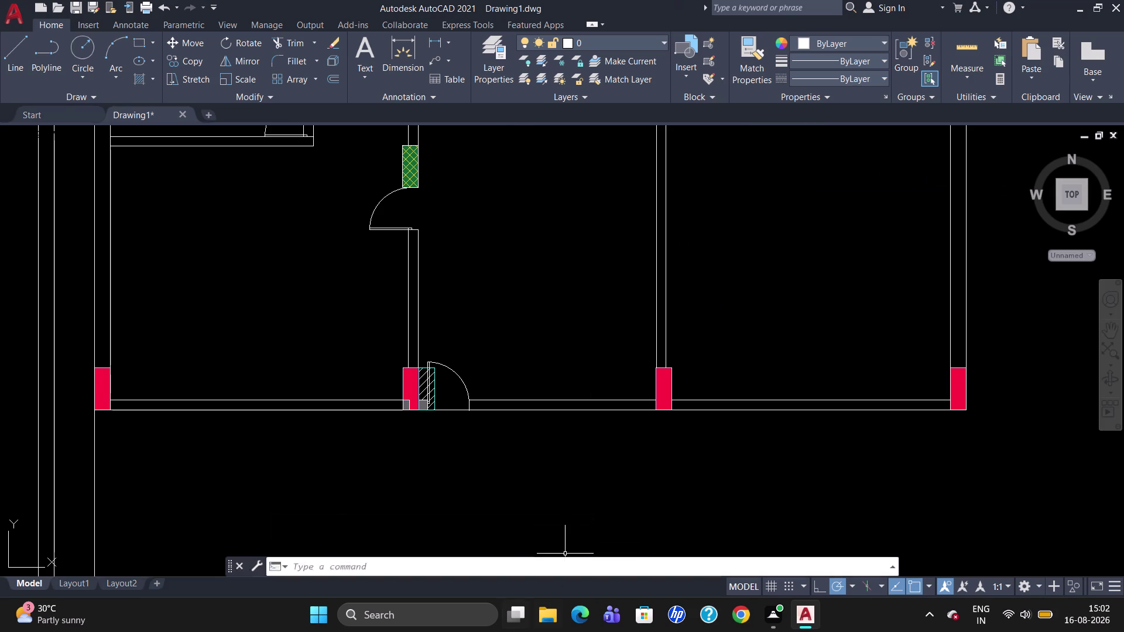
scroll(up, 3)
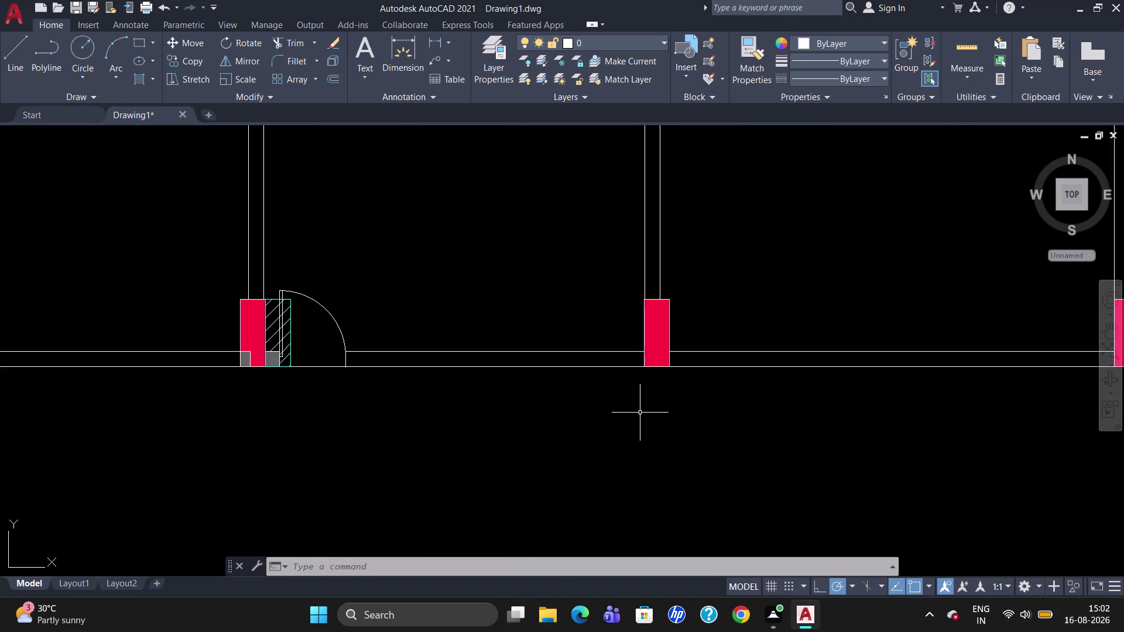